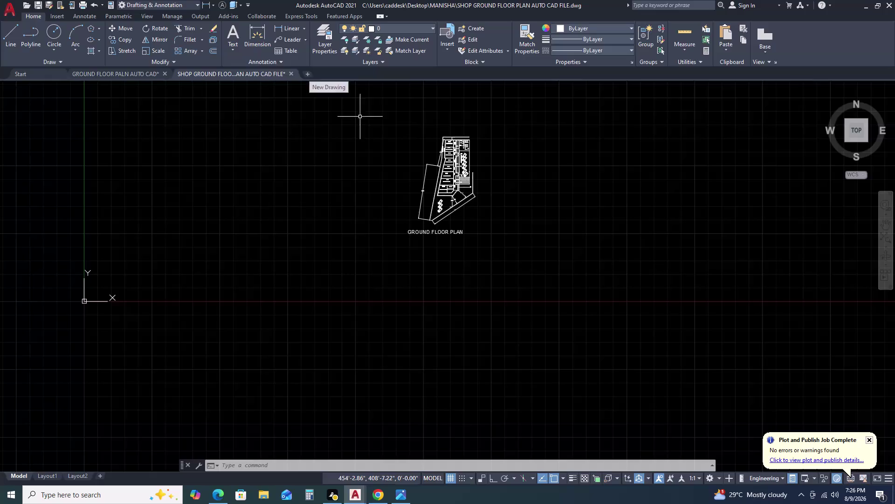
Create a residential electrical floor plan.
Open a new blank drawing, Drawing3, and pan around its empty model space.
click(312, 73)
click(306, 73)
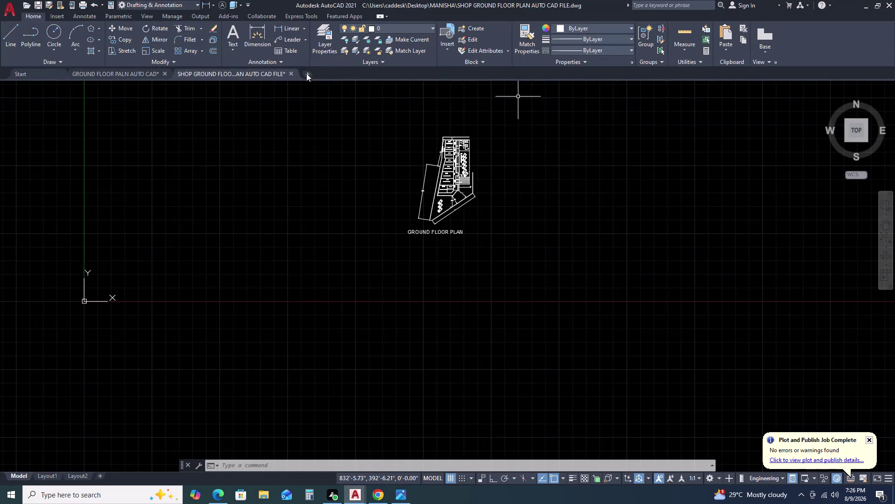
scroll(down, 3)
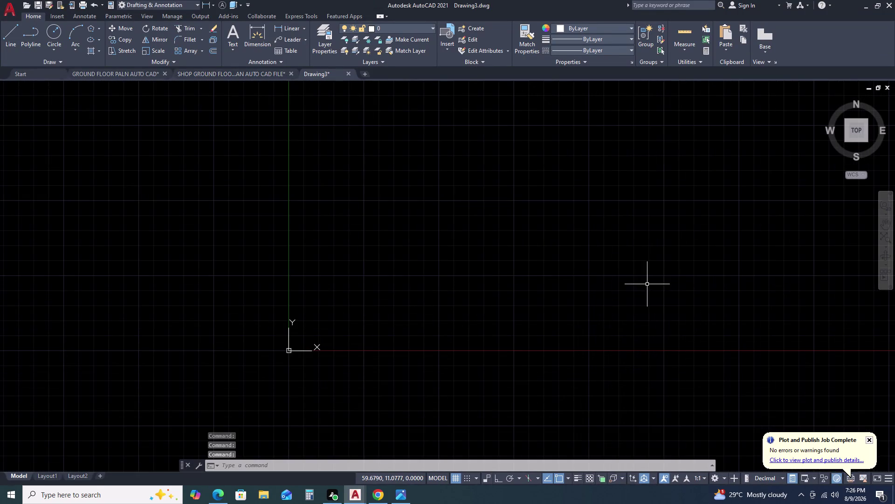
middle_click(647, 284)
middle_drag(639, 286, 515, 297)
middle_drag(455, 297, 444, 297)
middle_drag(624, 258, 418, 273)
scroll(down, 3)
middle_drag(509, 266, 444, 272)
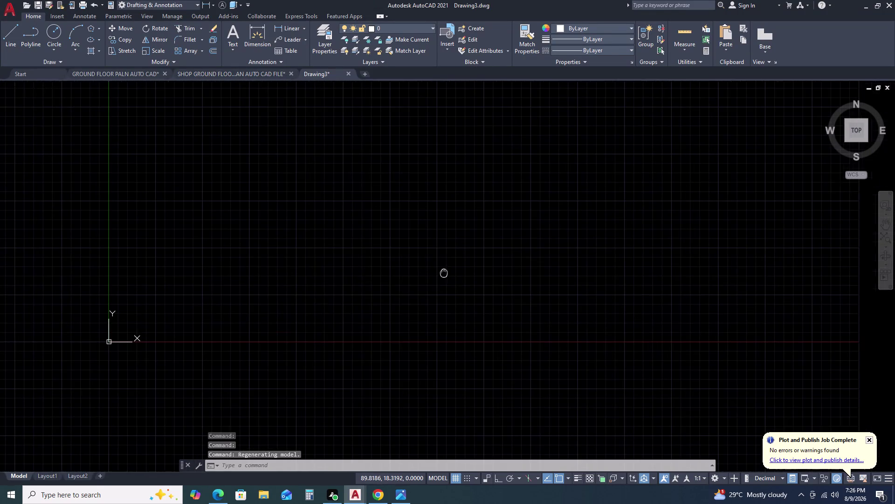
middle_drag(444, 273, 443, 272)
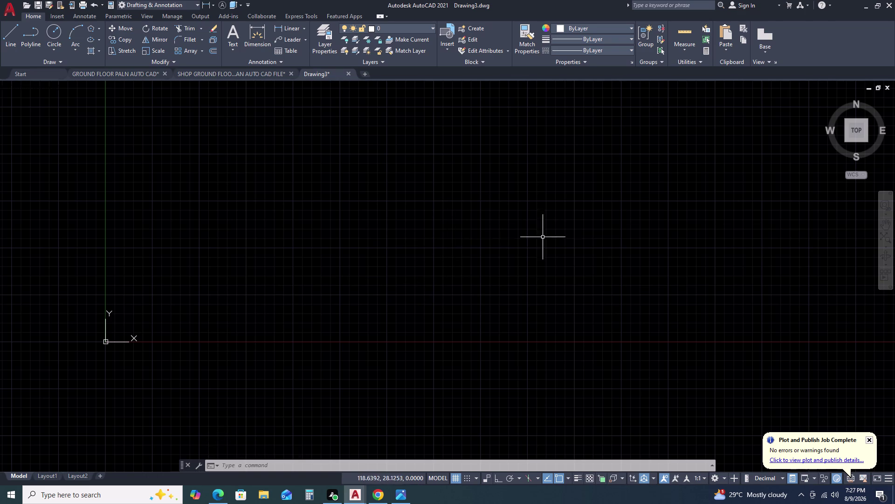
Pan the origin toward the lower left, then start and cancel a Line command.
middle_drag(670, 271, 505, 311)
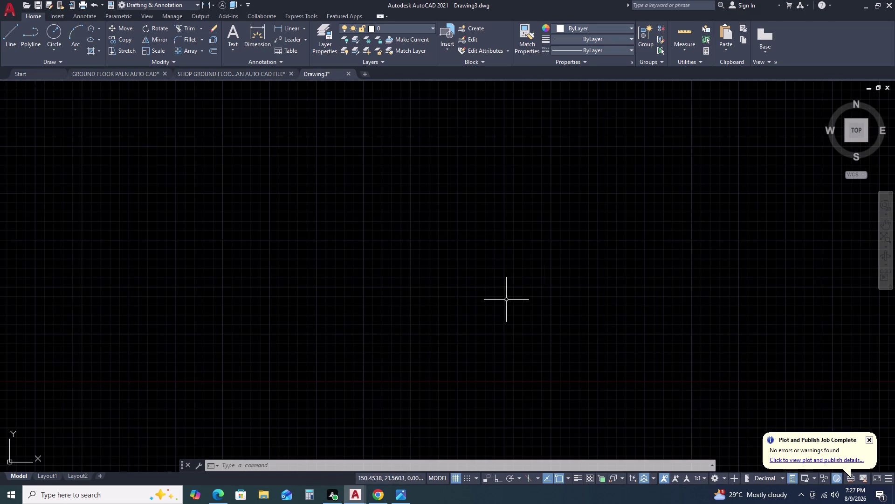
middle_drag(616, 261, 502, 289)
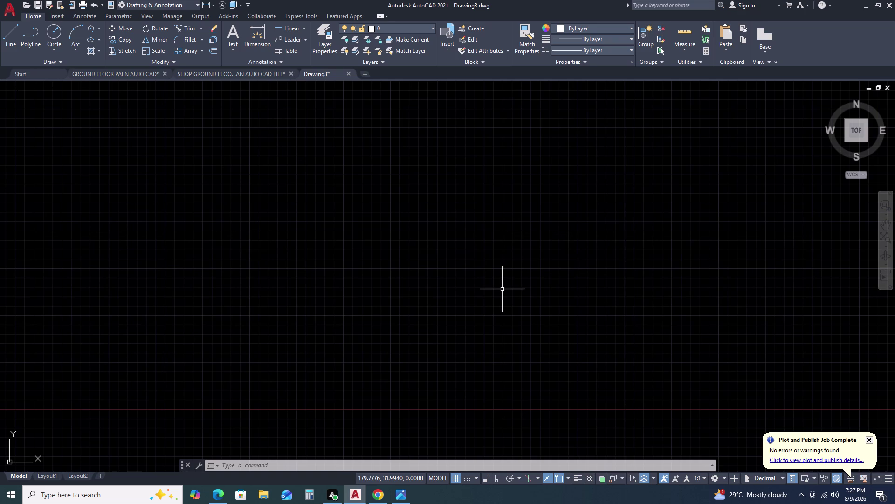
text(L)
key(space)
key(Escape)
key(Escape)
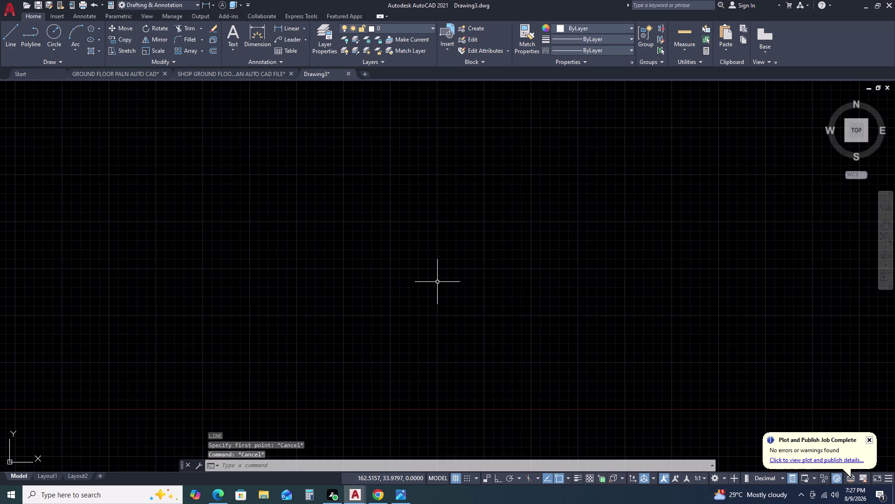
key(Escape)
key(Escape)
key(Escape)
middle_drag(597, 263, 563, 267)
key(r)
text(E)
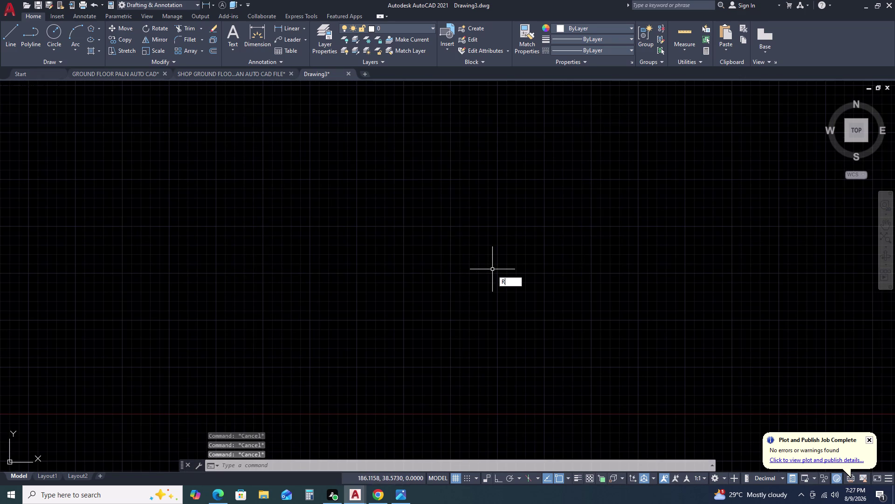
text(C)
key(space)
click(348, 185)
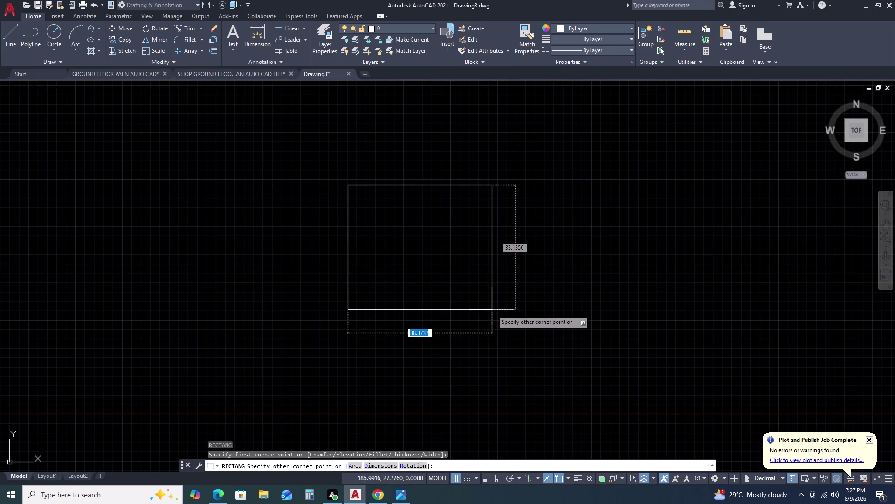
text(D)
key(space)
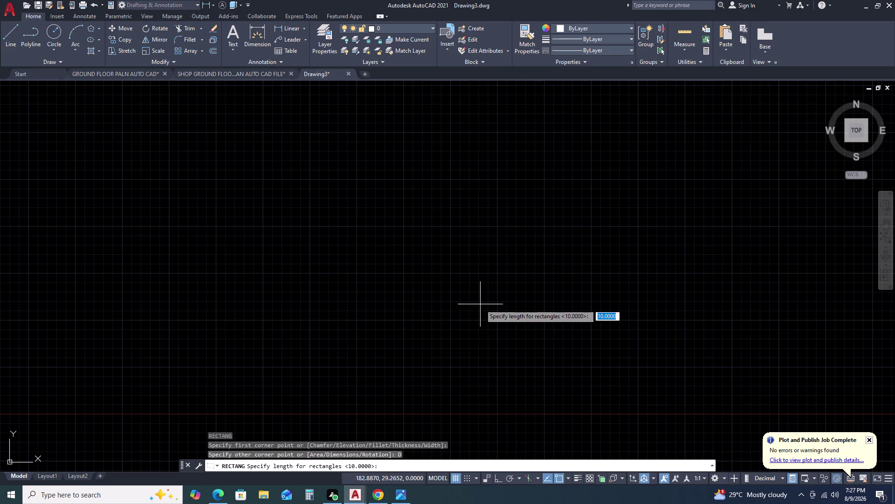
text(D)
key(space)
key(Escape)
key(Escape)
key(Escape)
text(D)
key(space)
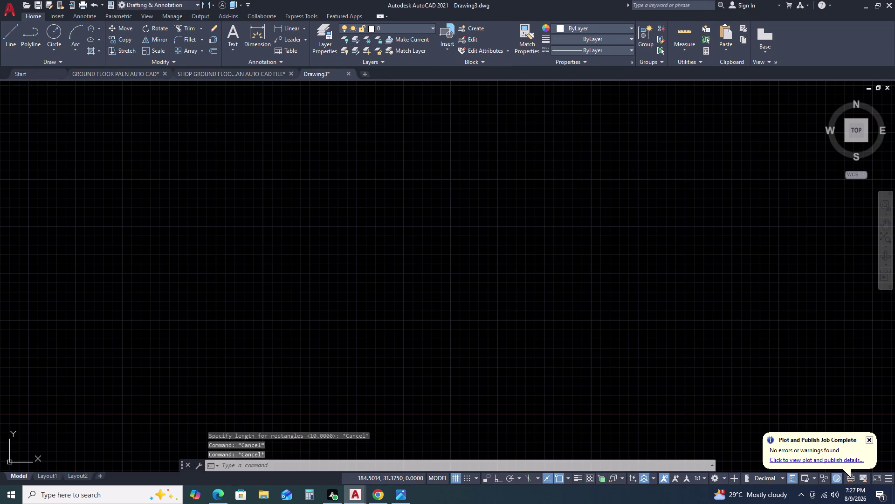
click(555, 225)
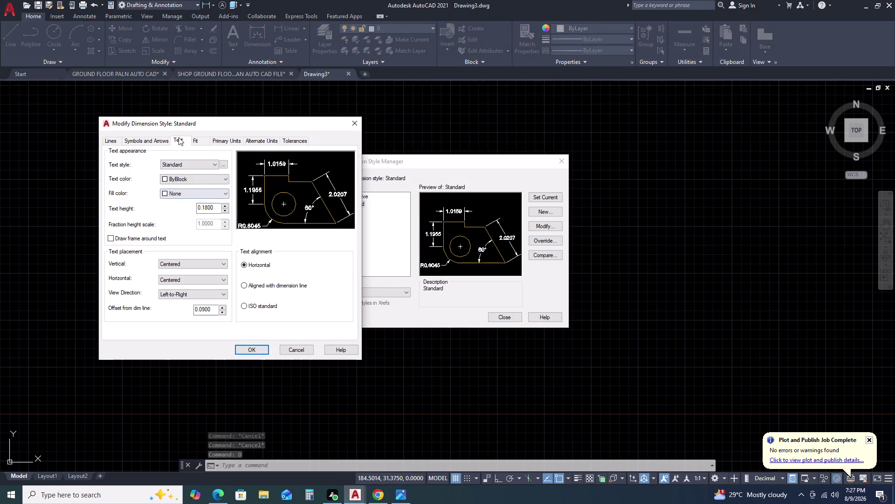
click(178, 143)
click(228, 144)
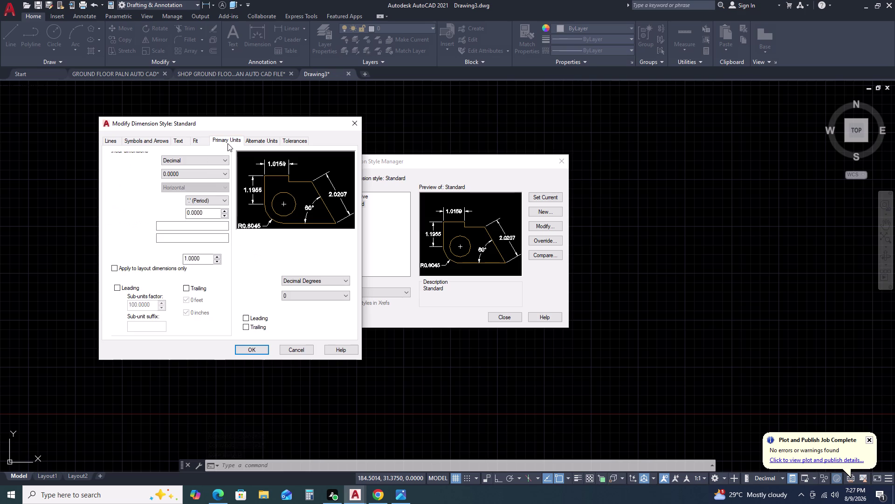
key(Escape)
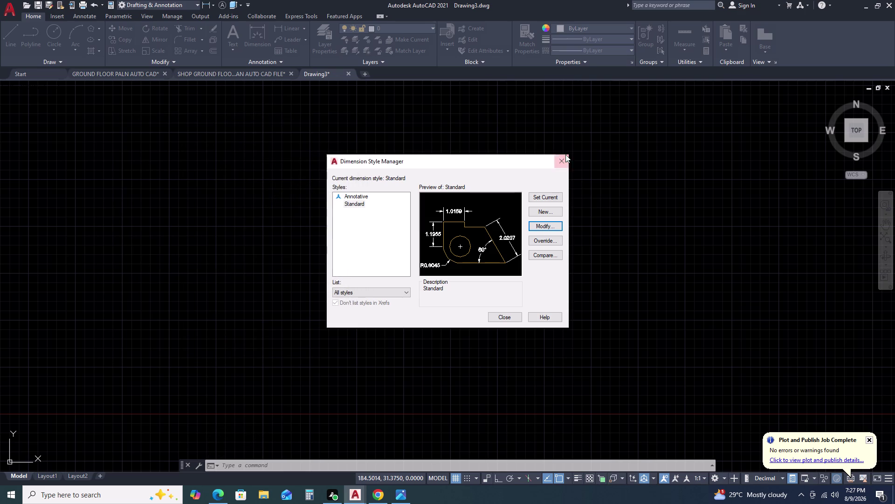
click(563, 157)
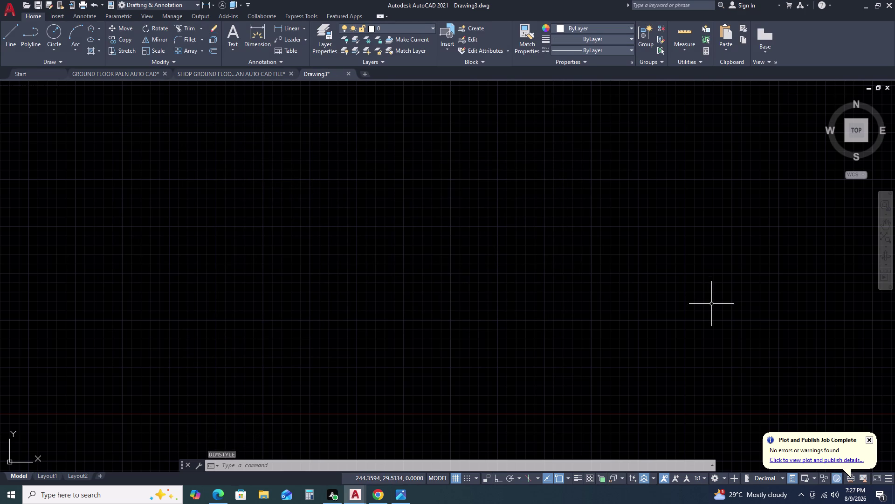
scroll(down, 3)
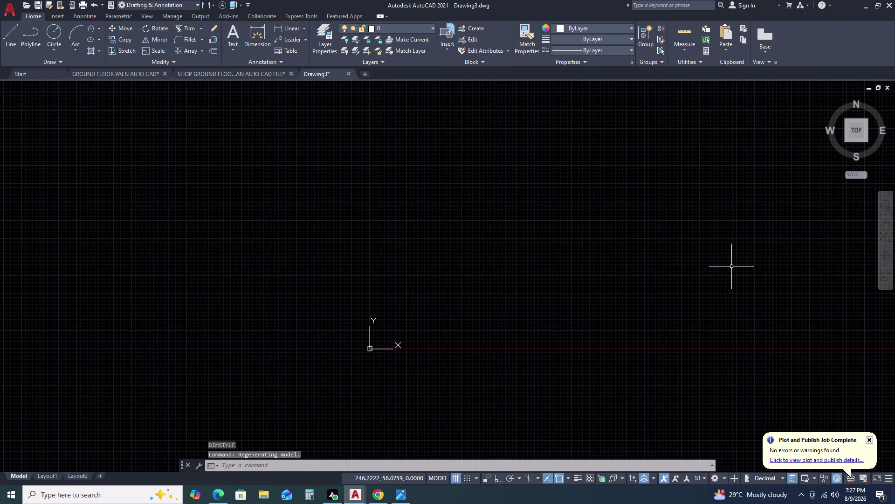
middle_drag(732, 266, 594, 286)
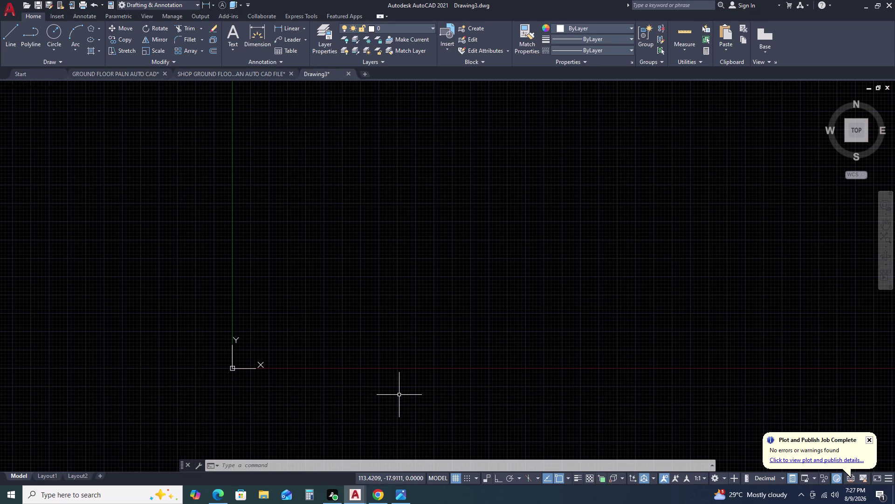
Start a rectangle by dimensions from a first corner, then cancel it.
text(RE)
text(C)
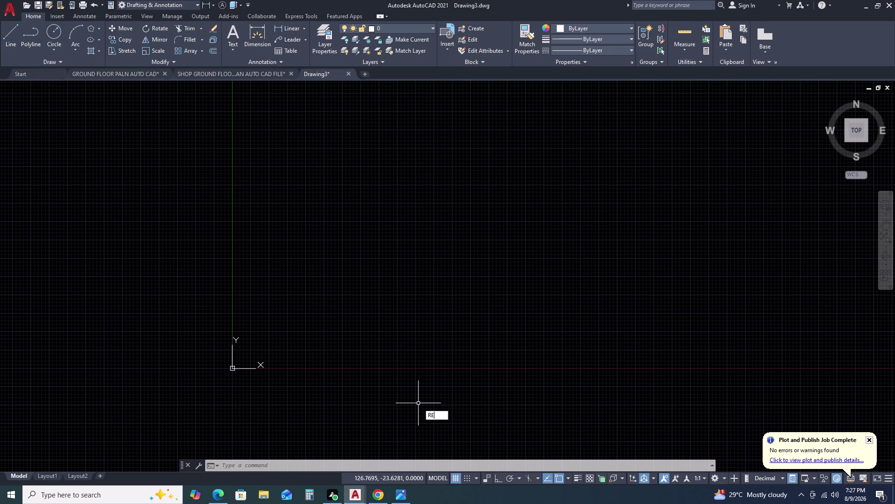
key(space)
click(355, 186)
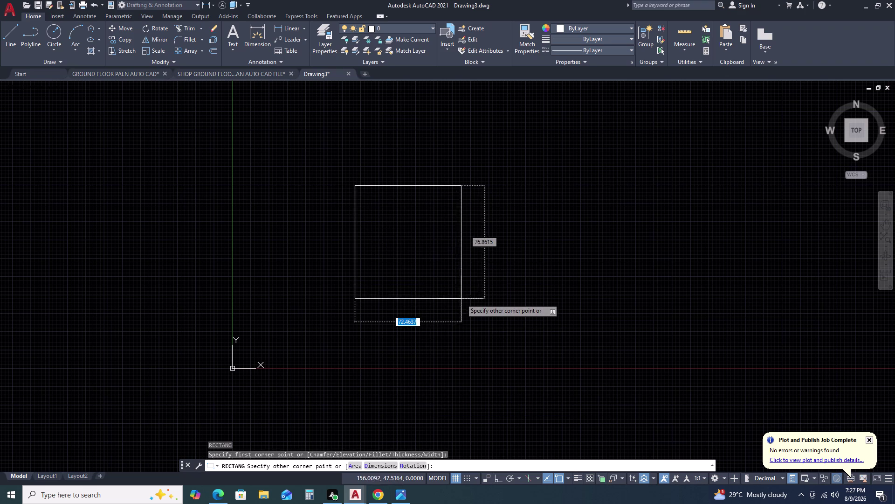
text(D)
key(space)
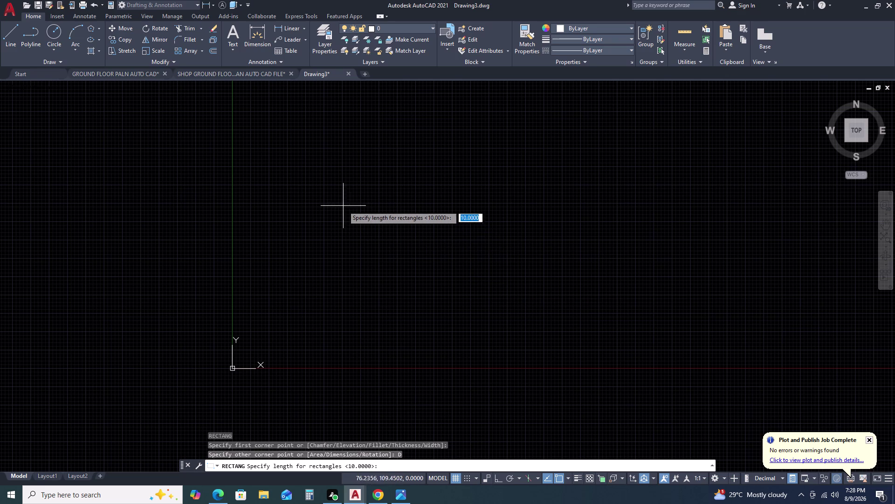
click(326, 170)
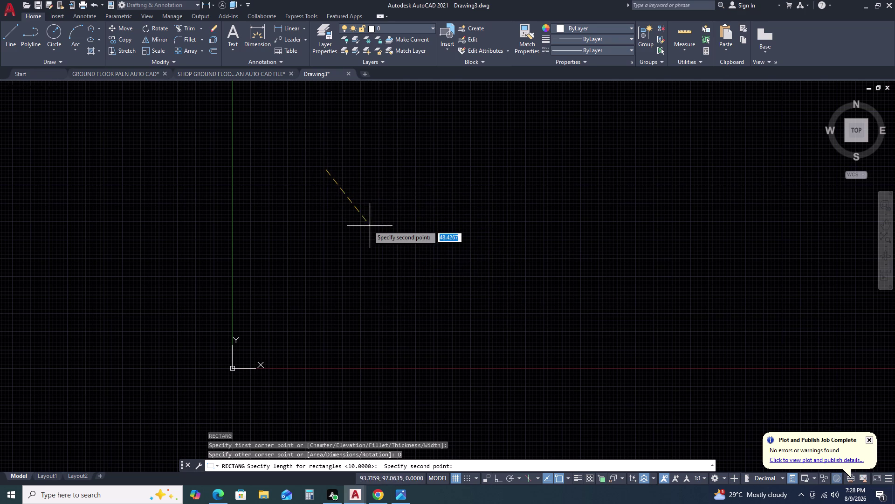
key(Escape)
Restart the rectangle from a new first corner using the Dimensions option.
text(RE)
text(C)
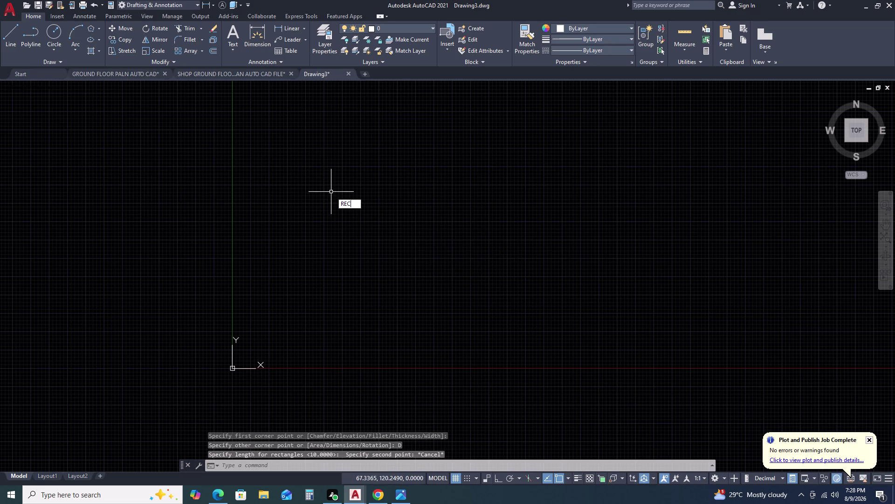
key(space)
click(304, 157)
key(d)
key(space)
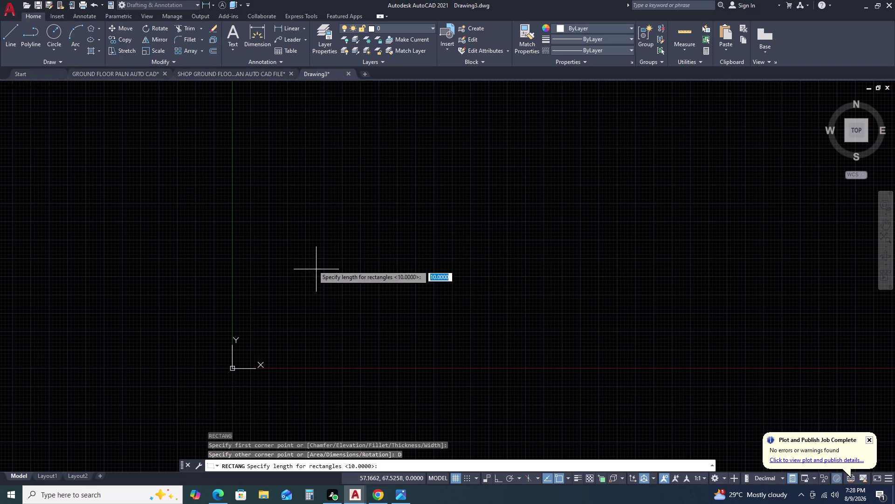
Adjust the view and pick a point to measure the rectangle length on screen.
scroll(up, 3)
scroll(down, 3)
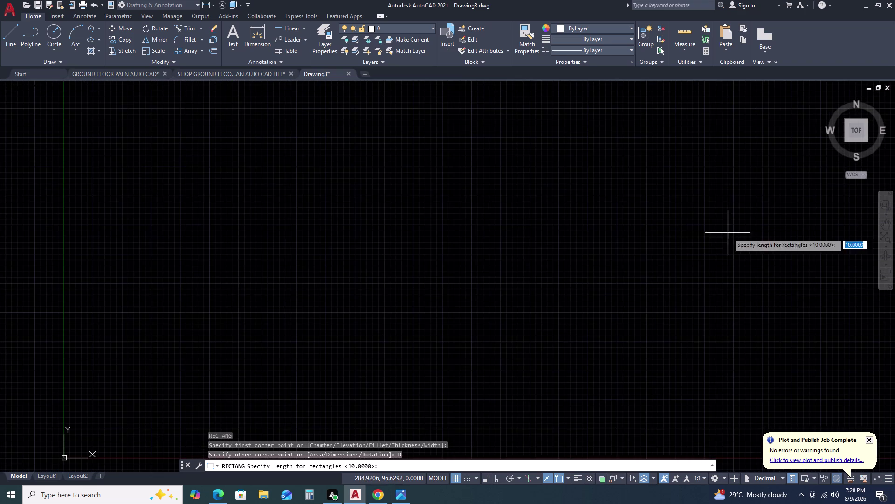
middle_drag(728, 232, 610, 245)
scroll(down, 3)
middle_drag(688, 256, 655, 268)
middle_drag(517, 308, 510, 312)
middle_drag(491, 321, 484, 323)
middle_drag(478, 324, 467, 328)
middle_click(465, 328)
middle_drag(636, 269, 476, 318)
middle_drag(637, 246, 482, 321)
scroll(down, 3)
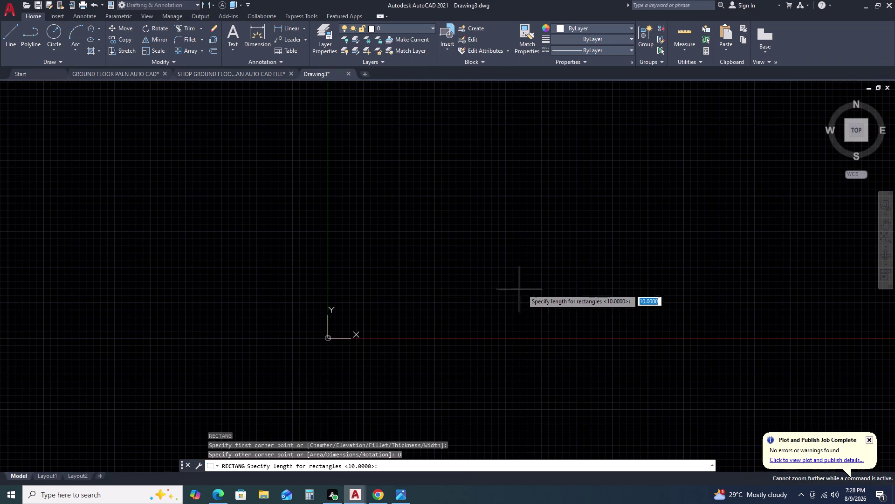
scroll(up, 3)
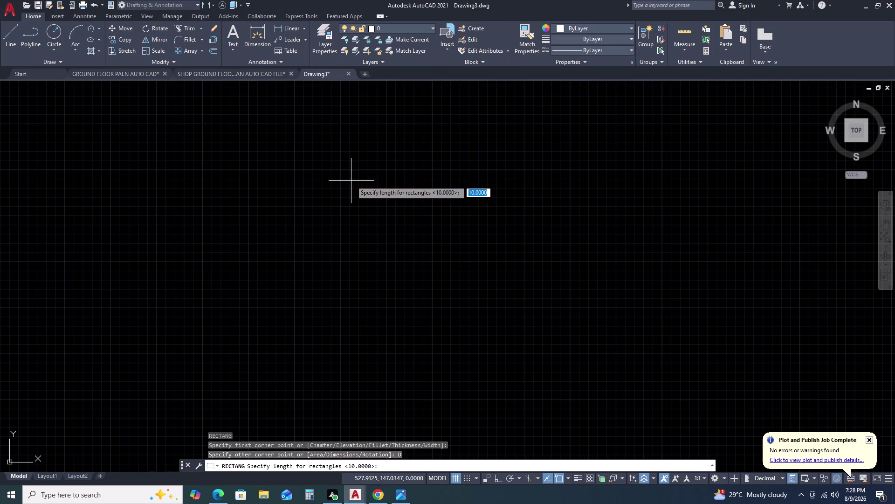
click(186, 146)
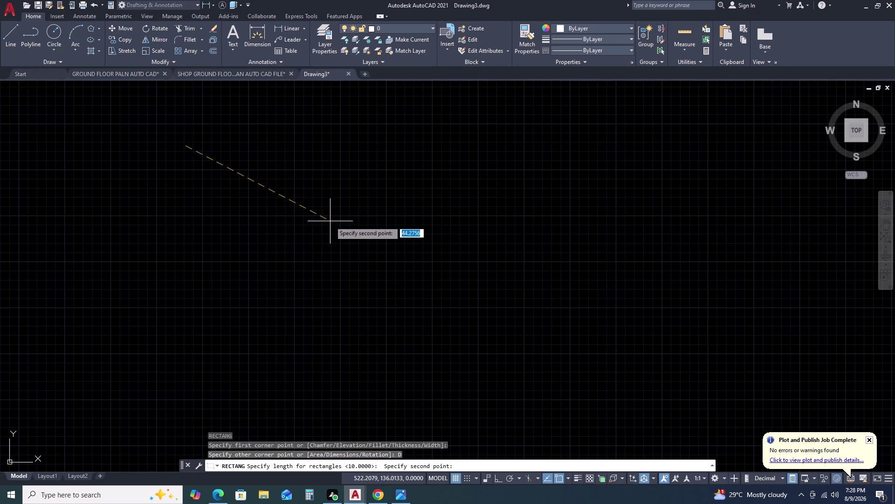
Draw a rectangle by dimensions with length 3500 and width 4500.
key(Escape)
text(REC)
key(space)
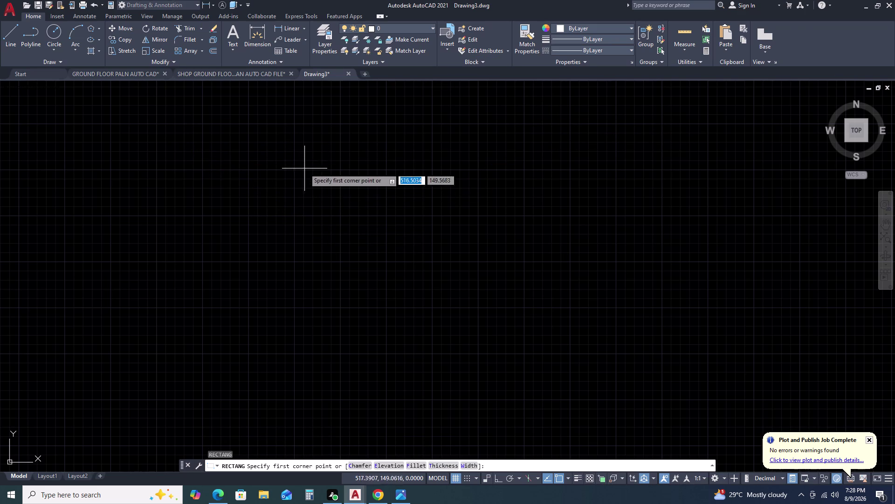
click(301, 163)
text(D)
key(space)
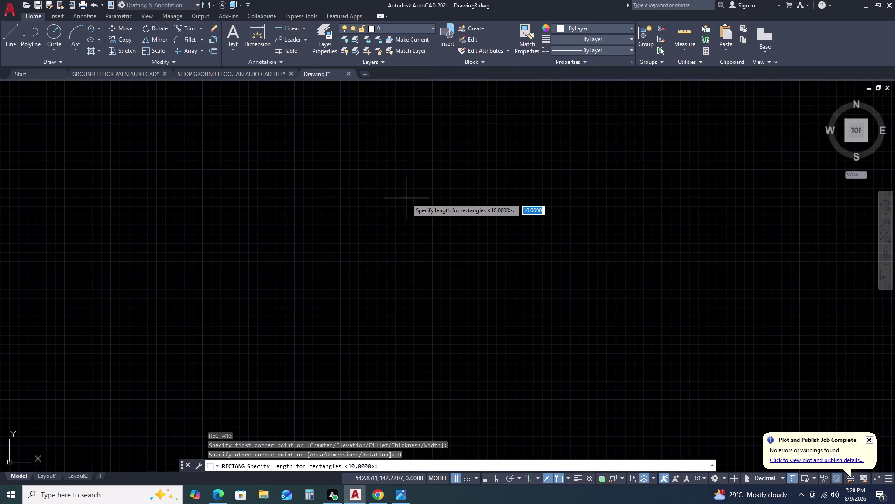
text(3)
text(55)
key(BackSpace)
text(00)
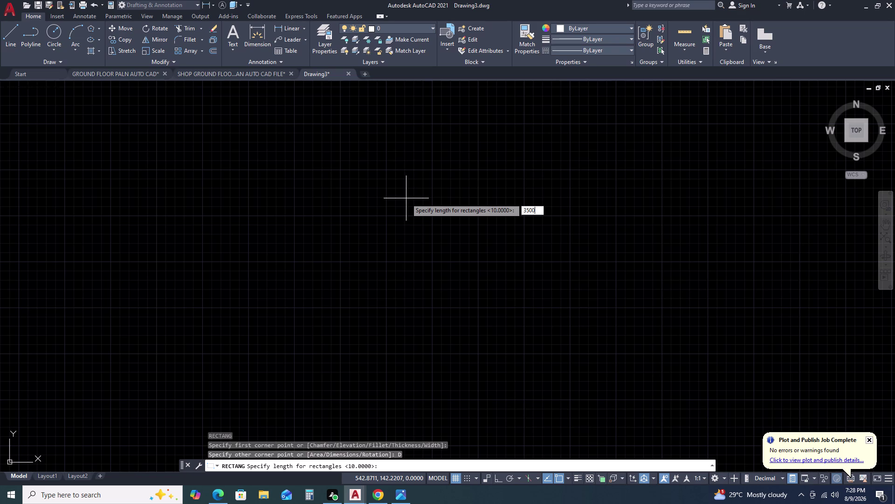
key(space)
text(45)
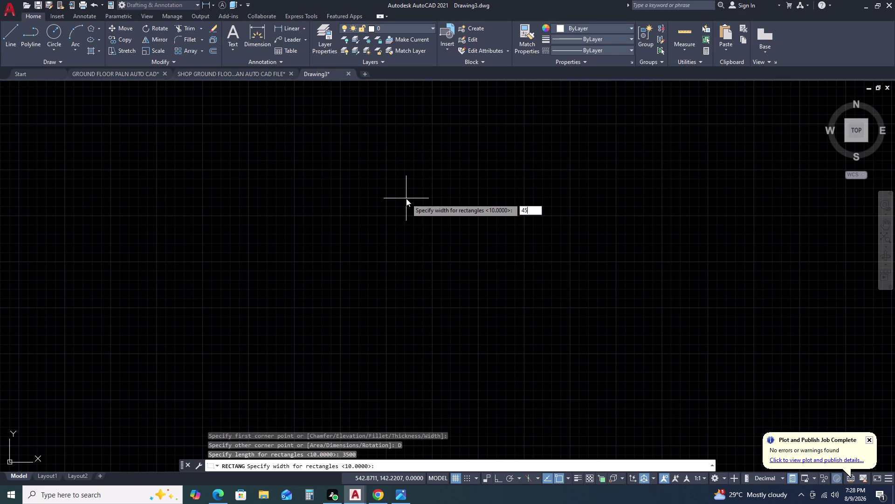
text(00)
key(space)
click(404, 203)
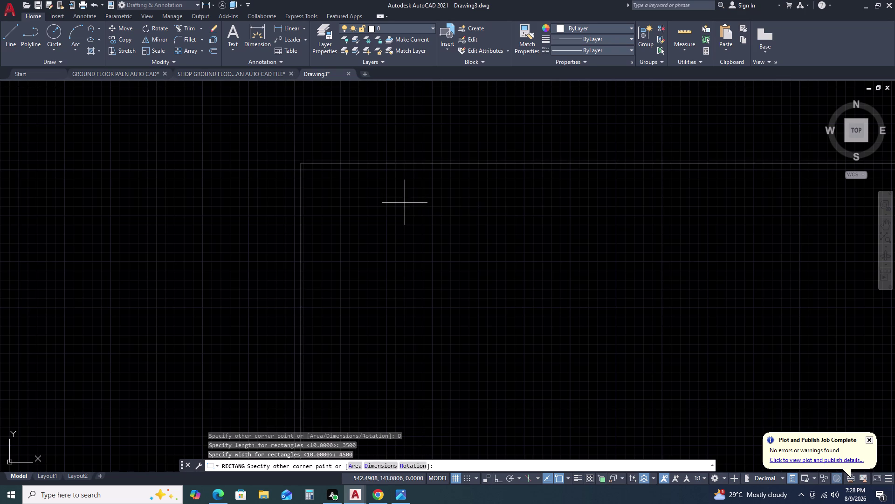
Select the new 3500 by 4500 rectangle.
scroll(down, 3)
drag(550, 223, 542, 224)
click(487, 237)
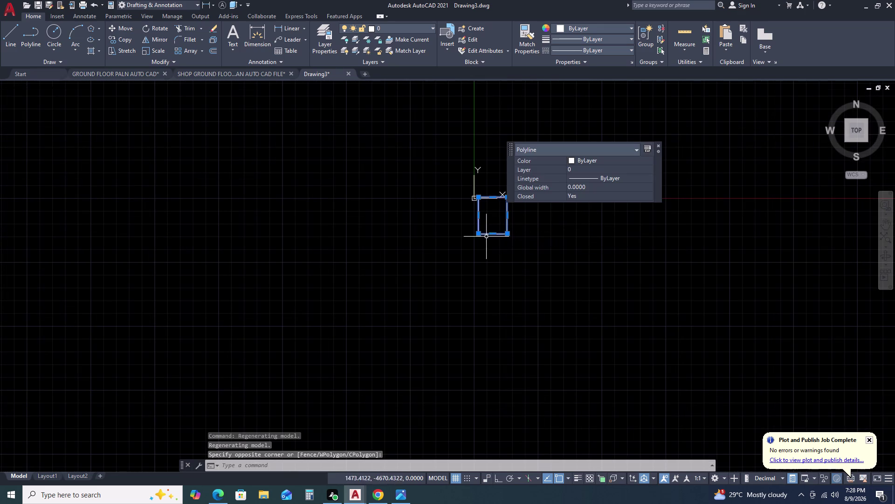
Move the rectangle to a new position and reselect it.
text(M)
key(space)
drag(491, 243, 494, 234)
scroll(down, 3)
middle_drag(597, 156, 331, 295)
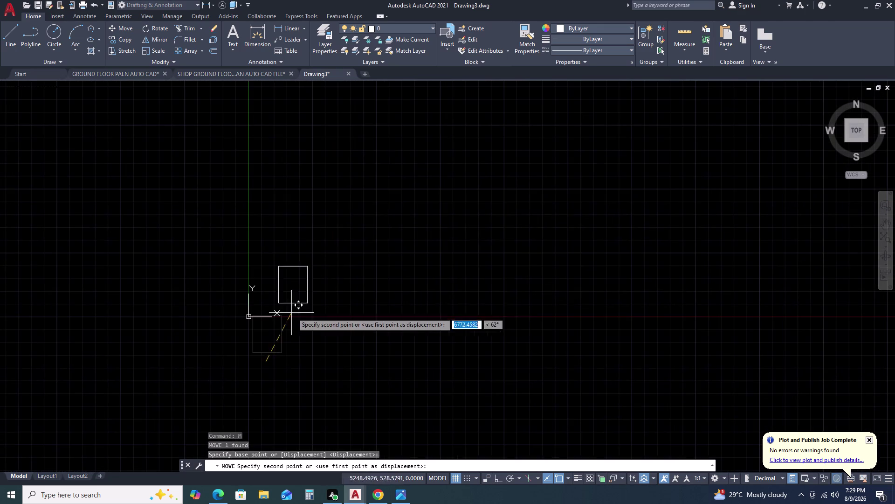
click(408, 182)
key(Escape)
scroll(up, 3)
click(475, 172)
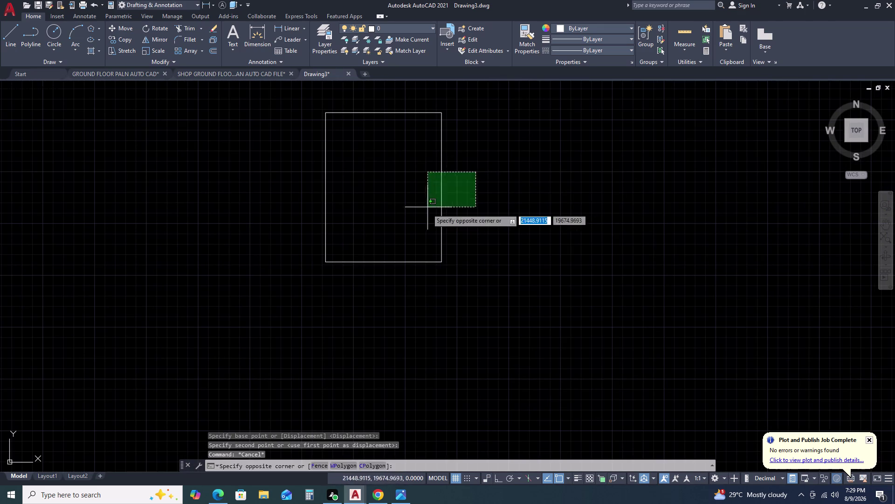
click(427, 208)
Cancel a mistaken offset of 9 and reselect the rectangle.
text(O 9)
key(space)
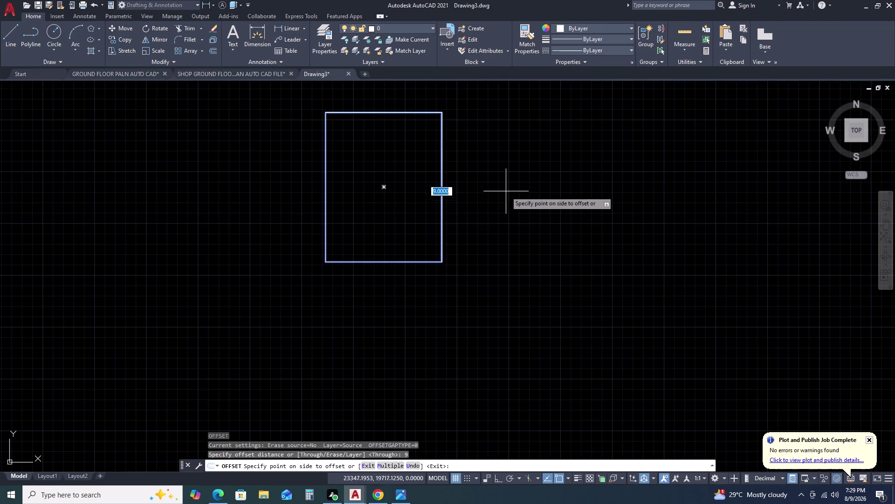
key(Escape)
click(477, 183)
click(417, 229)
Offset the rectangle 230 units outward to form double wall lines.
text(O)
key(space)
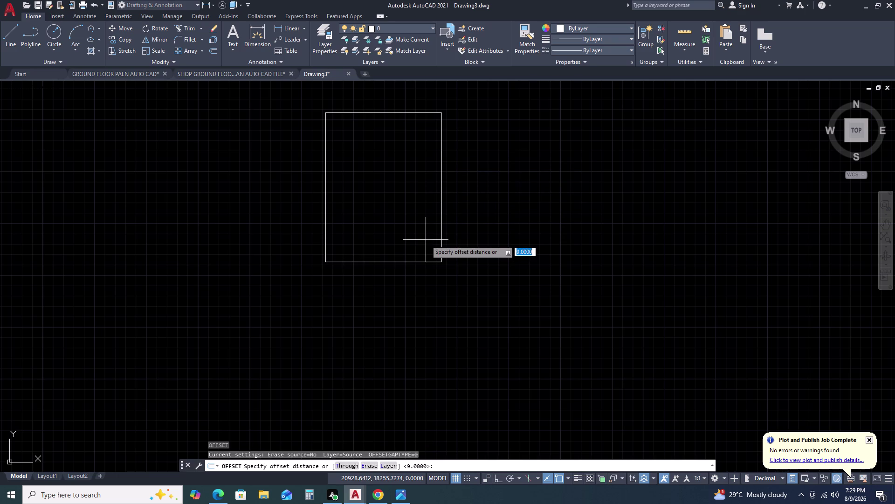
text(2)
key(3)
key(0)
key(space)
click(480, 281)
key(Escape)
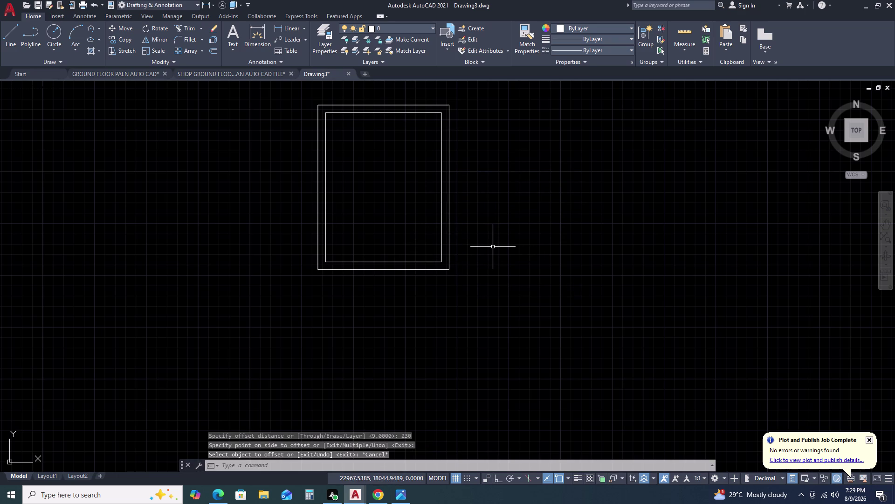
Start a new rectangle with REC.
key(r)
text(EC)
key(space)
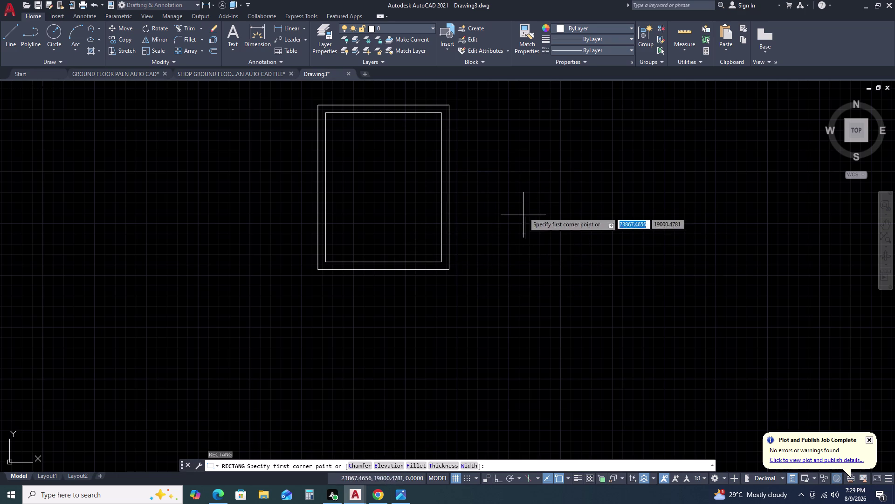
Draw a new 1800 by 2785 rectangle using the Dimensions option.
click(527, 204)
text(D)
key(space)
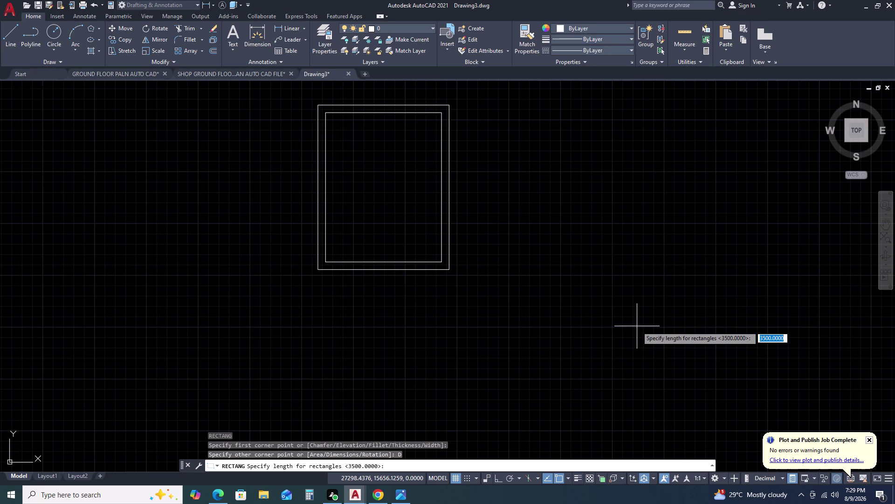
key(1)
key(8)
text(00)
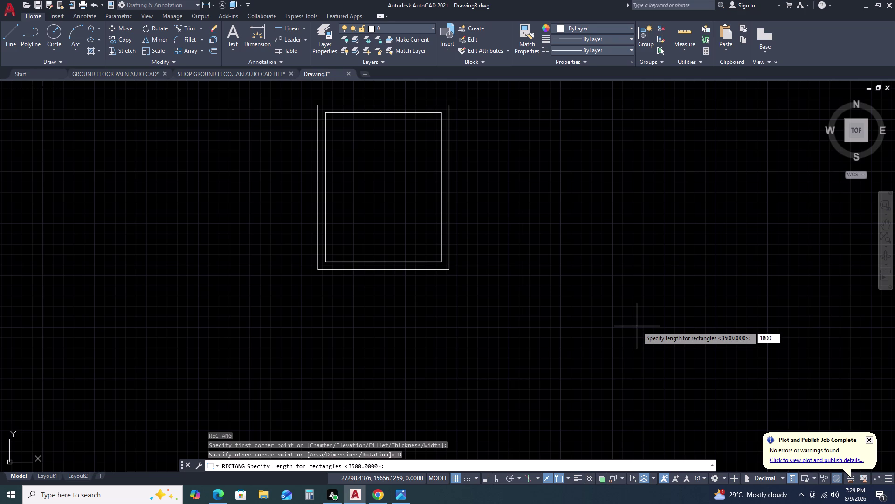
key(space)
key(2)
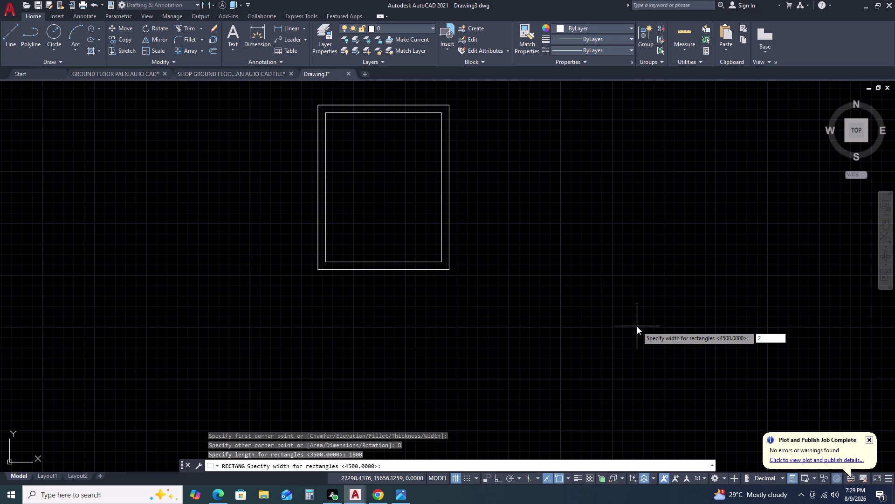
key(7)
key(8)
text(5)
key(space)
click(637, 309)
Offset the new rectangle 230 outward to form its outer wall line.
click(603, 291)
click(575, 254)
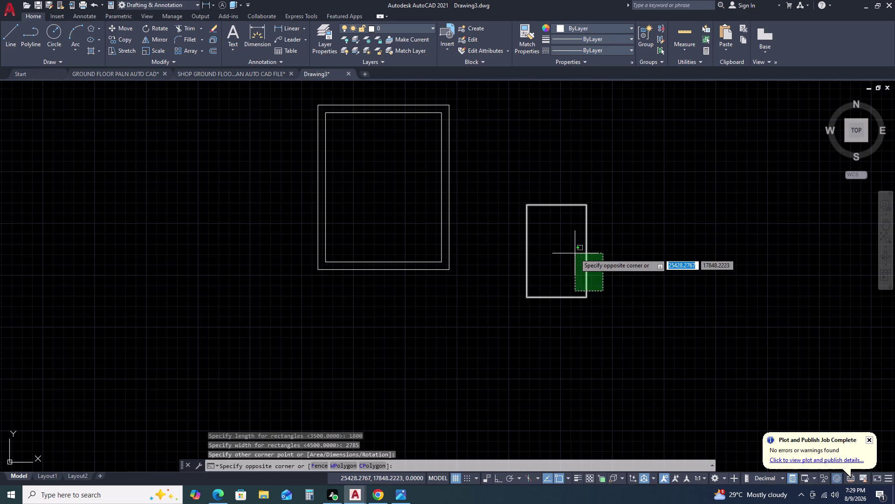
text(O)
key(space)
key(space)
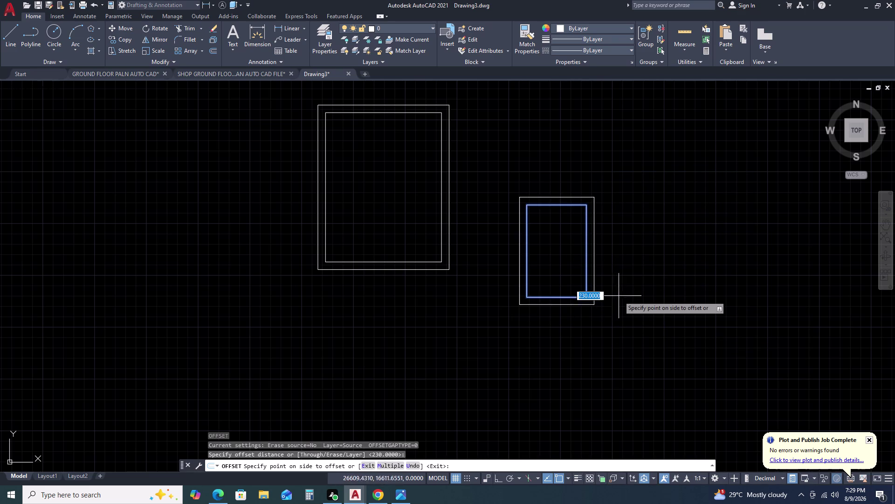
click(645, 324)
key(Escape)
Move both outlines of the small room beside the larger room.
click(618, 258)
click(567, 297)
text(M)
key(space)
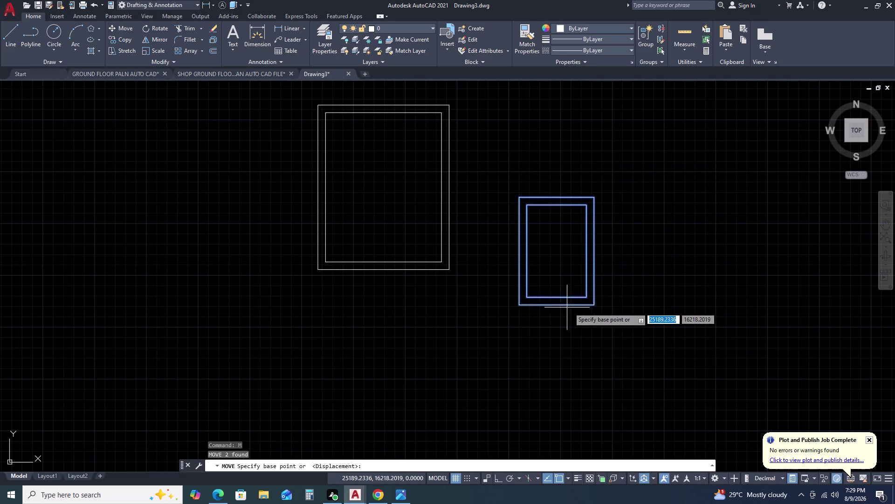
click(587, 297)
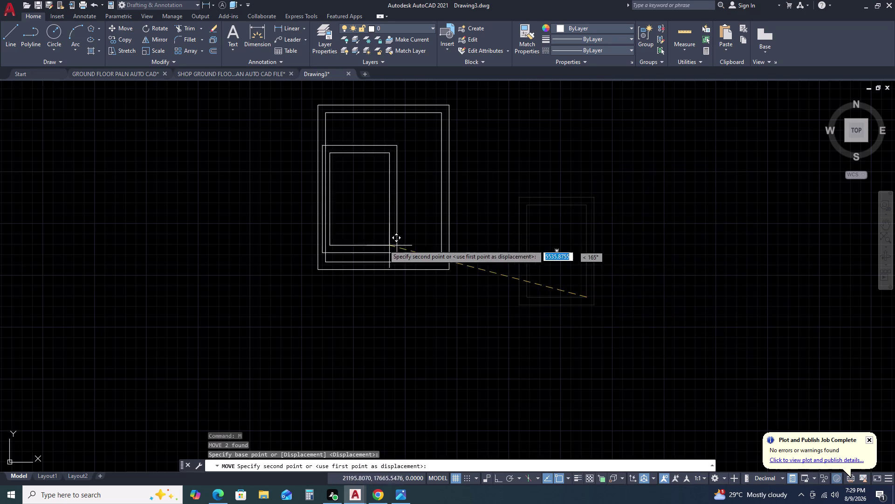
scroll(up, 3)
click(295, 213)
Move the small room so its top-right corner sits against the larger room.
click(317, 232)
click(272, 181)
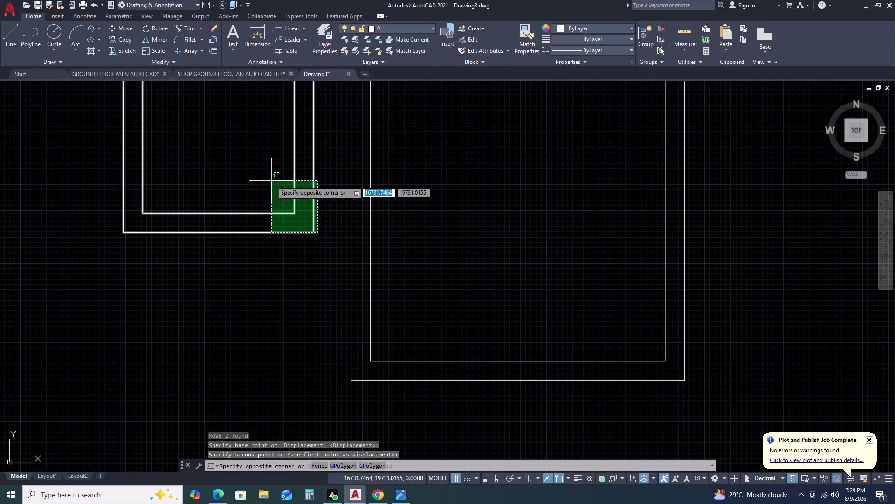
key(m)
key(space)
scroll(down, 3)
middle_drag(378, 273, 383, 290)
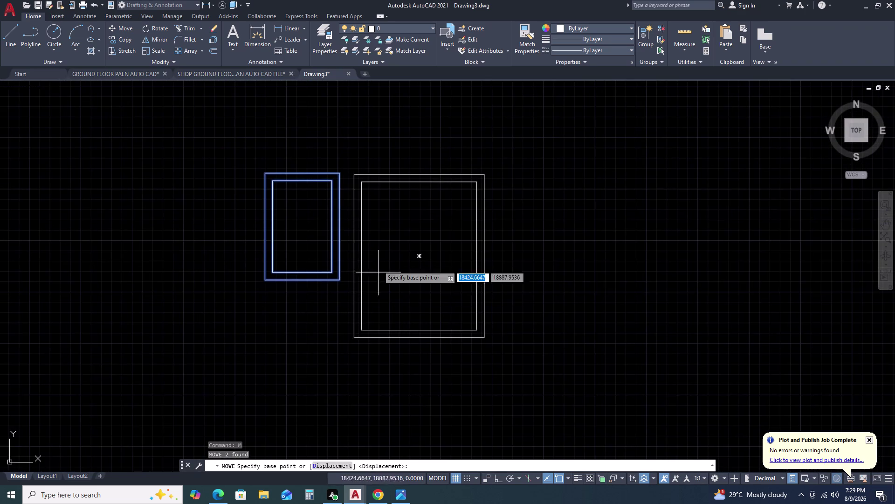
scroll(up, 3)
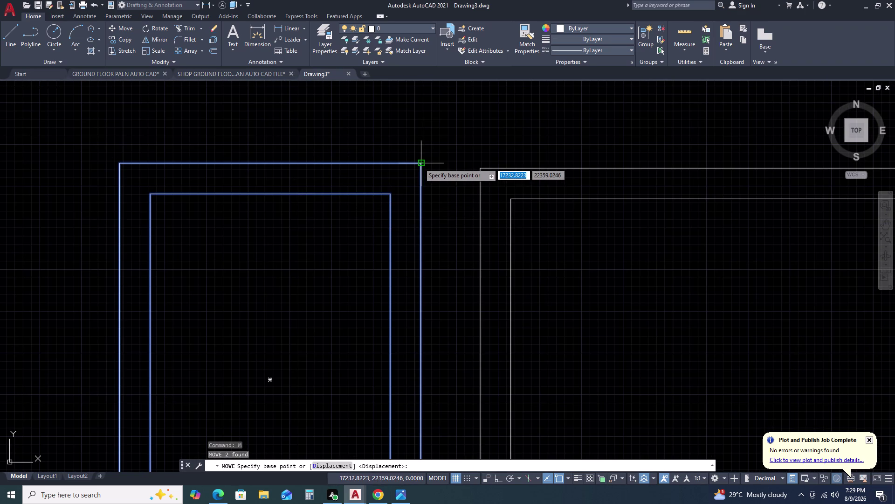
click(419, 163)
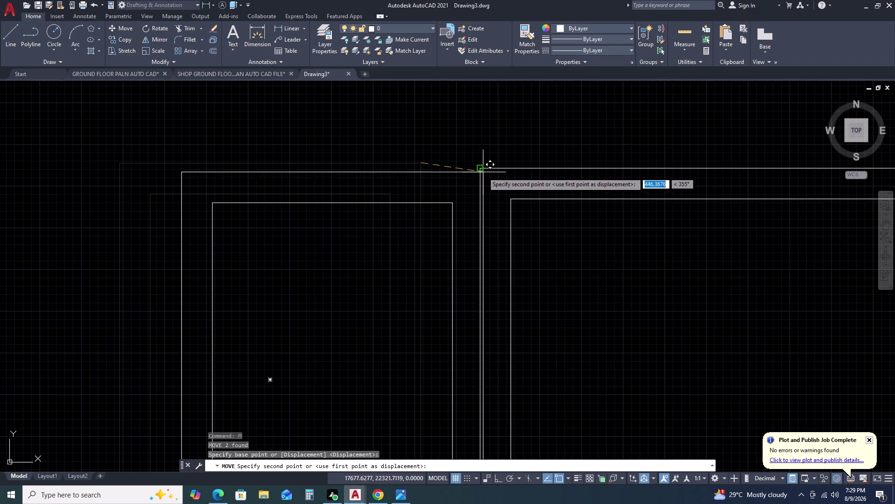
click(481, 170)
Reposition the small room's outlines with another move.
click(435, 144)
click(388, 206)
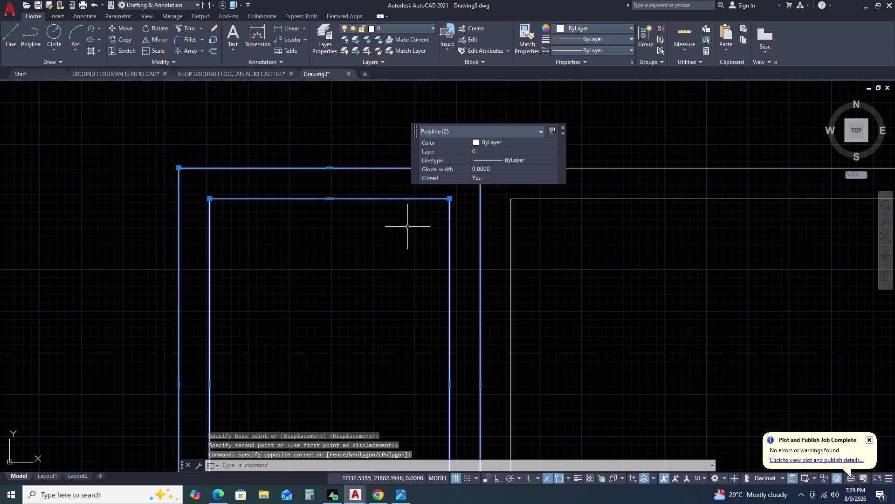
text(M)
key(space)
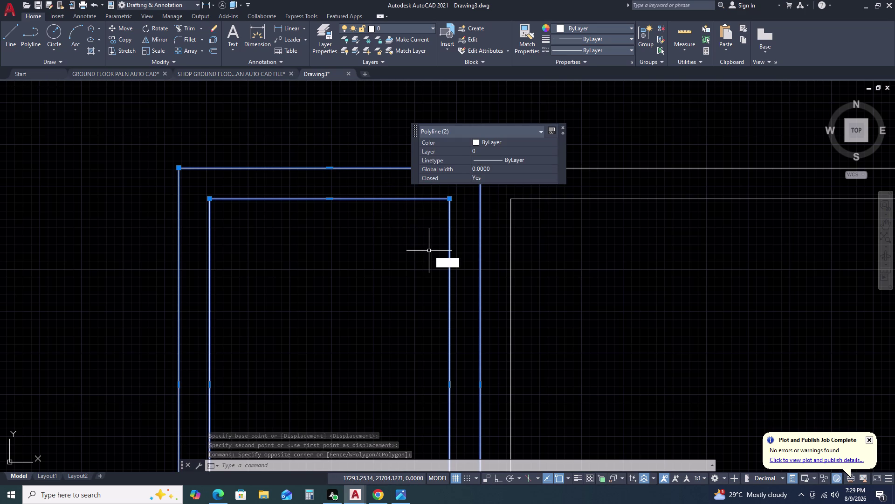
click(450, 200)
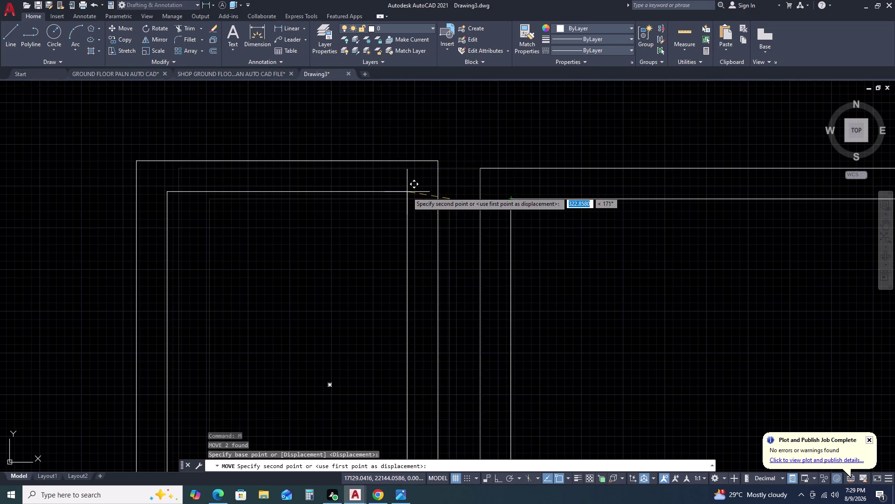
click(407, 192)
Pan and zoom to center both rooms, then clear the selection.
click(453, 249)
click(399, 269)
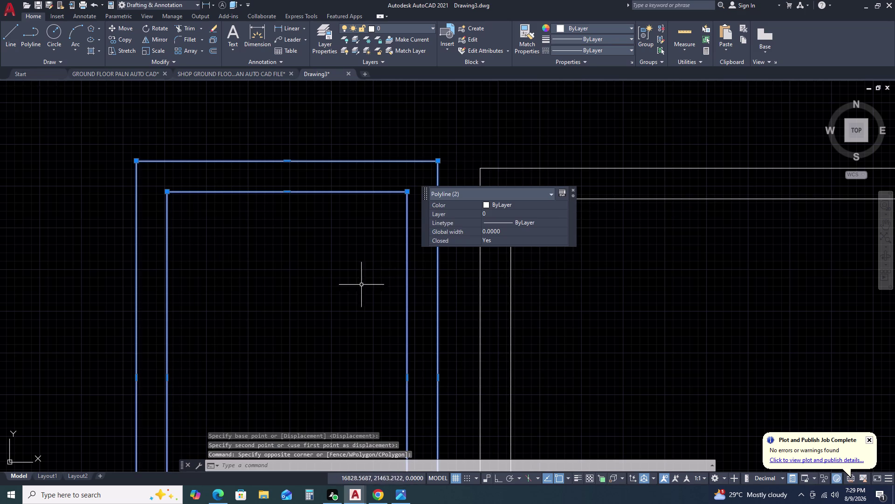
scroll(down, 3)
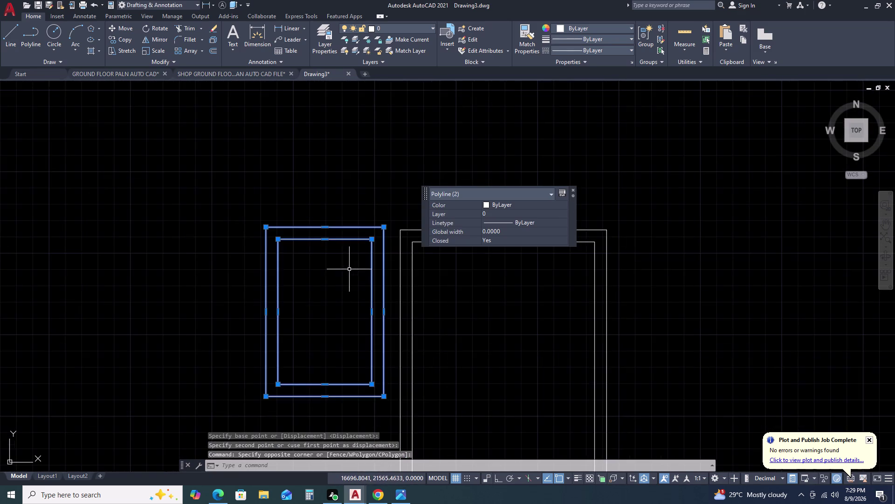
middle_drag(342, 287, 394, 211)
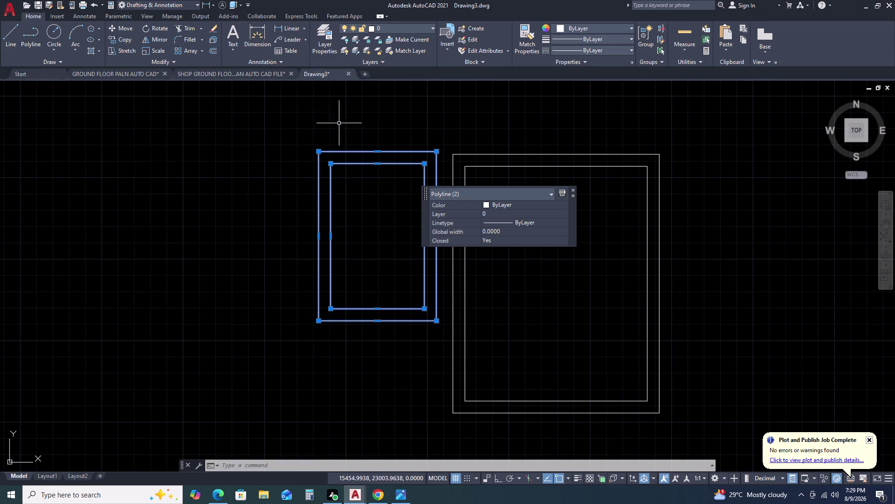
scroll(up, 3)
scroll(down, 3)
scroll(down, 3)
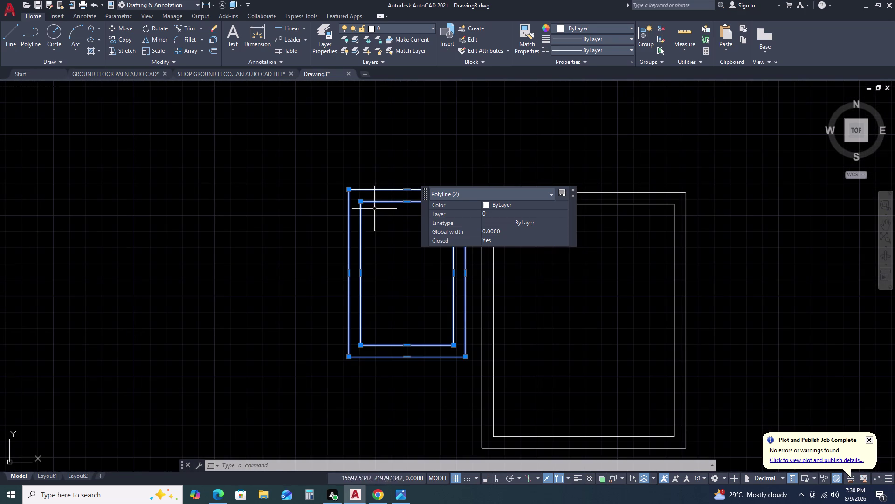
scroll(up, 3)
scroll(down, 3)
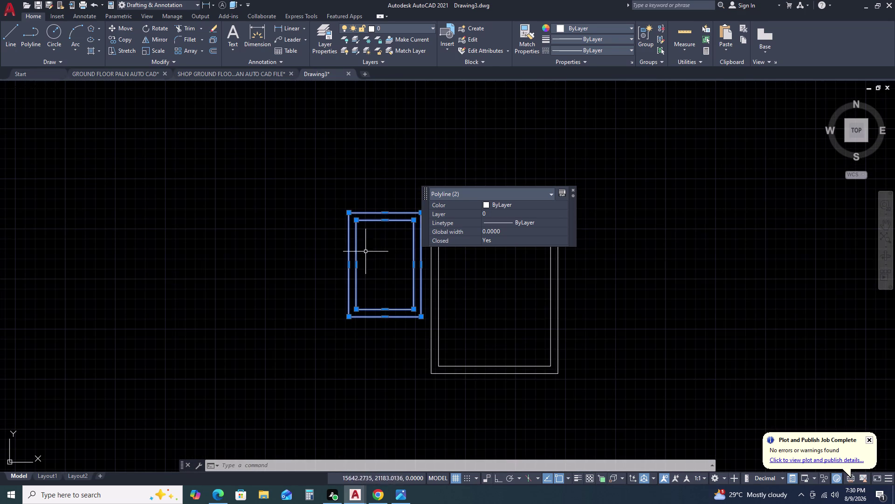
scroll(up, 3)
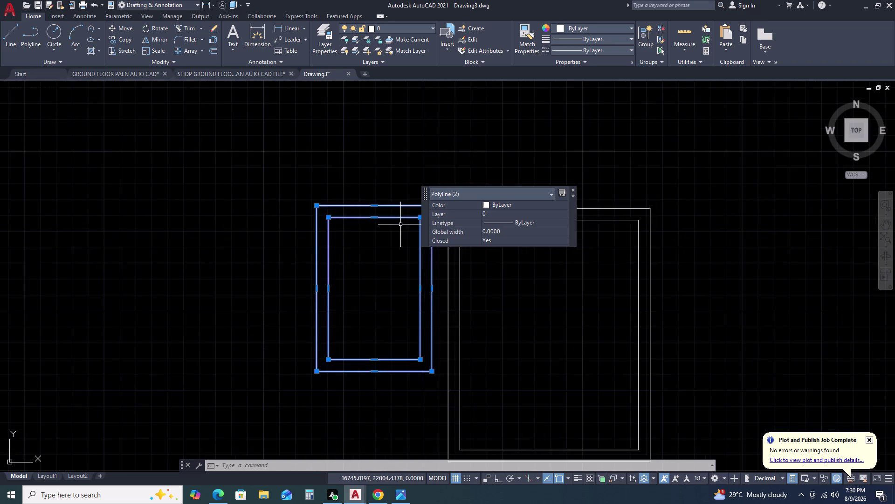
scroll(down, 3)
middle_drag(558, 312, 460, 302)
key(Escape)
key(Escape)
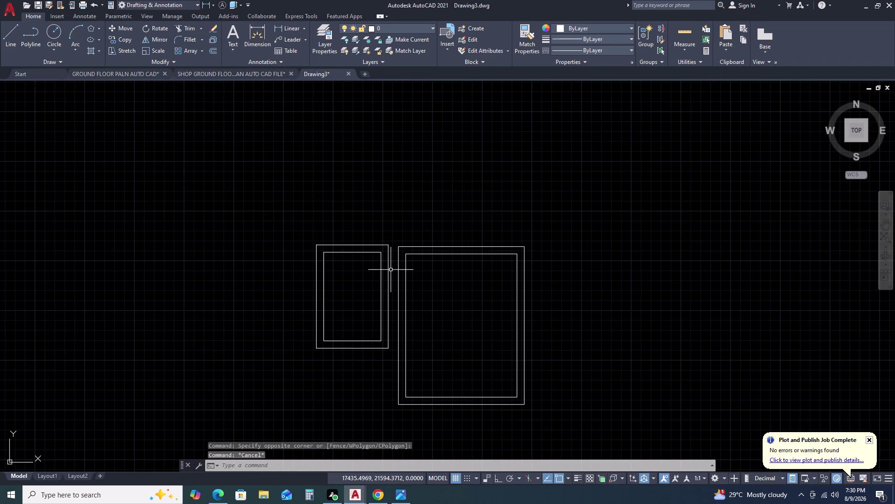
Draw a short line leftward from the large room's inner top corner.
scroll(up, 3)
scroll(up, 3)
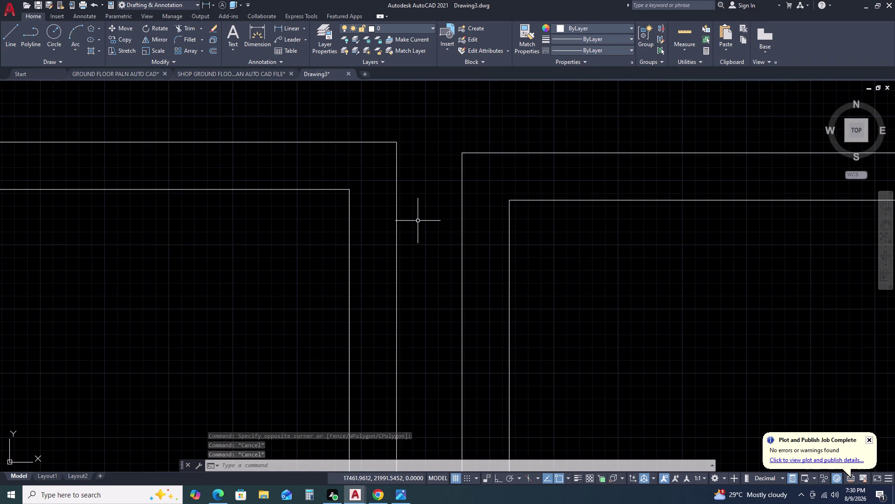
scroll(down, 3)
scroll(up, 3)
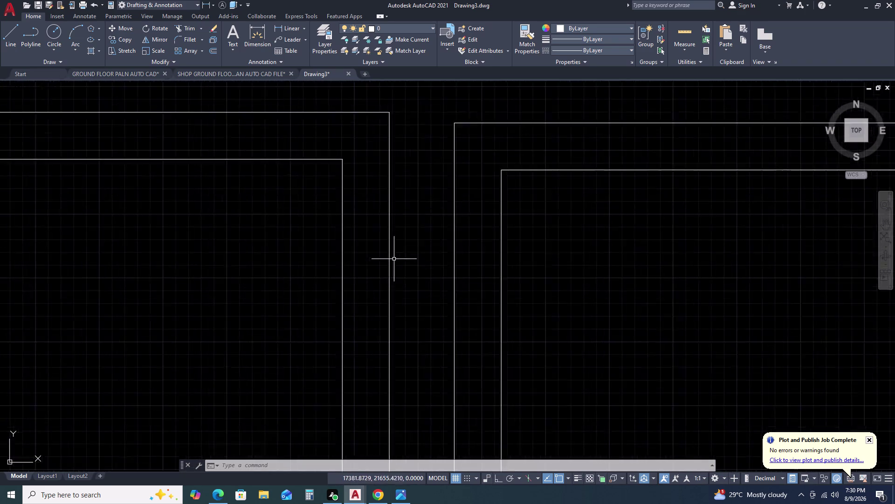
scroll(down, 3)
scroll(down, 3)
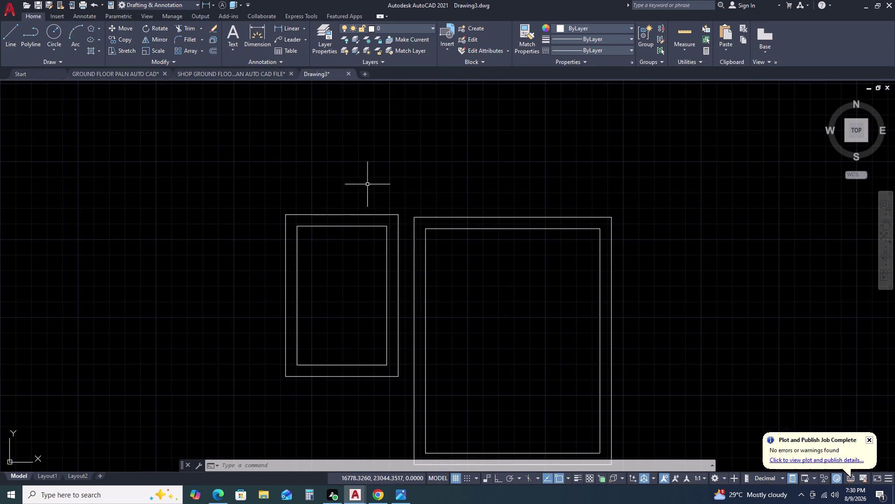
scroll(down, 3)
scroll(up, 3)
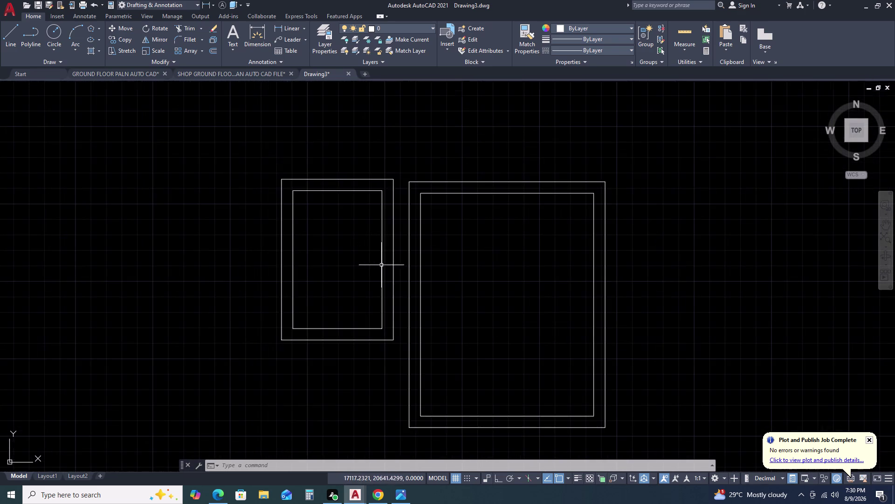
scroll(up, 3)
scroll(down, 3)
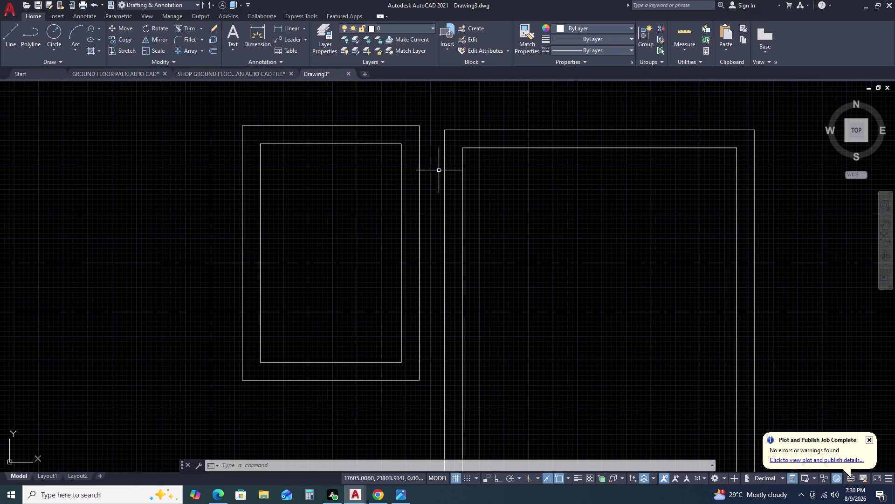
text(L)
key(space)
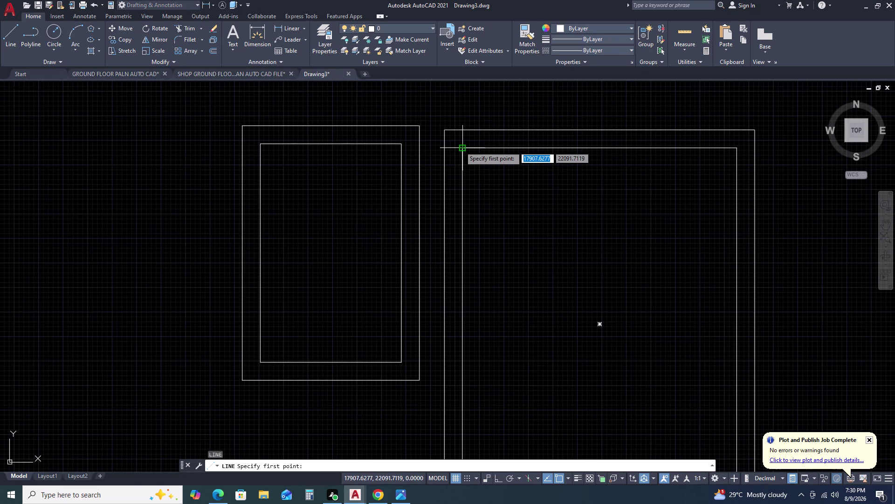
click(460, 147)
click(389, 151)
key(Escape)
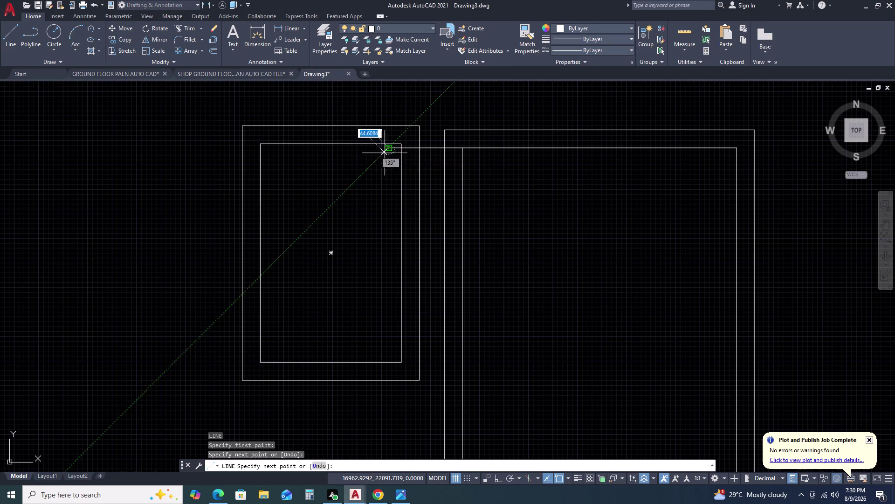
click(385, 113)
Move the small double-walled room so its top is level with the inner wall.
click(323, 150)
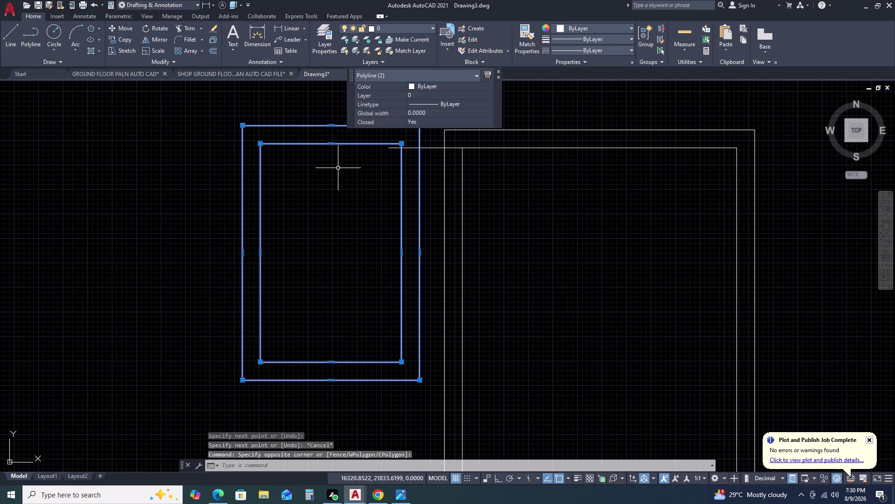
text(M)
key(space)
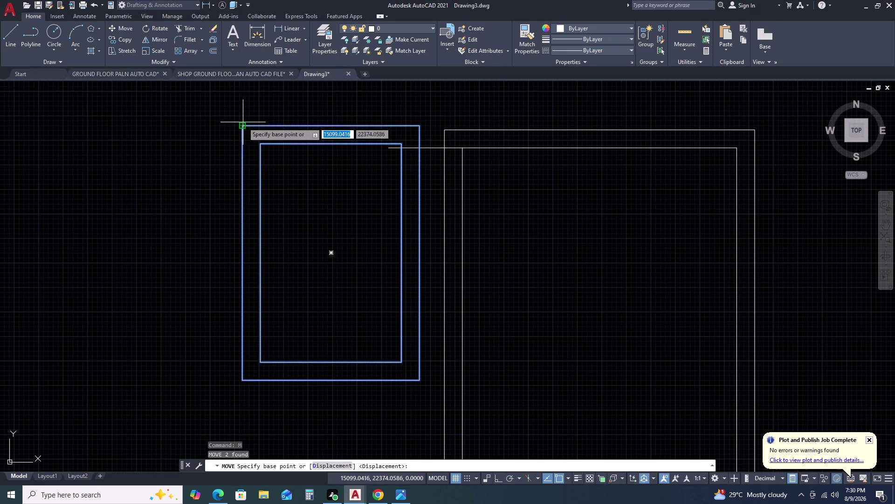
click(241, 126)
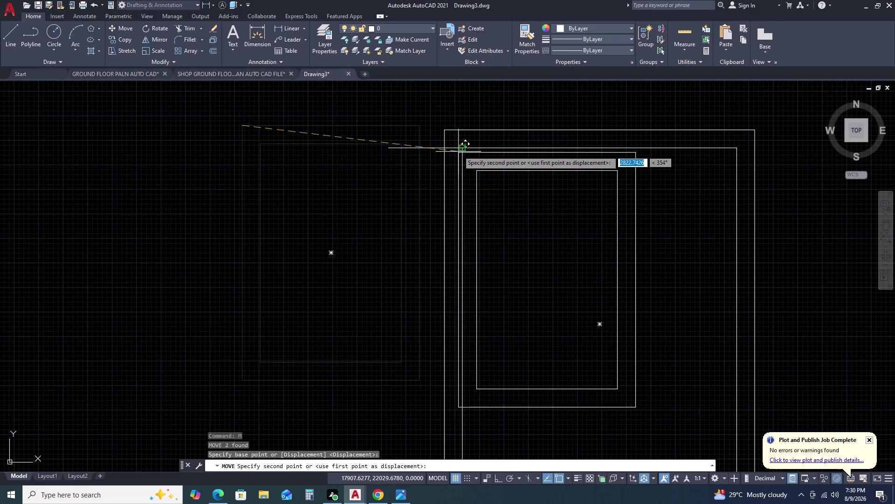
click(217, 146)
key(Escape)
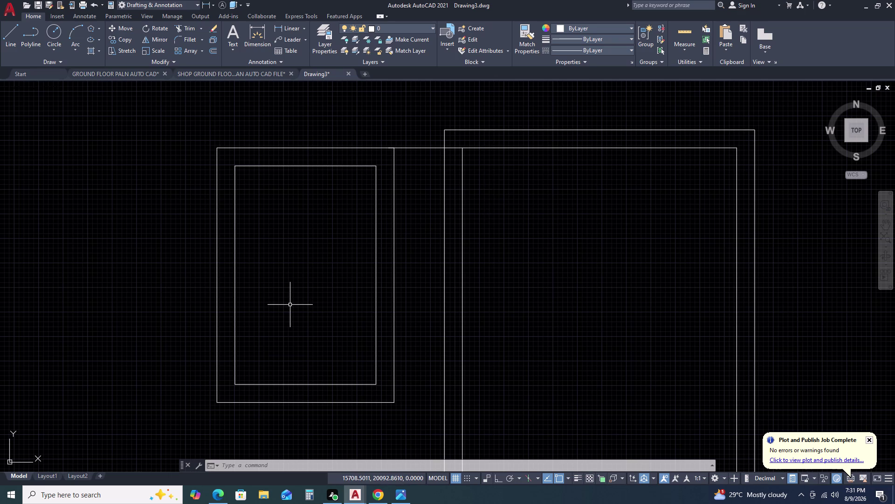
Move the small room left and down from its inner top-left corner.
click(407, 179)
click(360, 211)
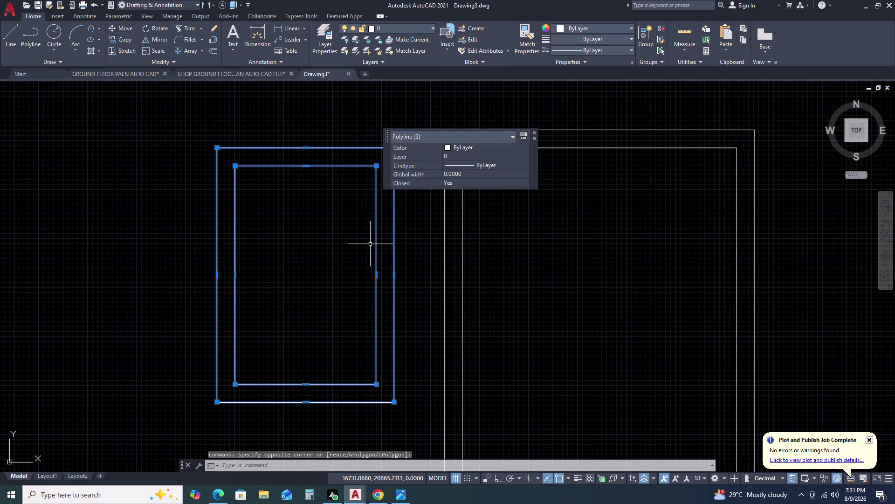
text(M)
key(space)
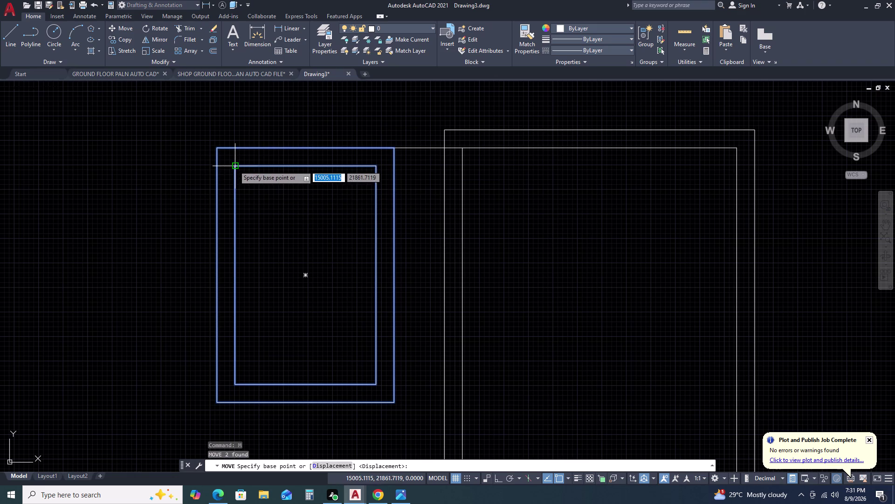
click(234, 165)
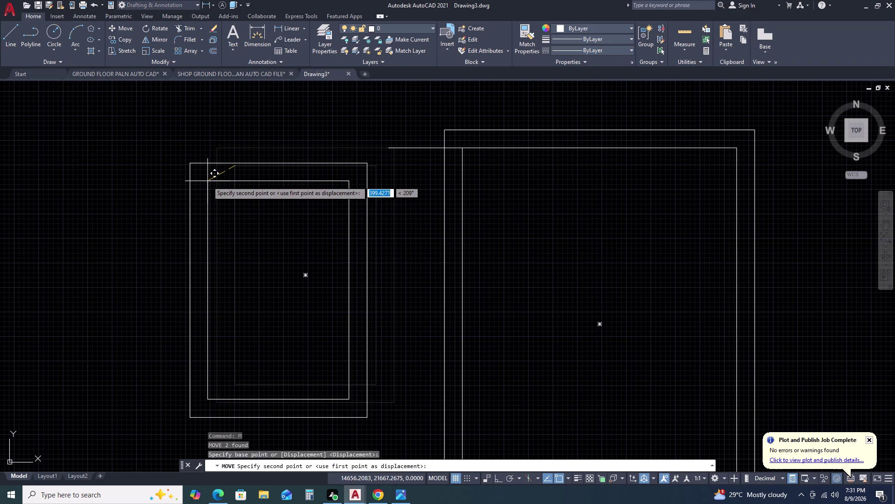
click(207, 181)
key(Escape)
Trim away the stray short line beside the large room.
scroll(down, 3)
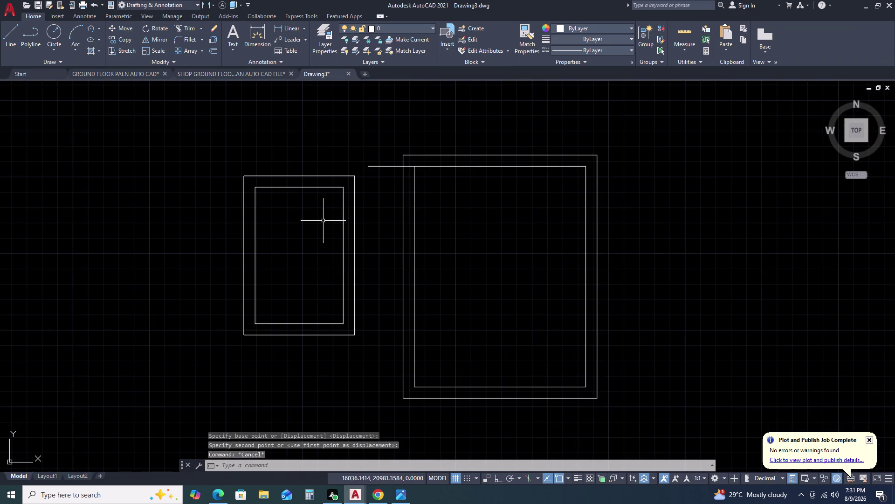
text(T)
key(space)
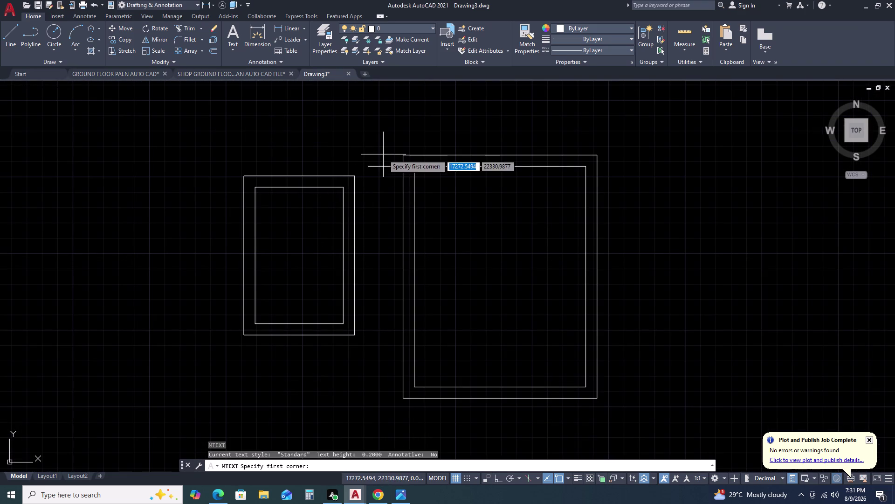
click(383, 155)
key(Escape)
key(Escape)
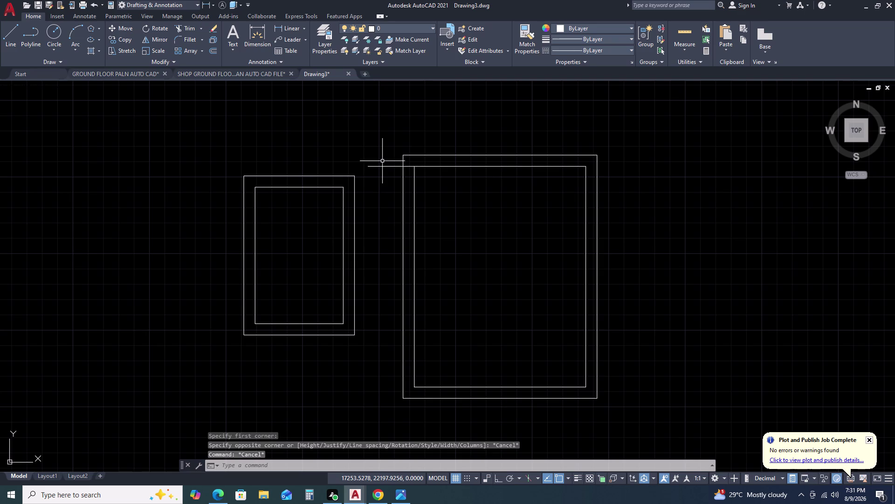
text(TR)
key(space)
click(387, 151)
click(378, 186)
key(Escape)
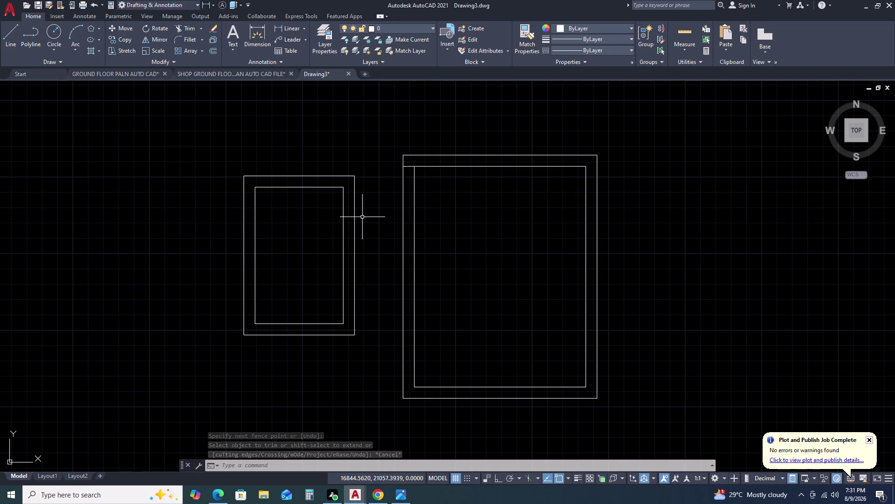
key(Escape)
key(Escape)
key(Escape)
key(Escape)
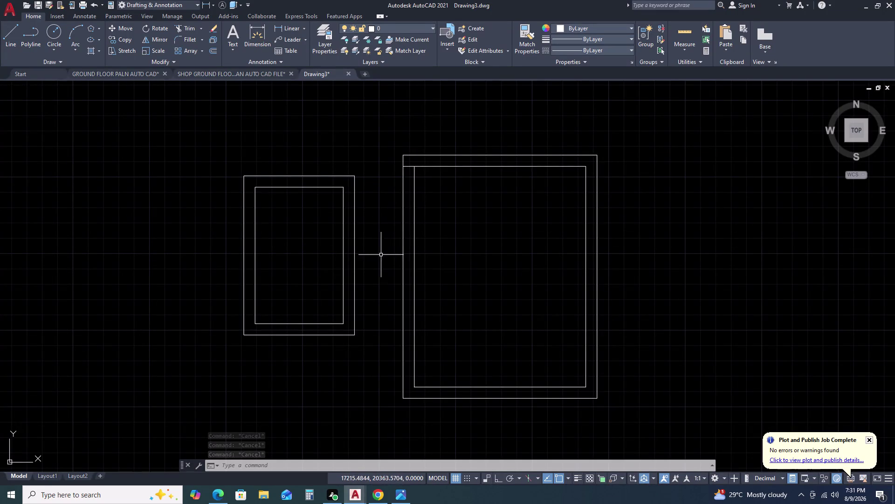
scroll(down, 3)
scroll(up, 3)
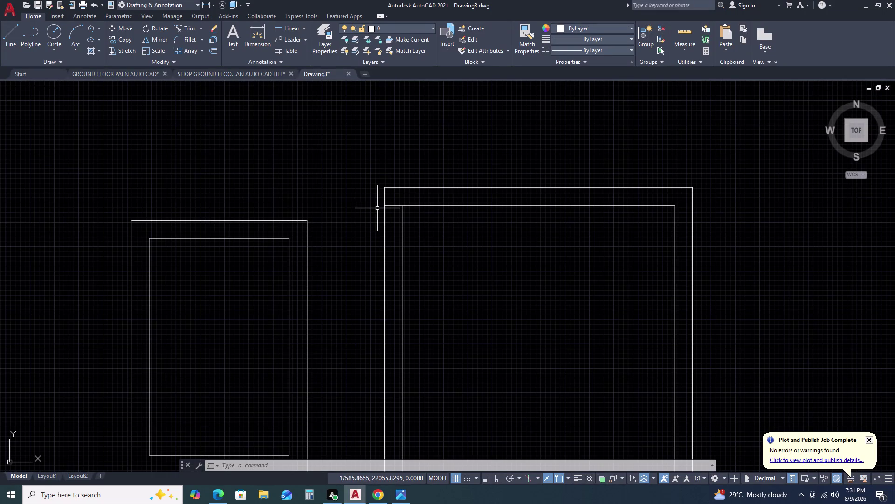
text(TR)
key(space)
scroll(up, 3)
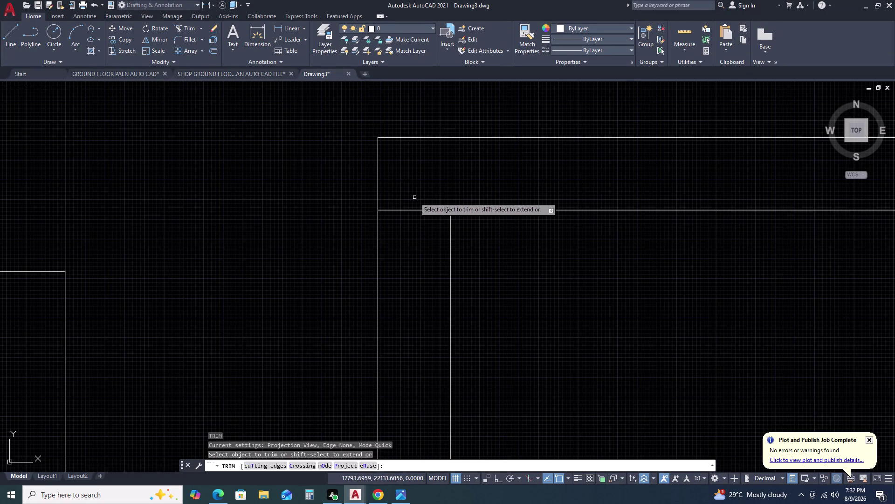
click(415, 198)
click(400, 243)
key(Escape)
scroll(down, 3)
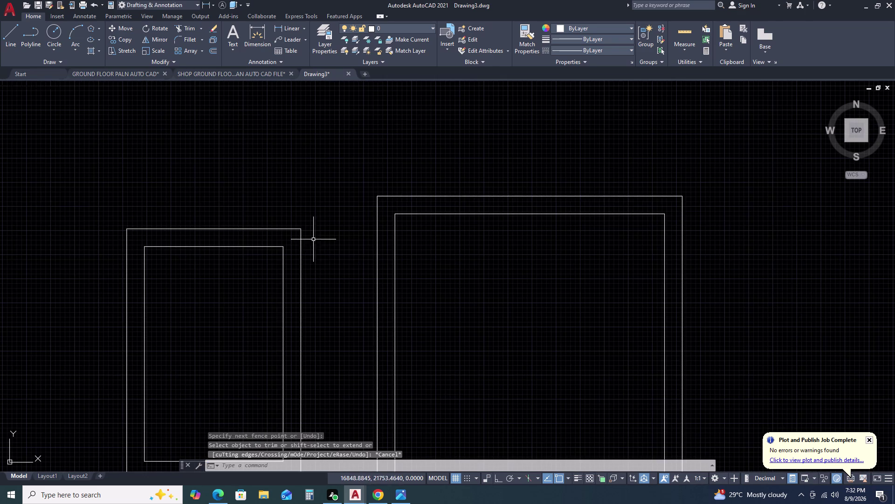
scroll(down, 3)
middle_drag(314, 250, 333, 186)
middle_drag(333, 185, 334, 179)
click(333, 216)
click(304, 240)
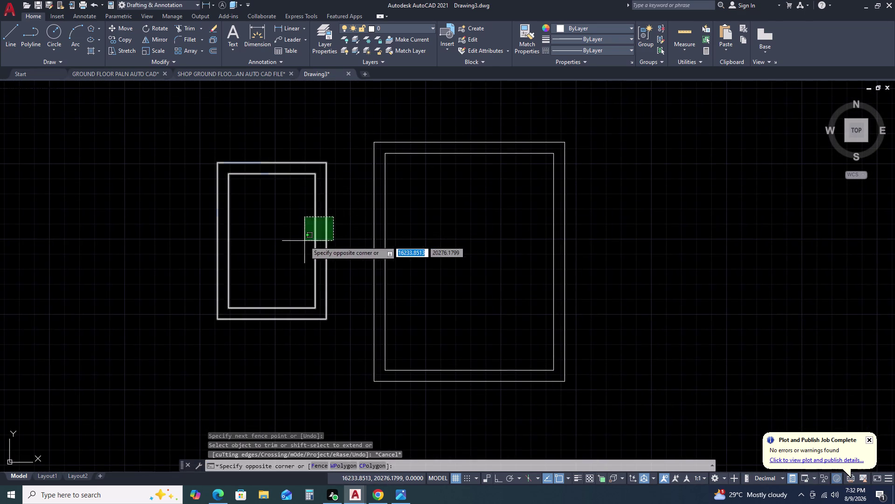
key(Escape)
key(Escape)
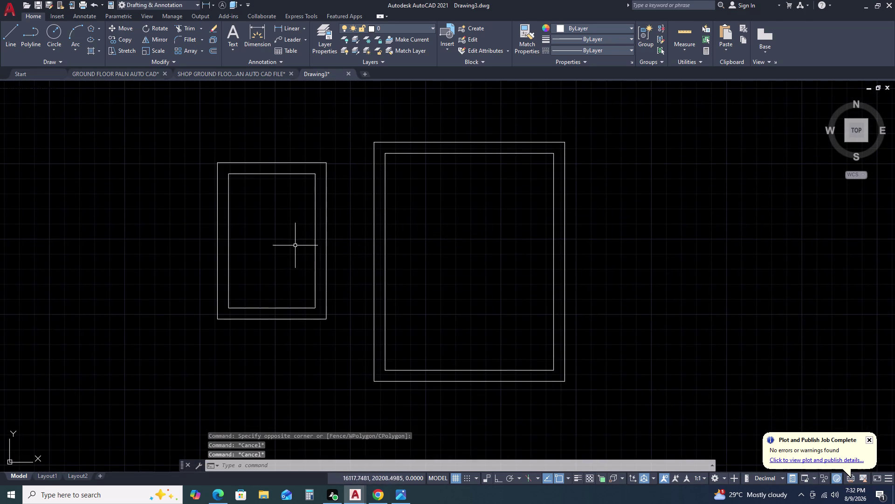
scroll(down, 3)
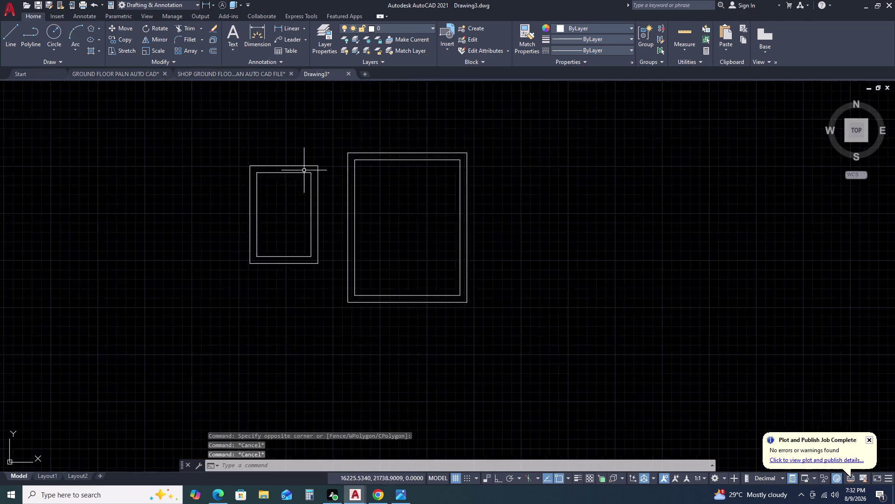
scroll(down, 3)
scroll(up, 3)
scroll(down, 3)
scroll(up, 3)
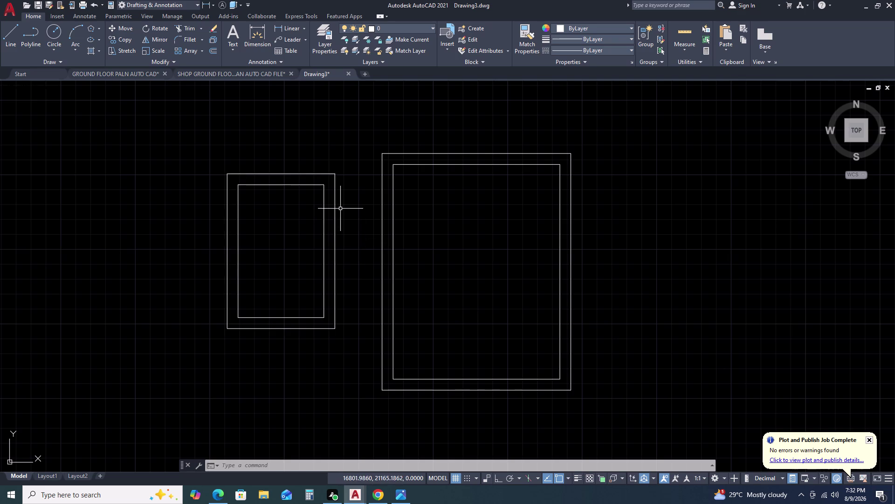
Move the small room by its top corner onto the large room's corner, aligning tops.
click(344, 206)
click(308, 224)
text(M)
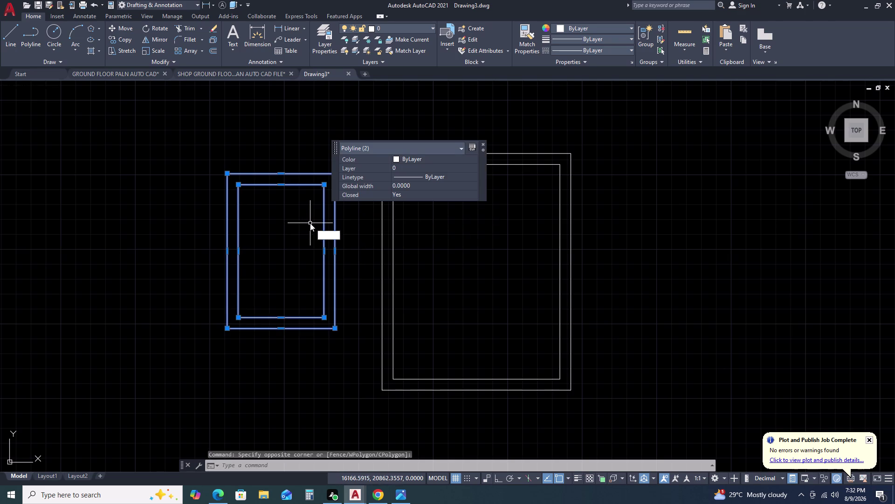
key(space)
click(323, 186)
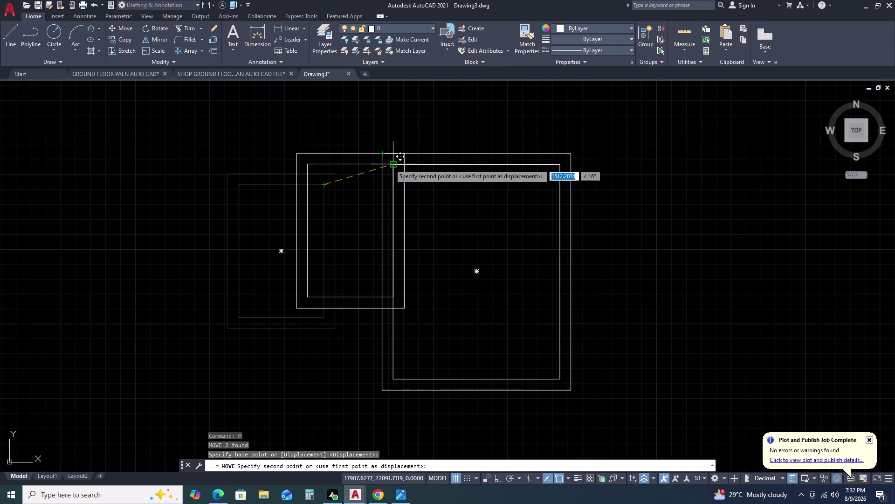
scroll(up, 3)
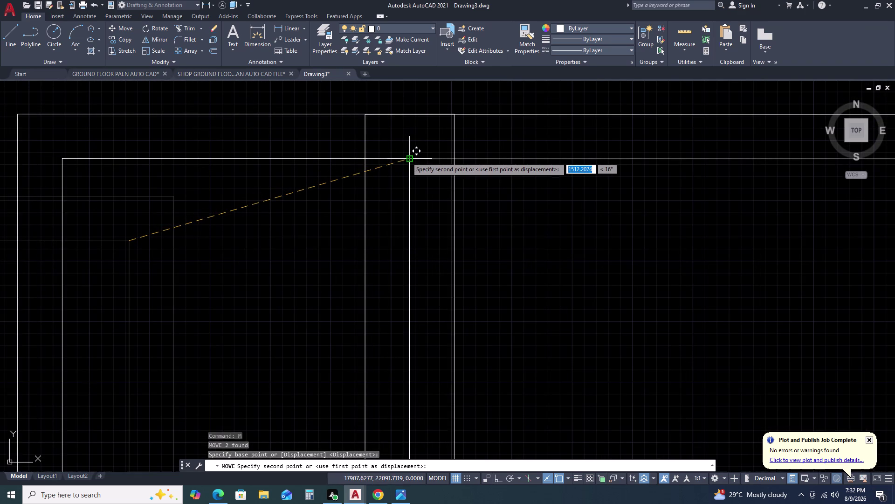
click(361, 158)
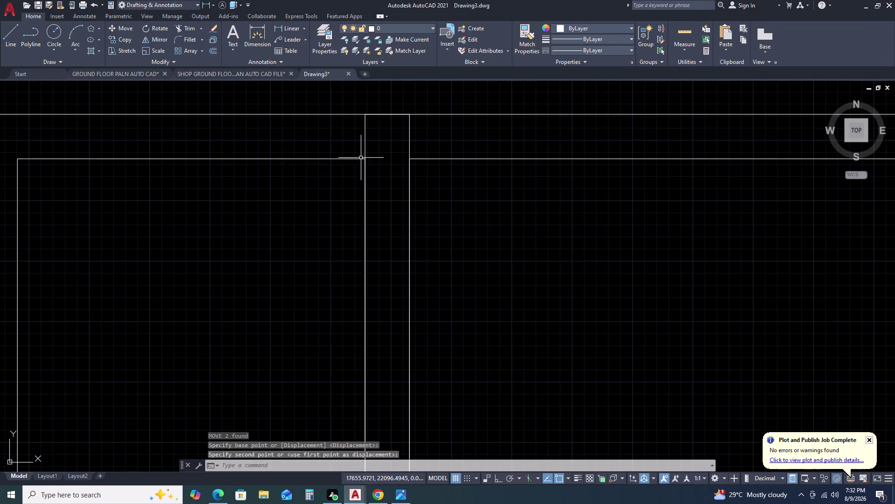
key(Escape)
scroll(down, 3)
text(T)
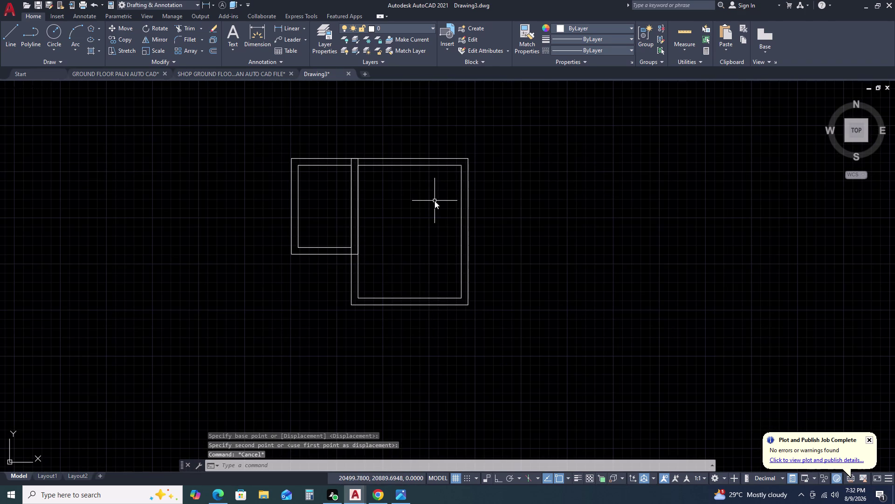
text(R)
key(space)
Fence-trim the overlapping wall lines where the two rooms meet.
scroll(up, 3)
click(402, 136)
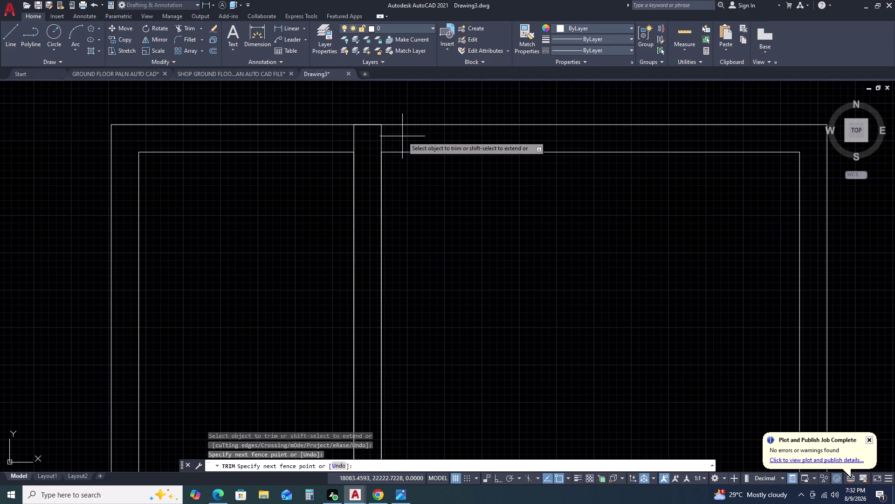
click(328, 134)
click(367, 125)
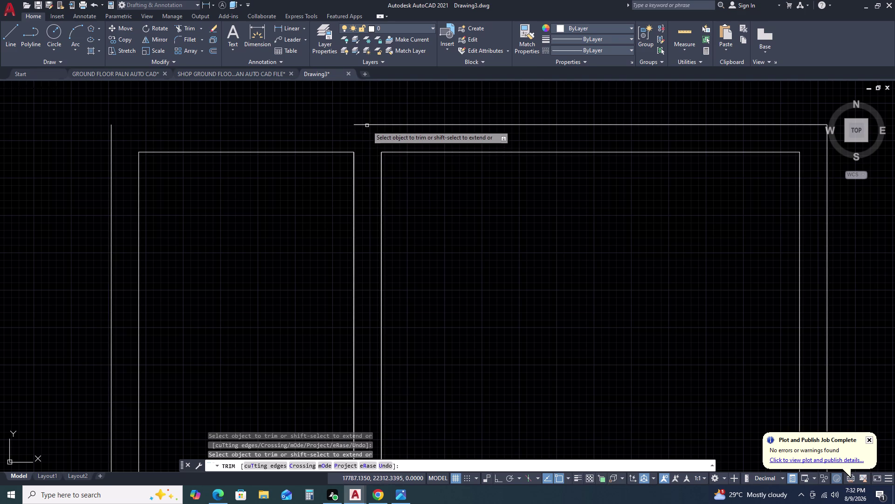
key(Escape)
Extend the top wall line to the junction.
scroll(down, 3)
text(E)
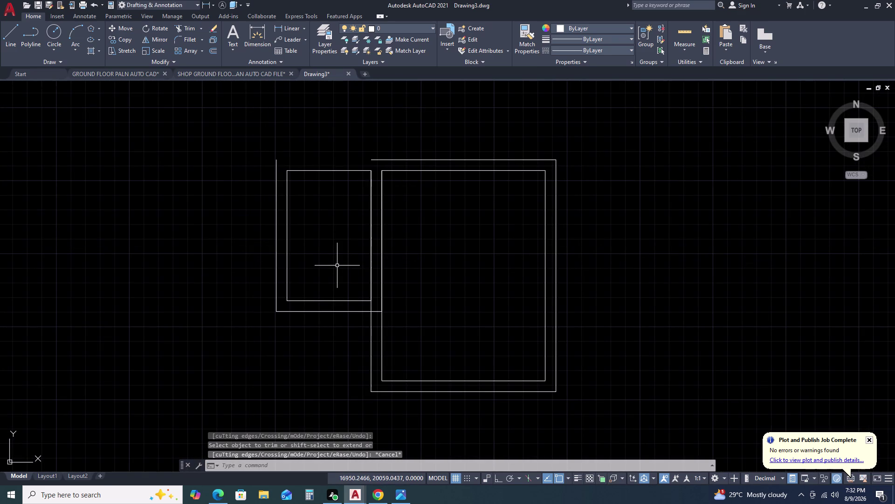
text(X)
key(space)
click(384, 159)
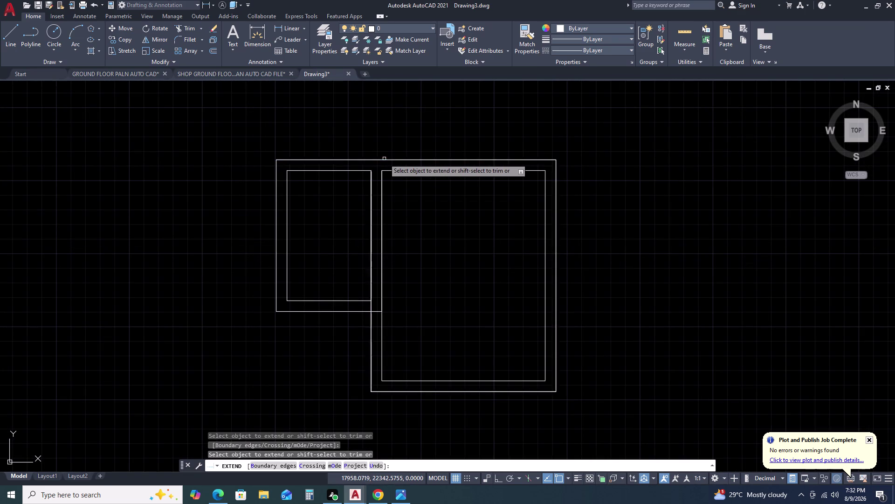
key(Escape)
Trim the remaining overlapping and leftover wall segments between the rooms.
text(TR)
key(space)
scroll(up, 3)
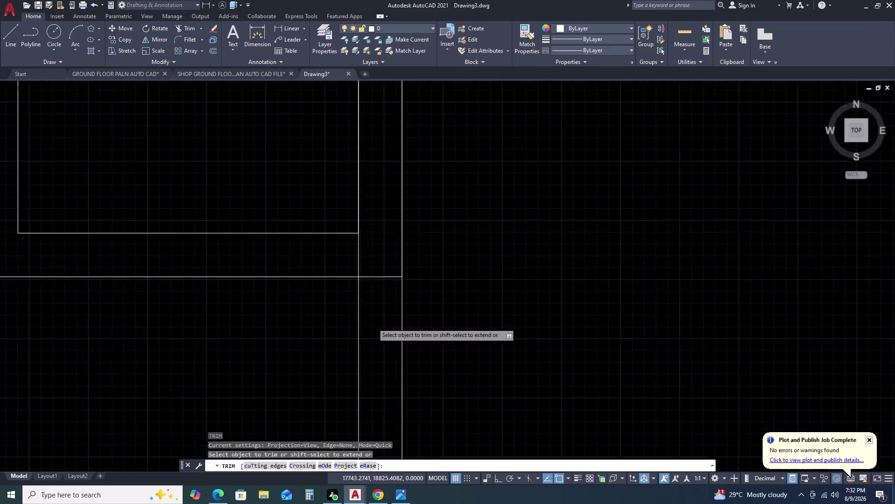
click(381, 239)
click(381, 300)
click(371, 256)
click(327, 249)
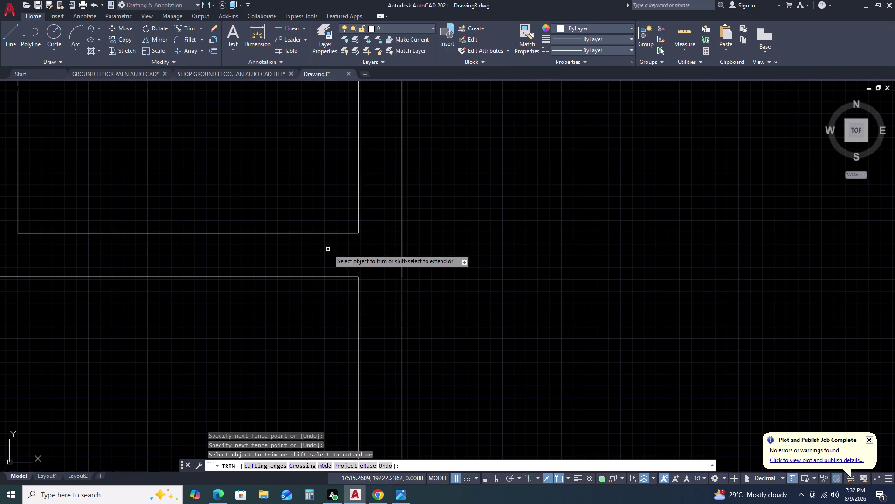
scroll(down, 3)
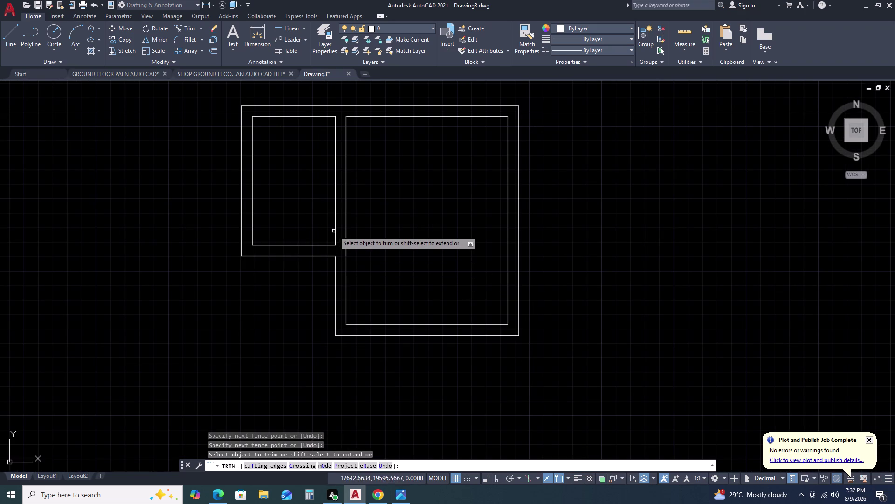
click(337, 227)
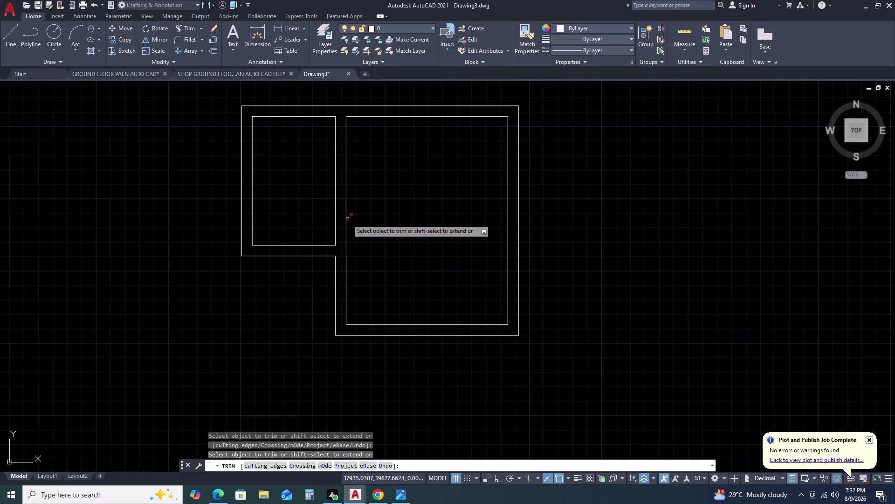
click(347, 219)
key(Escape)
scroll(down, 3)
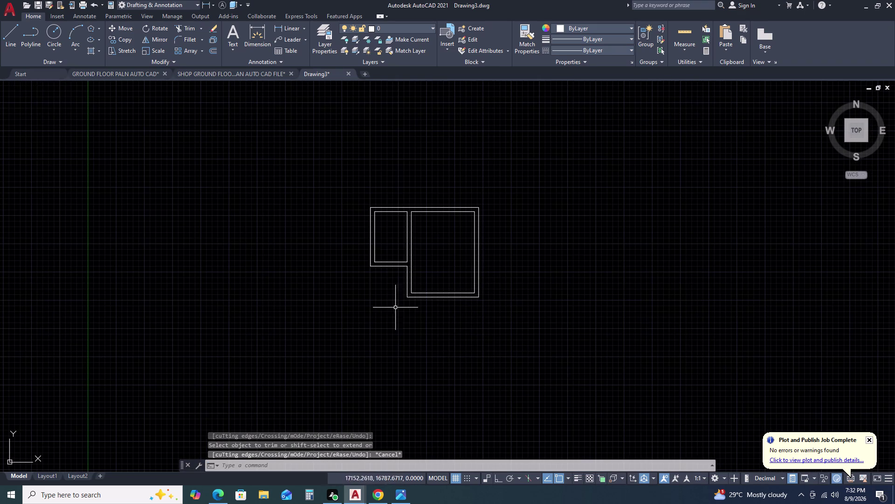
Cancel stray commands and clear the mistyped command entries.
key(Escape)
text(TR)
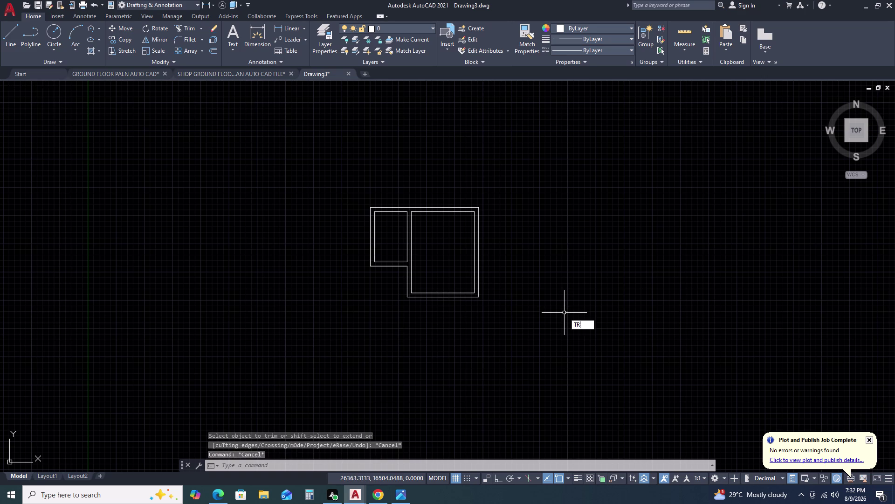
key(BackSpace)
key(Return)
key(BackSpace)
key(Return)
key(BackSpace)
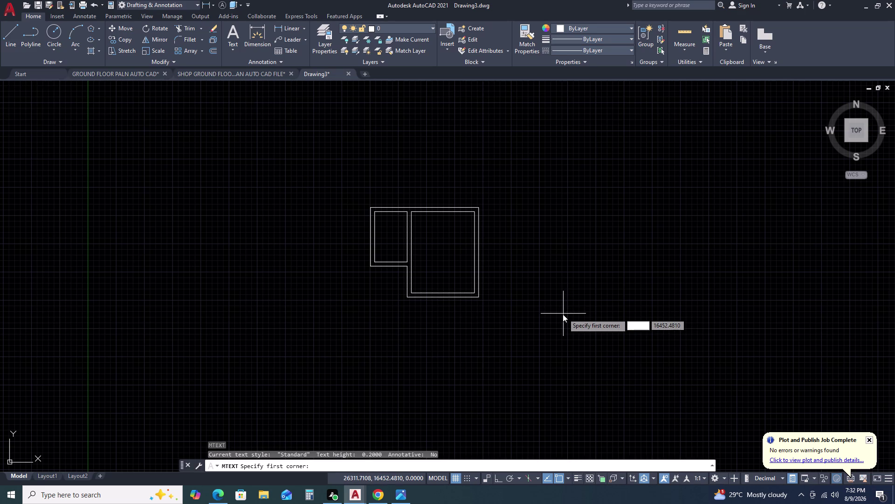
text(REC)
key(space)
key(Escape)
key(Escape)
key(Escape)
key(Escape)
Draw a 2950 by 4500 rectangle to the right of the plan using RECTANG Dimensions.
text(RE)
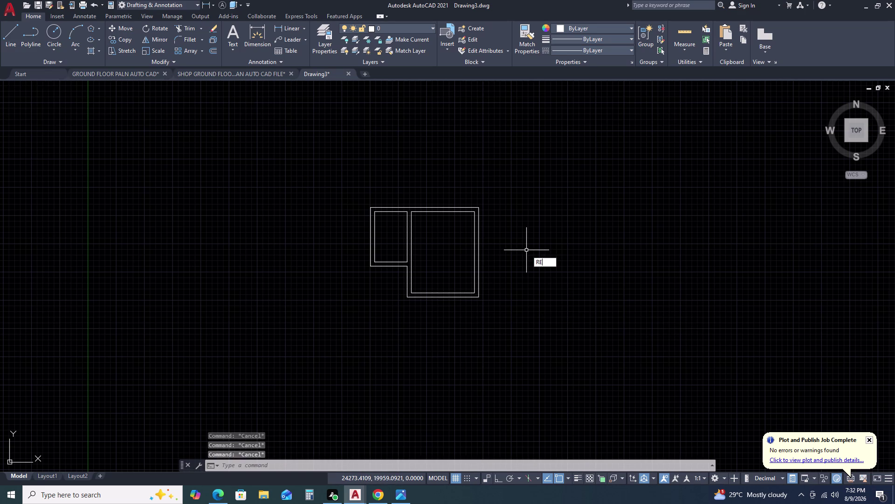
text(C)
key(space)
click(506, 225)
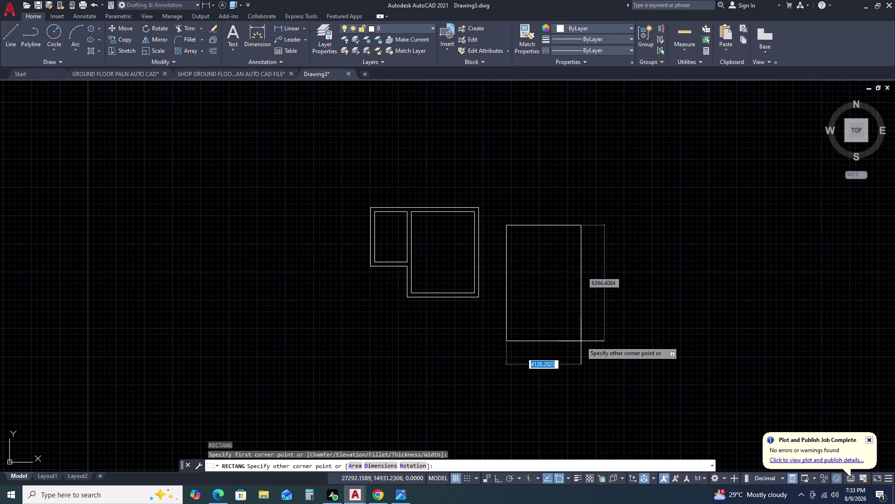
key(d)
key(space)
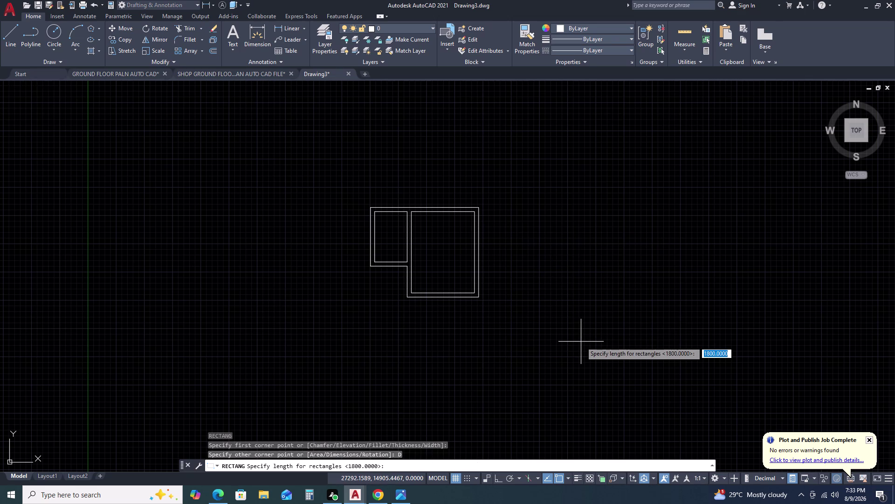
key(2)
key(9)
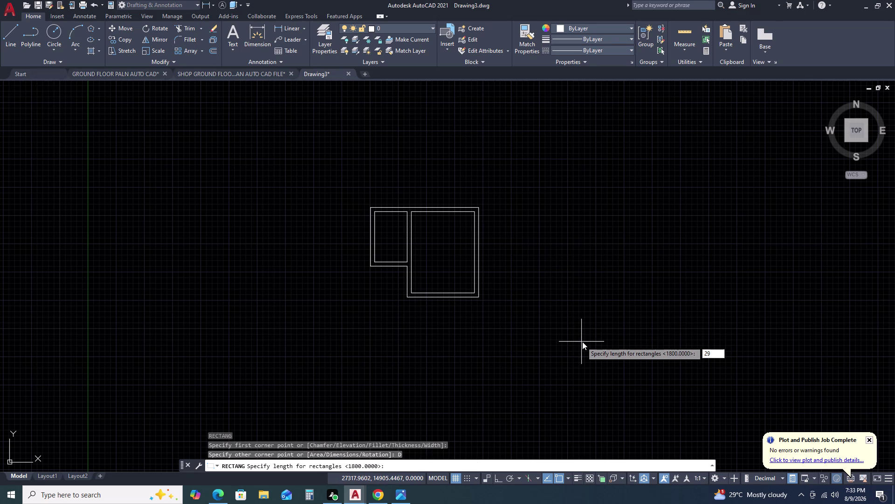
key(5)
key(0)
key(space)
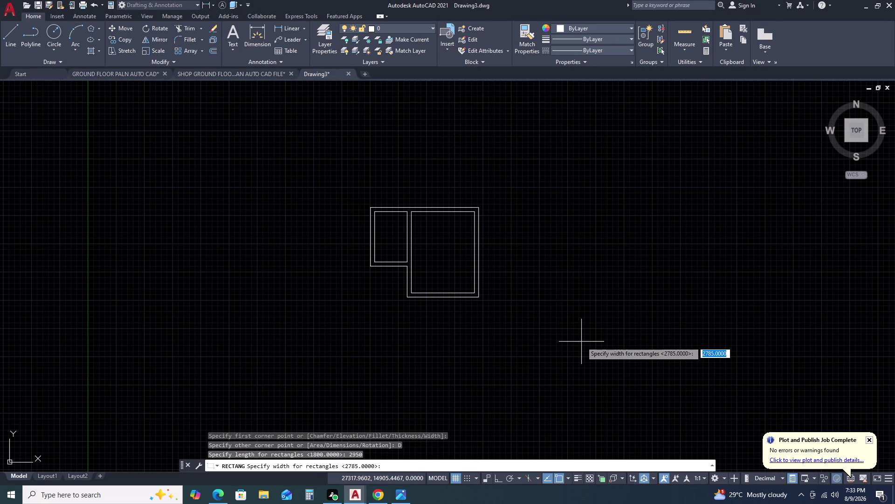
text(45)
text(0)
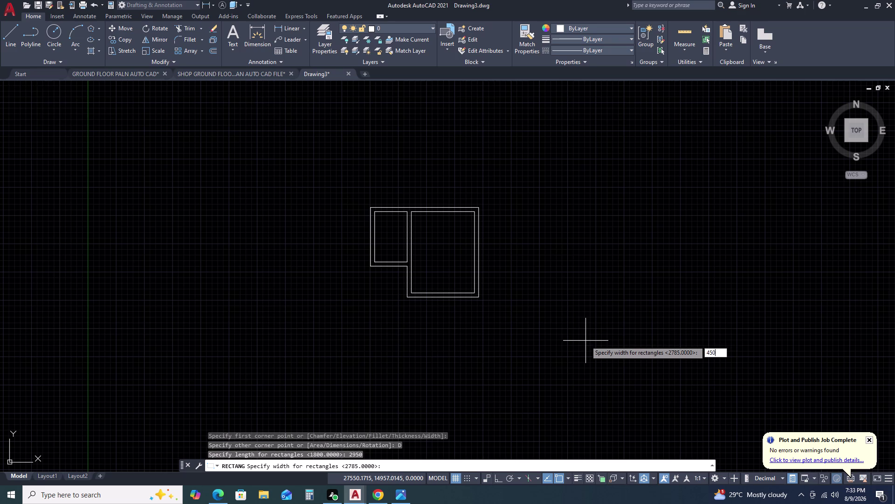
text(0)
key(space)
click(595, 335)
click(580, 309)
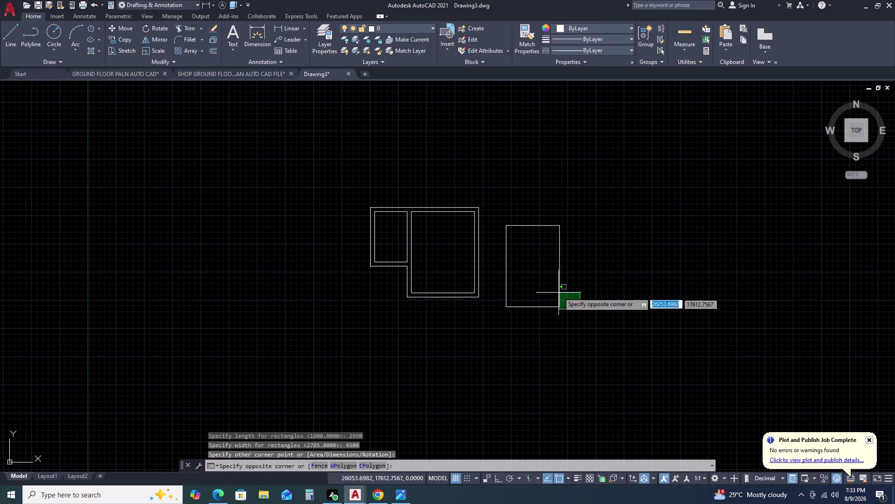
click(552, 279)
Offset the rectangle 230 outward and select both wall outlines.
text(O)
key(space)
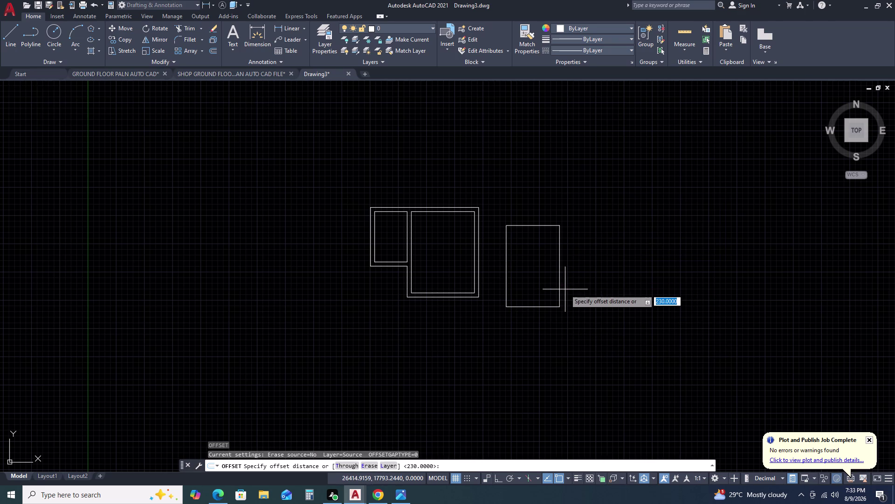
key(space)
click(592, 293)
key(Escape)
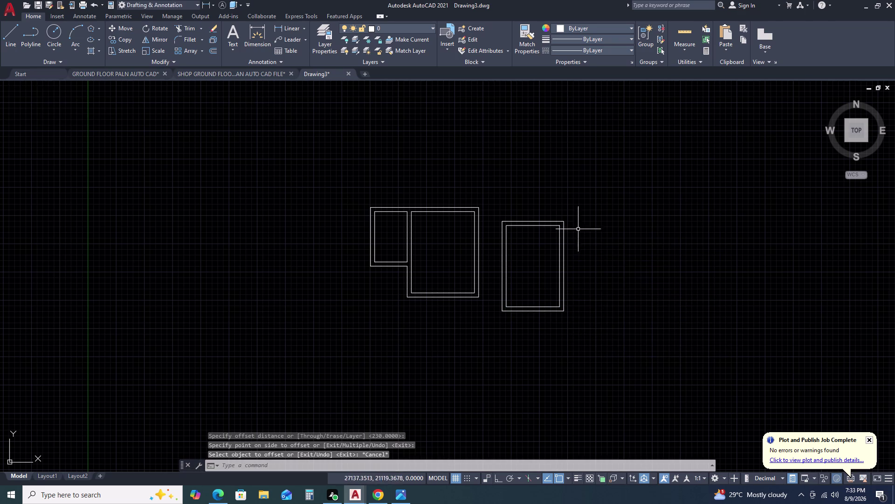
click(573, 205)
click(559, 257)
Move both rectangles, snapping the new room's top-left corner to the large room's top-right corner.
text(M)
key(space)
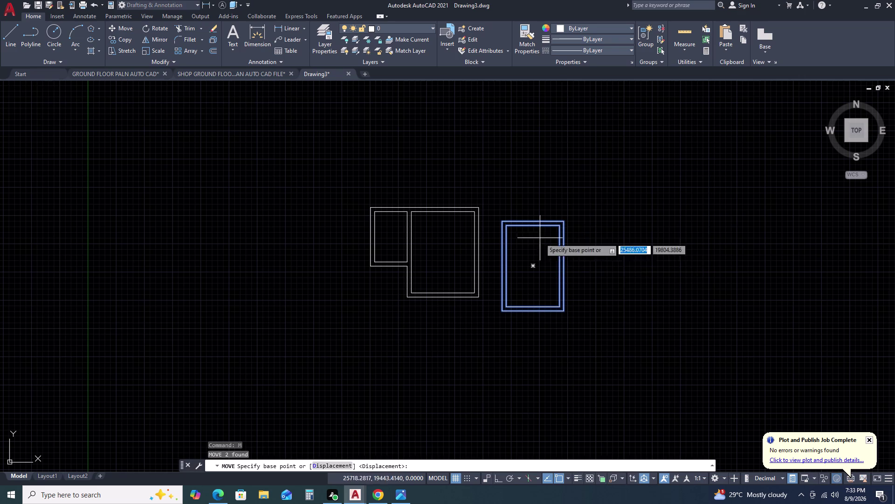
scroll(up, 3)
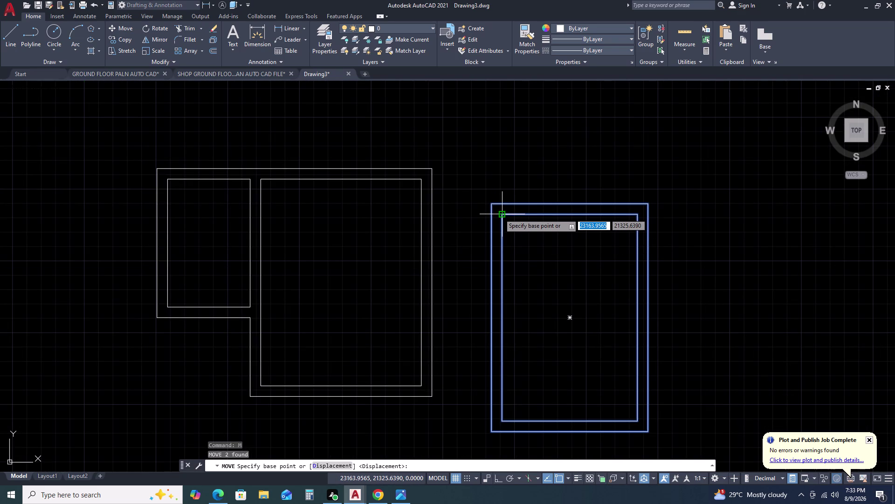
click(500, 213)
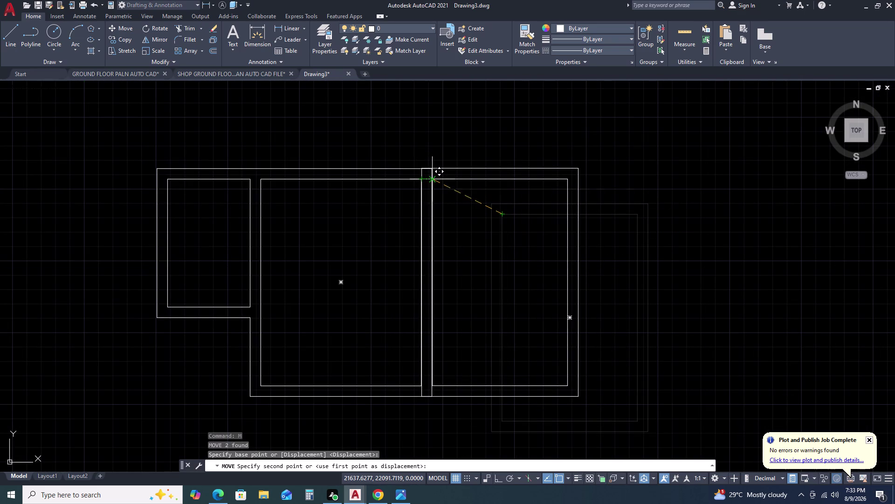
click(431, 178)
scroll(down, 3)
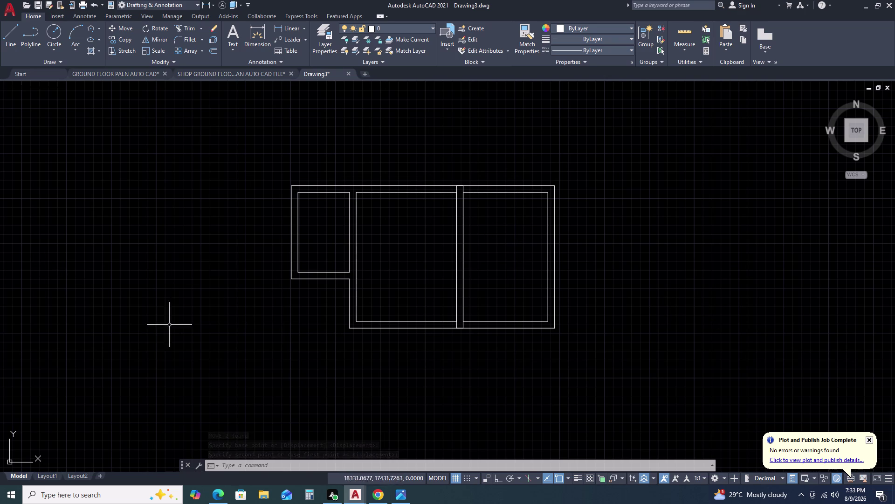
click(310, 498)
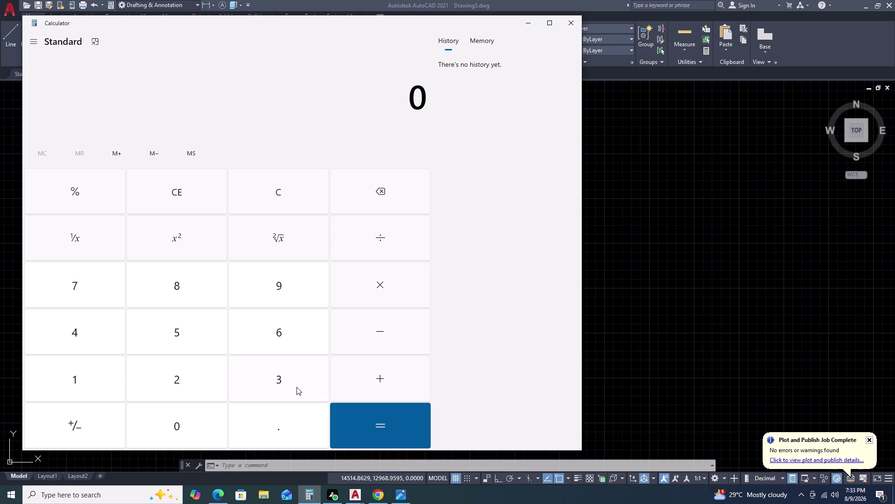
click(177, 327)
click(379, 376)
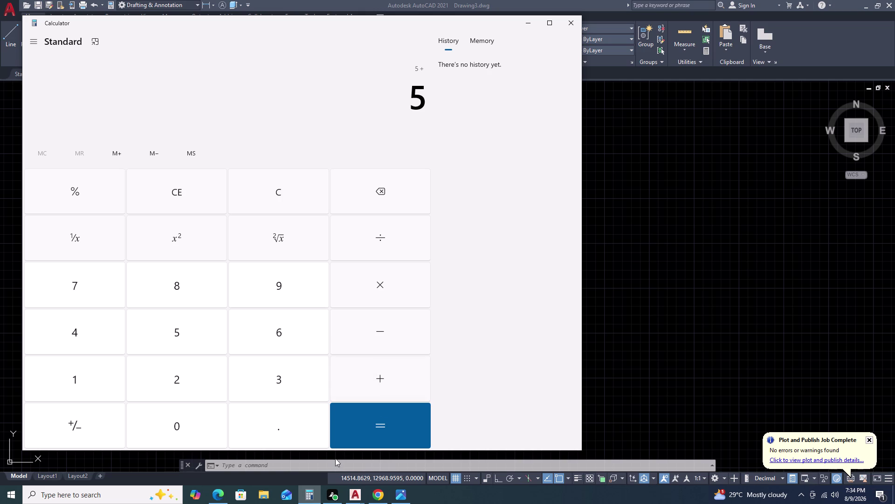
click(74, 378)
click(388, 372)
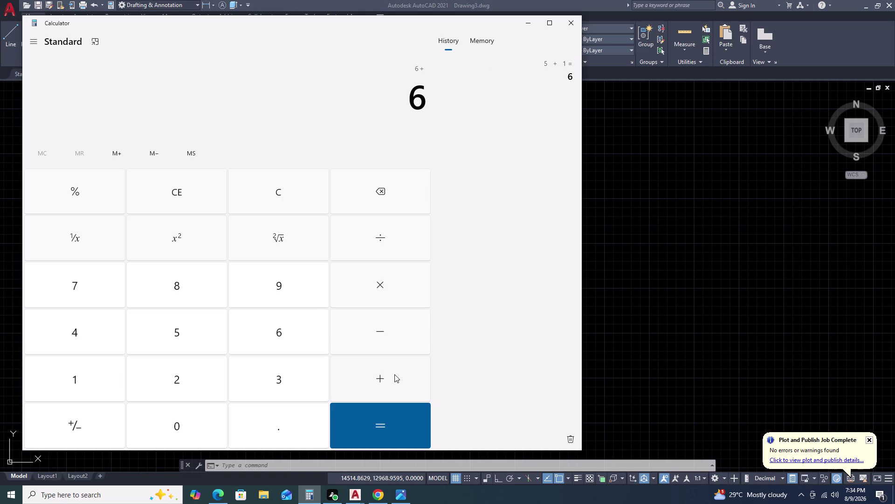
click(374, 371)
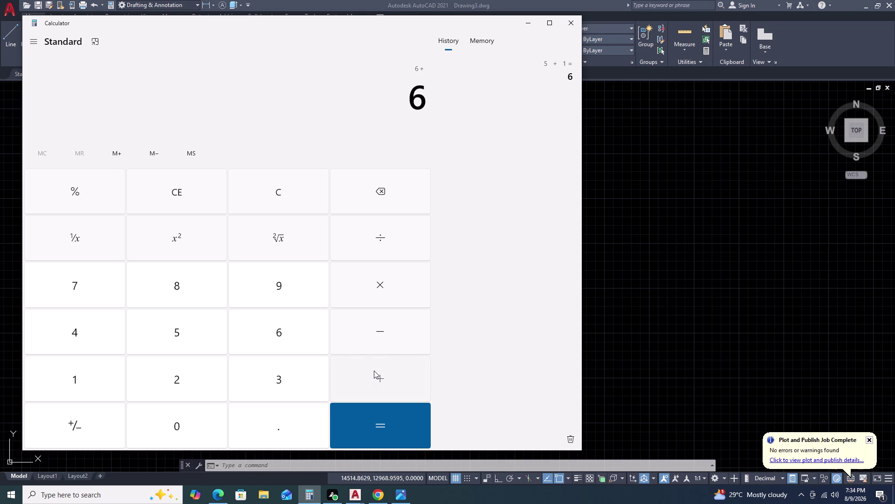
click(378, 381)
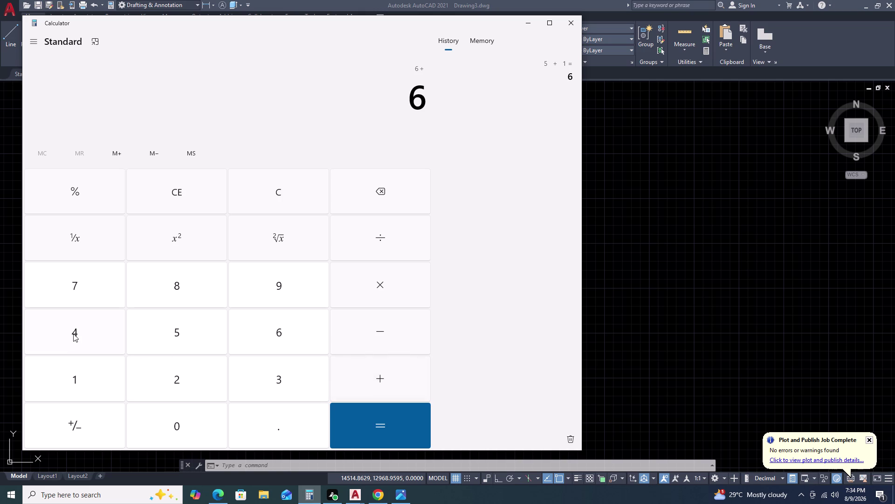
click(73, 333)
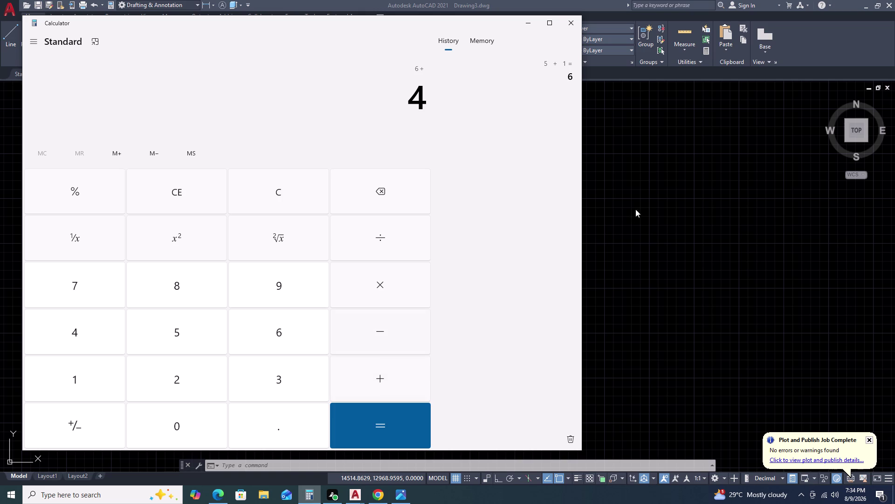
click(577, 23)
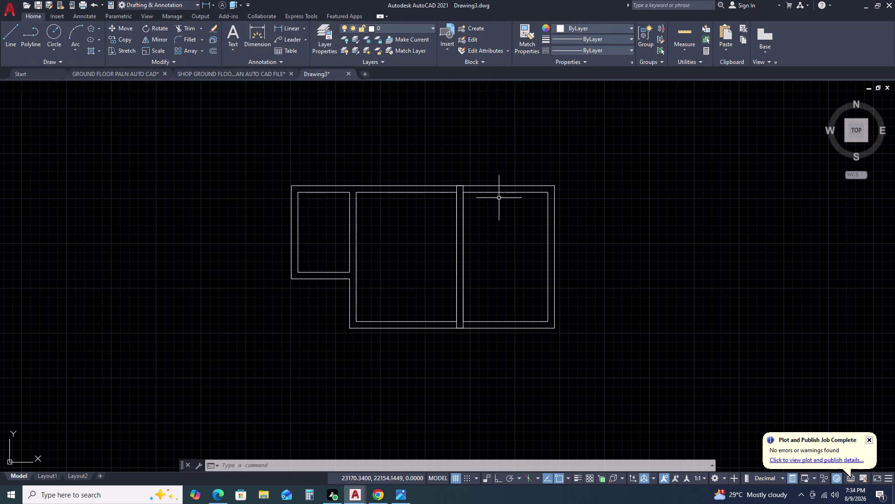
Trim the overlapping top wall lines where the rooms meet.
scroll(up, 3)
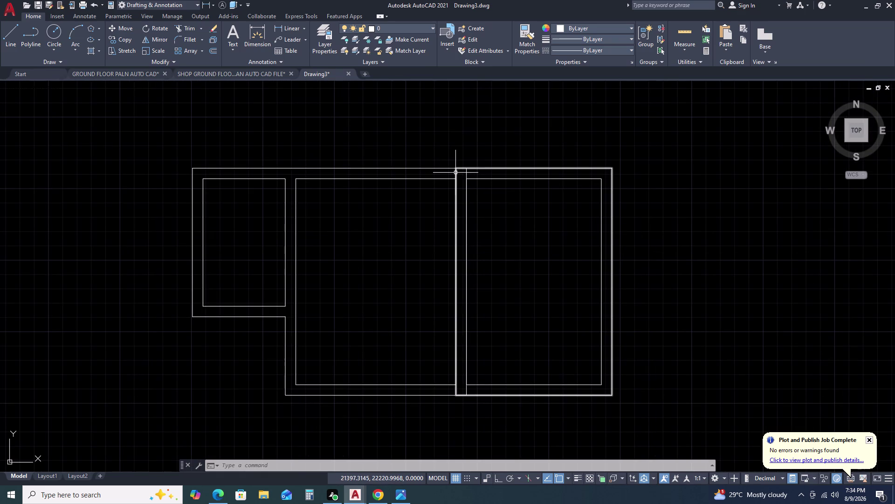
text(TR)
key(space)
scroll(up, 3)
click(510, 177)
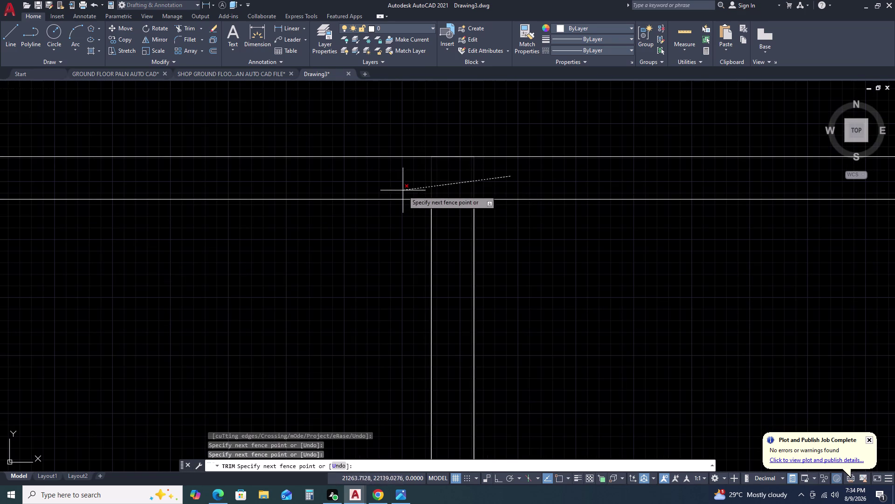
click(405, 185)
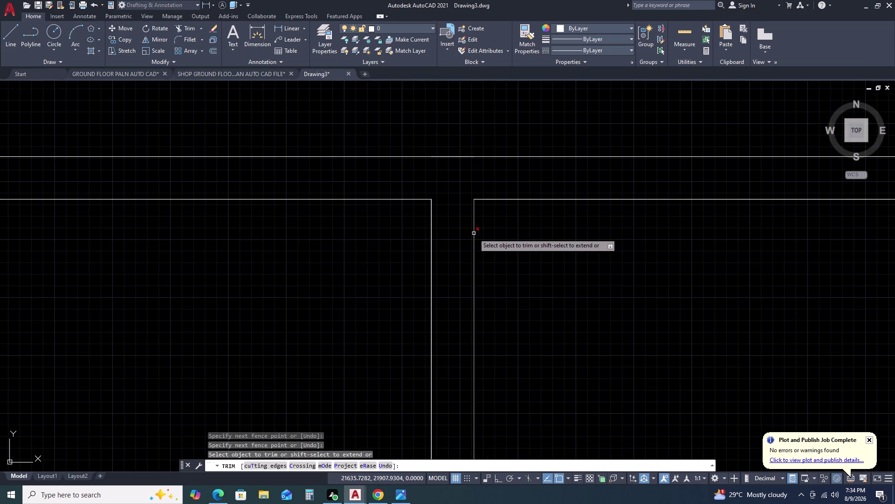
click(474, 233)
scroll(down, 3)
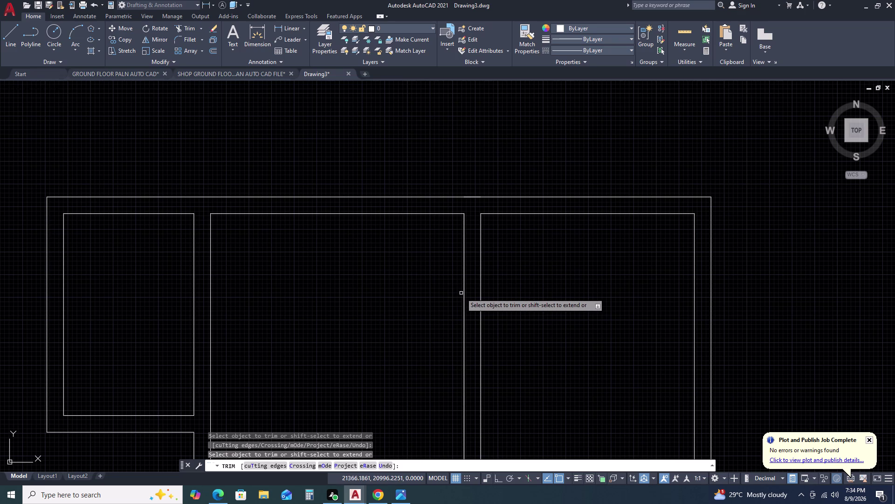
click(464, 288)
scroll(down, 3)
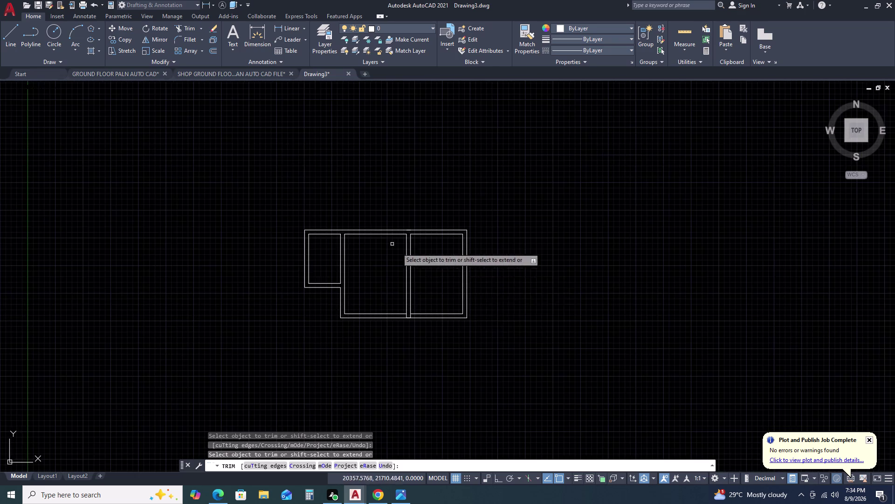
scroll(up, 3)
scroll(up, 3)
click(451, 302)
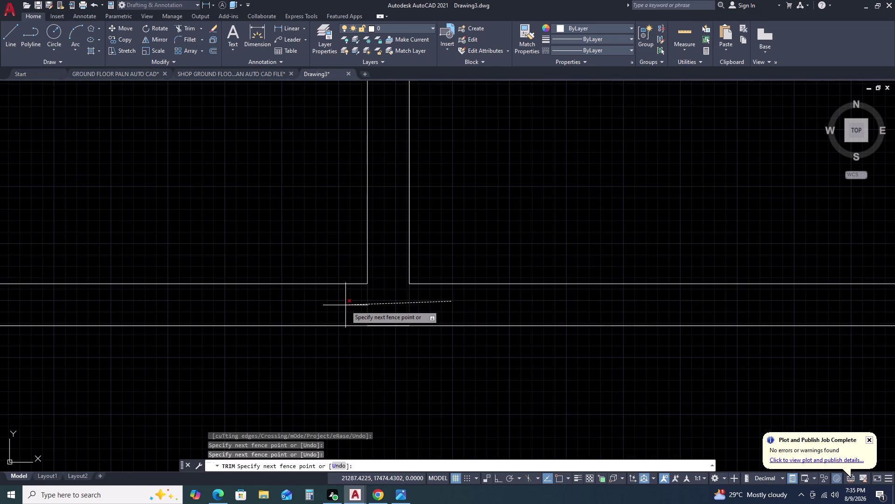
click(345, 305)
key(Escape)
Pan to the top of the plan and try window-selecting near the top line.
scroll(down, 3)
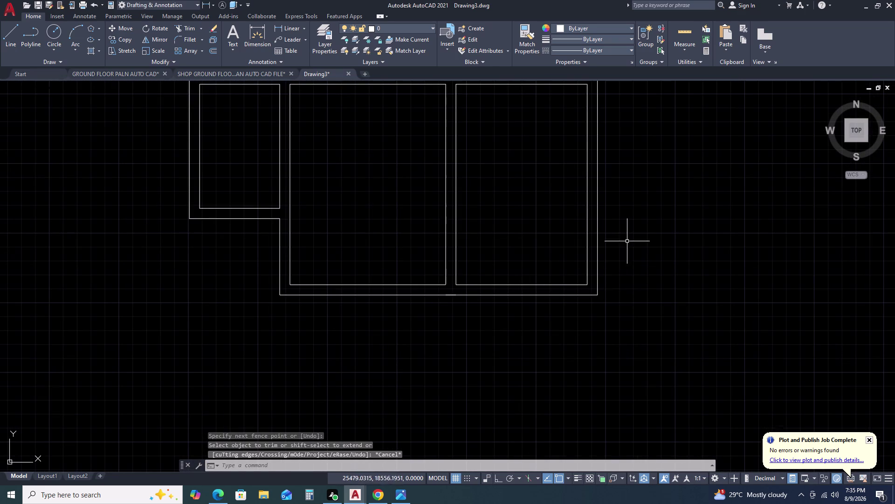
scroll(down, 3)
middle_drag(643, 232, 565, 216)
scroll(up, 3)
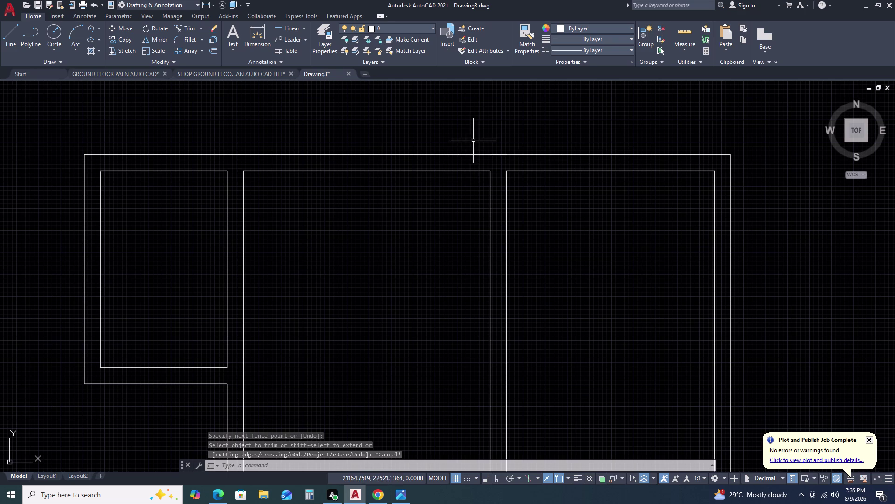
click(473, 141)
click(528, 171)
click(478, 146)
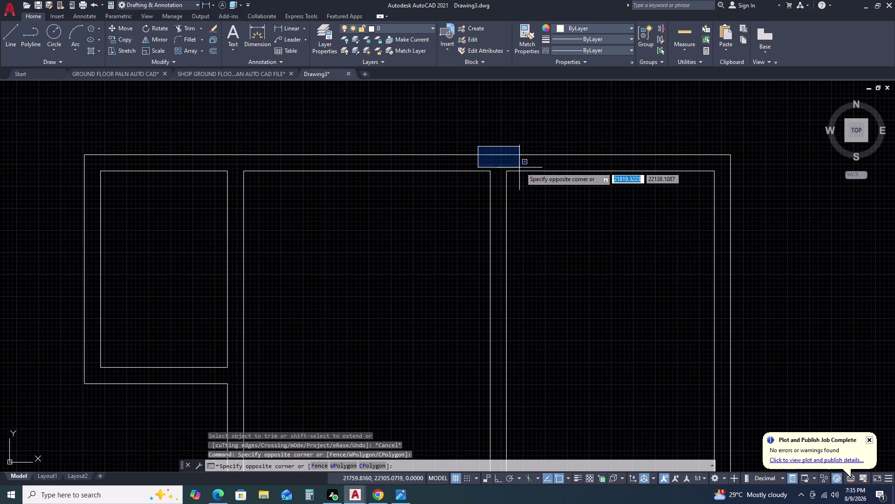
click(524, 165)
key(Escape)
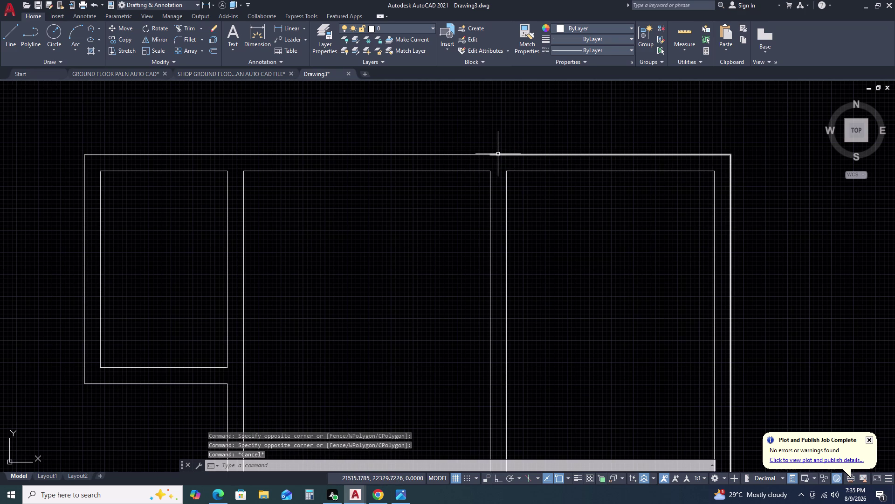
click(498, 154)
key(Escape)
key(Escape)
key(Escape)
Window-select the stray short line above the top wall and delete it.
scroll(down, 3)
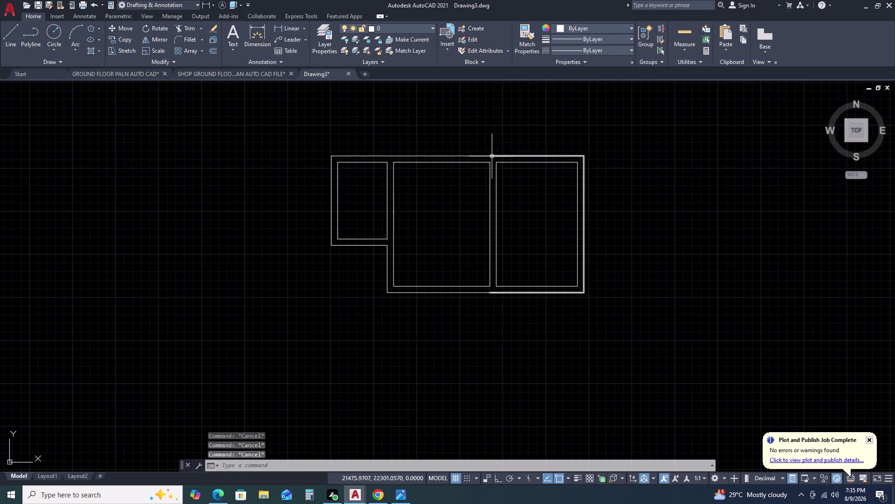
scroll(down, 3)
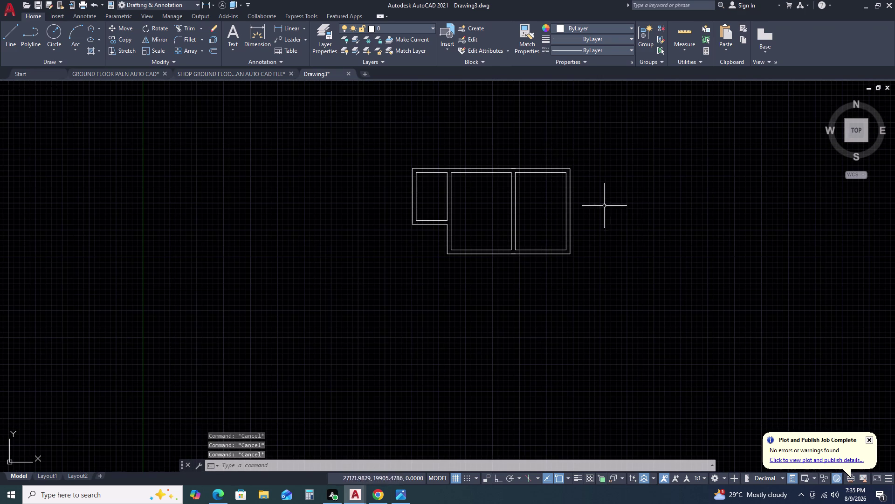
scroll(up, 3)
scroll(up, 3)
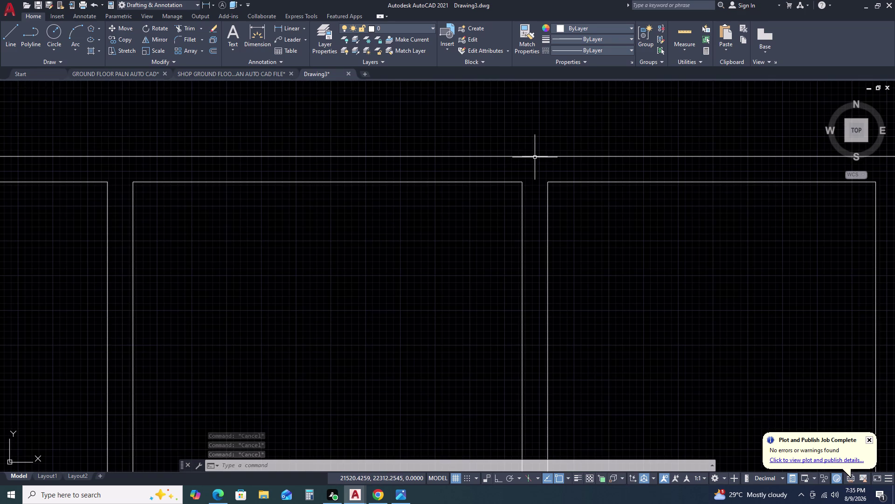
click(535, 157)
key(Escape)
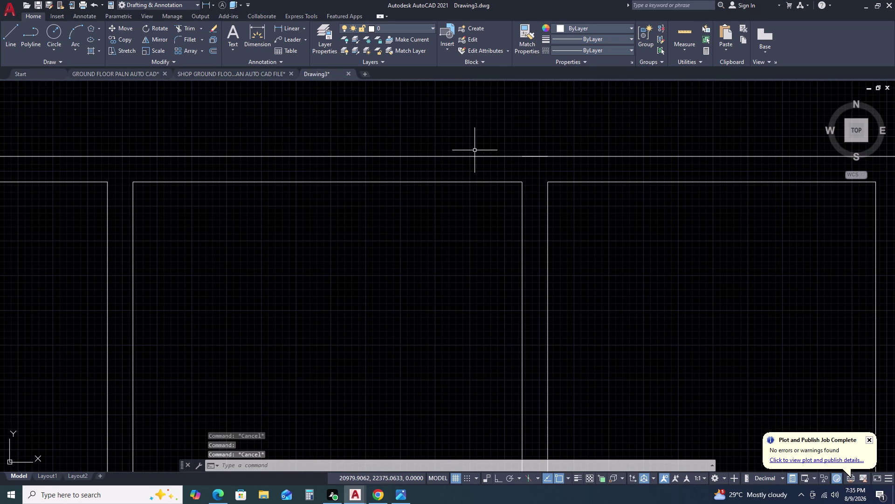
click(475, 150)
click(461, 159)
key(Delete)
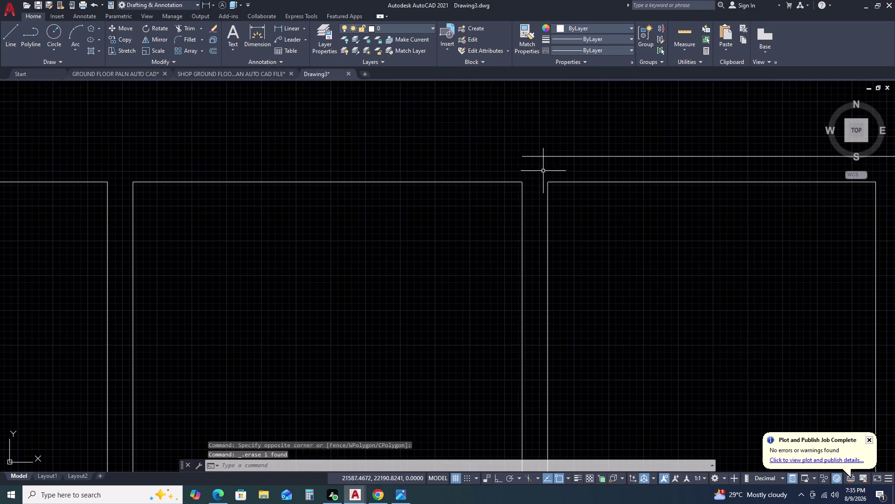
Extend the top outer wall line to the right wall with a fence.
text(EX)
key(space)
click(554, 155)
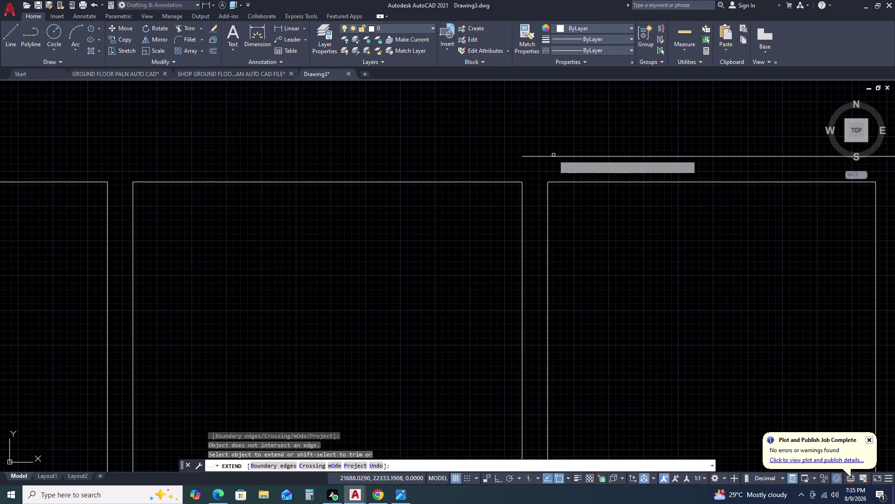
scroll(down, 3)
click(561, 146)
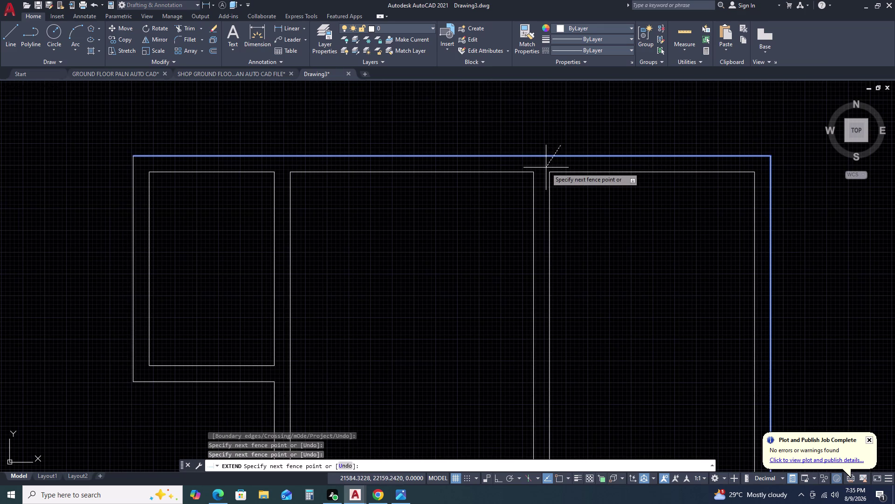
click(547, 168)
key(Escape)
scroll(down, 3)
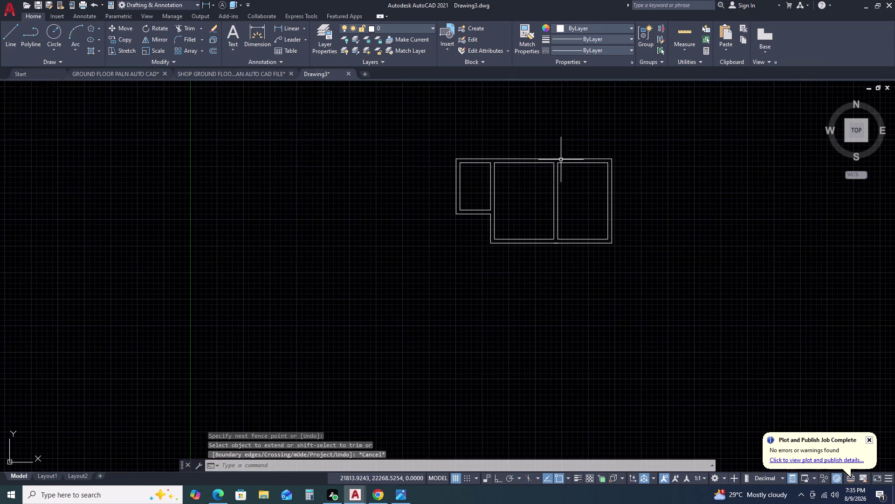
Draw a 5000 by 4500 rectangle below the three-room plan with RECTANG Dimensions.
text(REC)
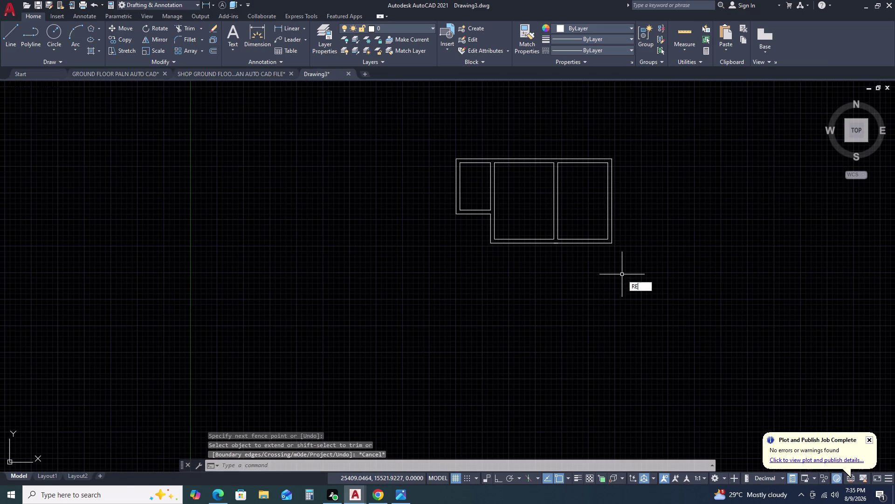
key(space)
click(409, 255)
text(D)
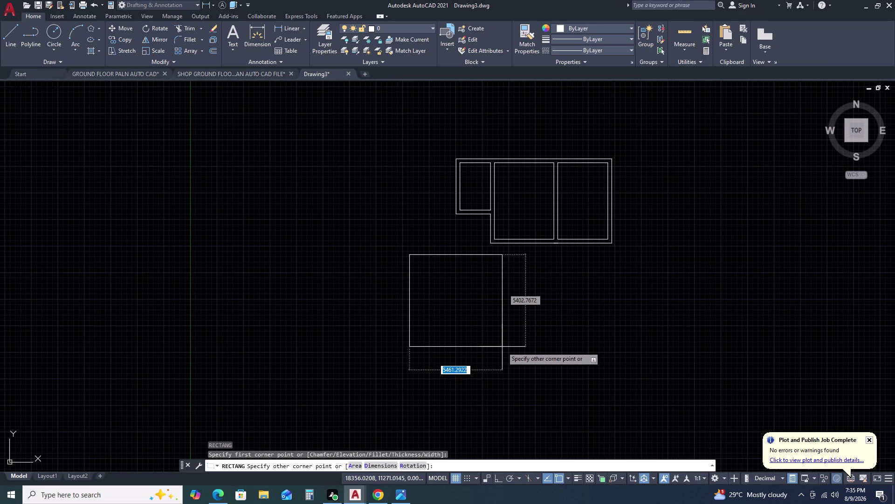
key(space)
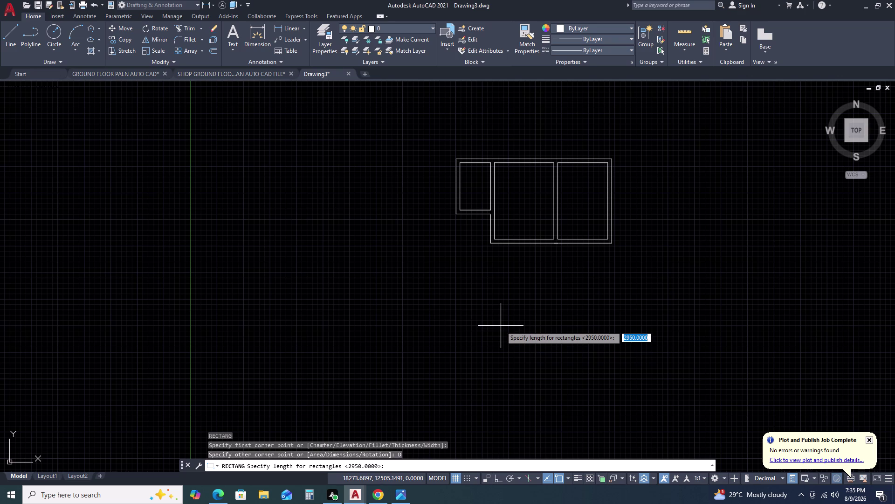
text(5000)
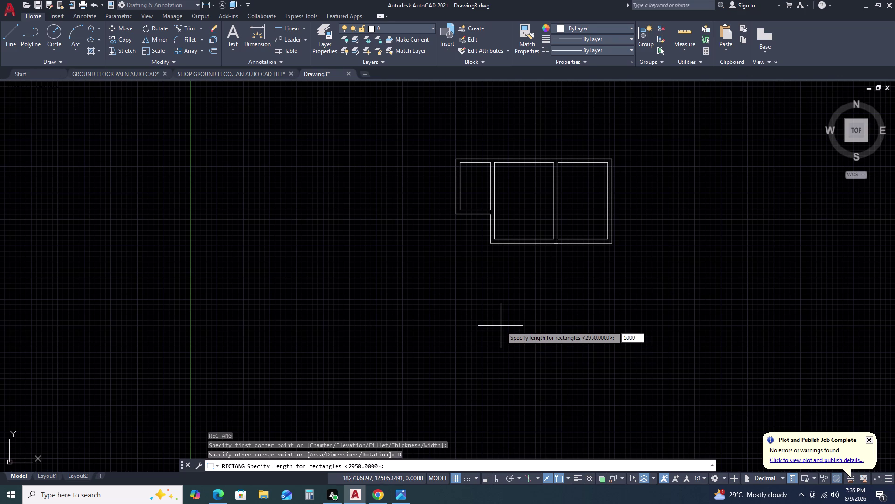
key(space)
text(45)
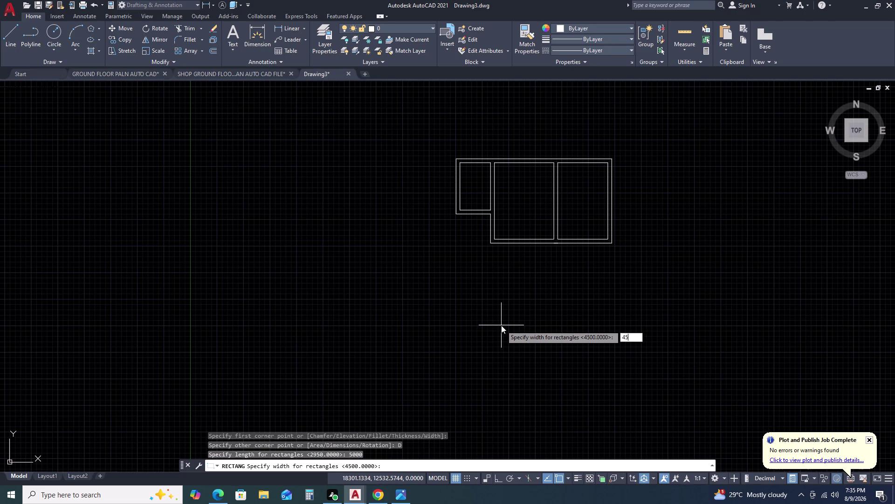
text(00)
key(space)
click(502, 325)
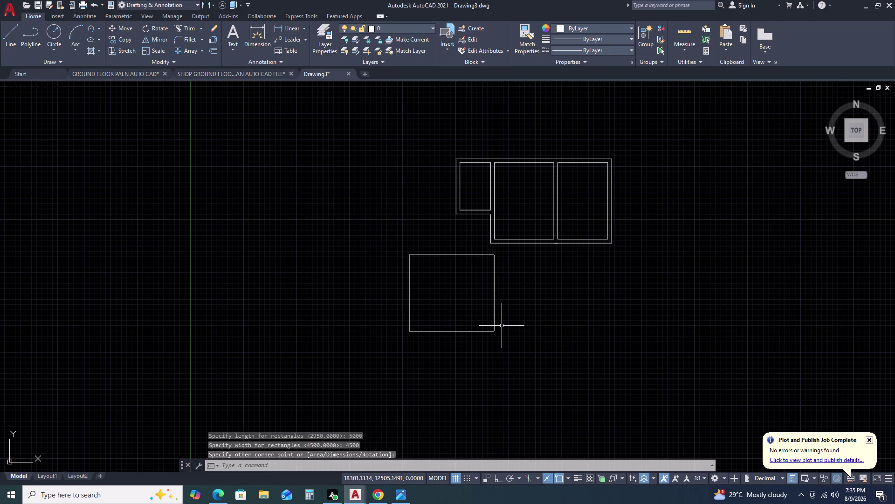
click(511, 317)
click(474, 352)
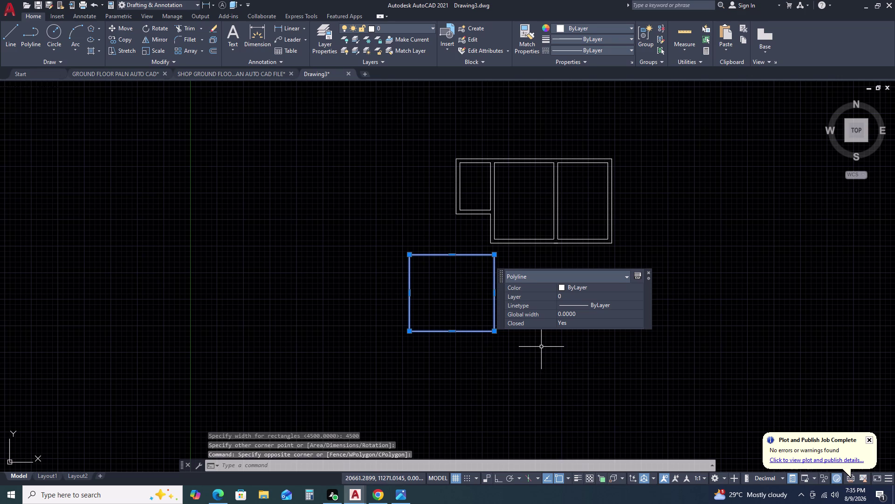
text(O)
key(space)
Offset the rectangle 230 outward and select both outlines.
key(space)
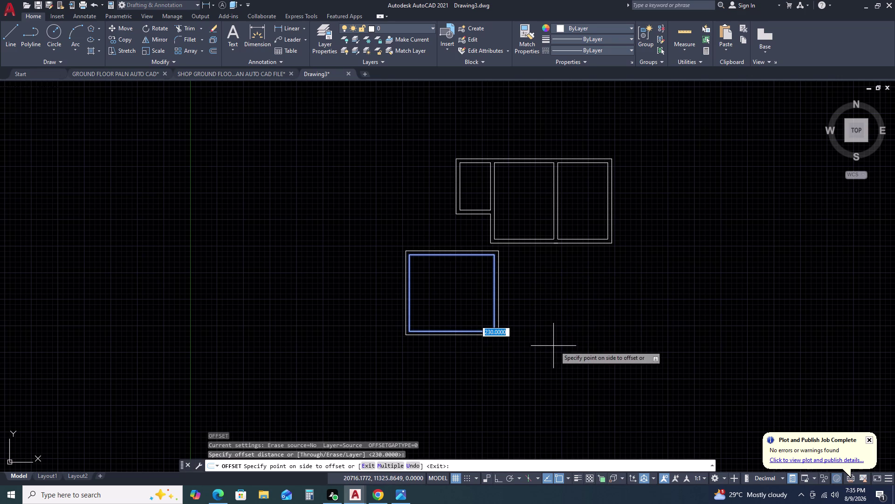
click(560, 347)
key(Escape)
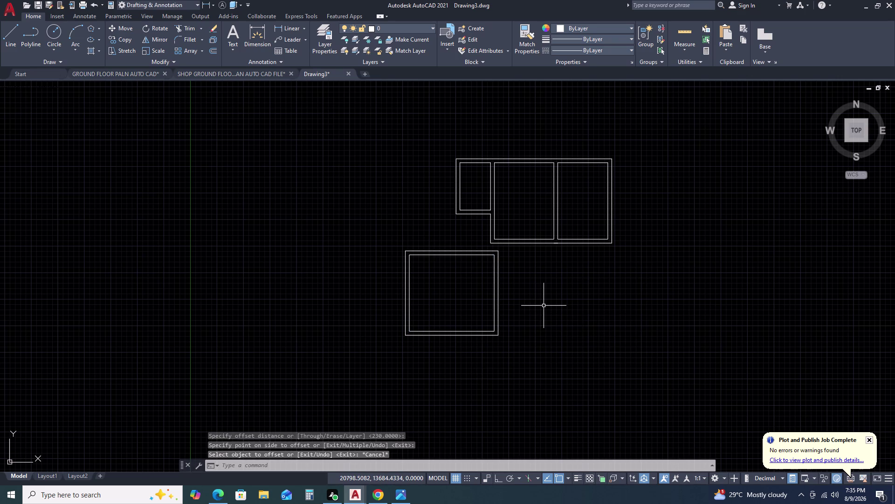
click(508, 321)
click(464, 310)
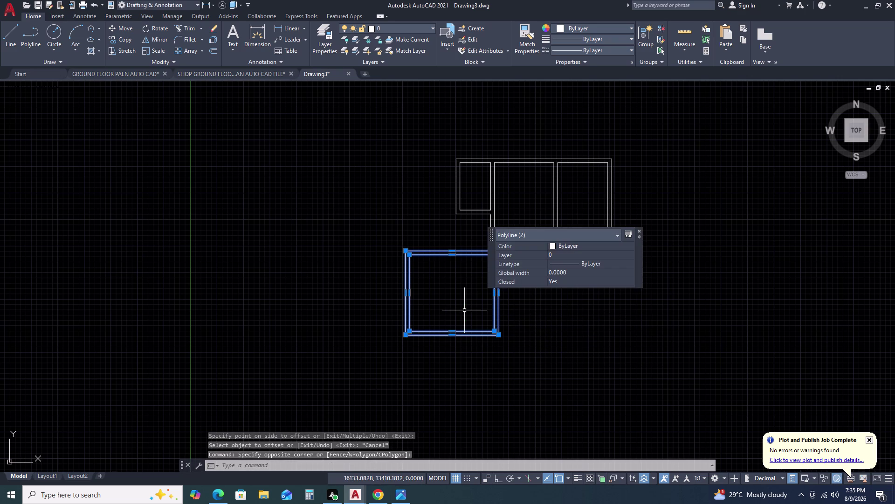
Move the room by its outer top-left corner to the plan's top-right corner.
text(M)
key(space)
click(408, 254)
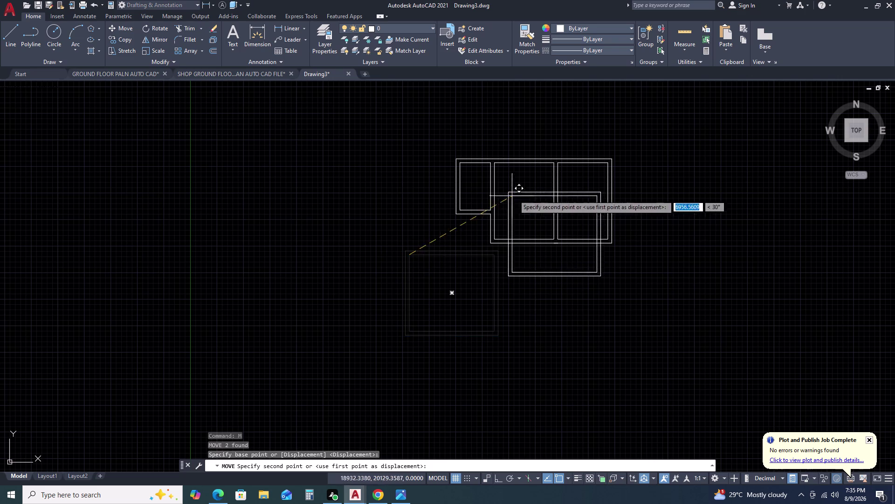
scroll(up, 3)
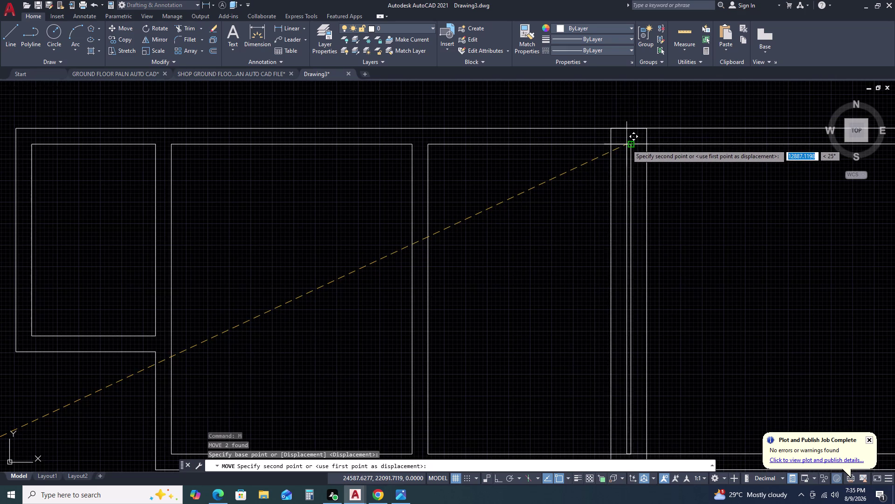
click(632, 144)
scroll(down, 3)
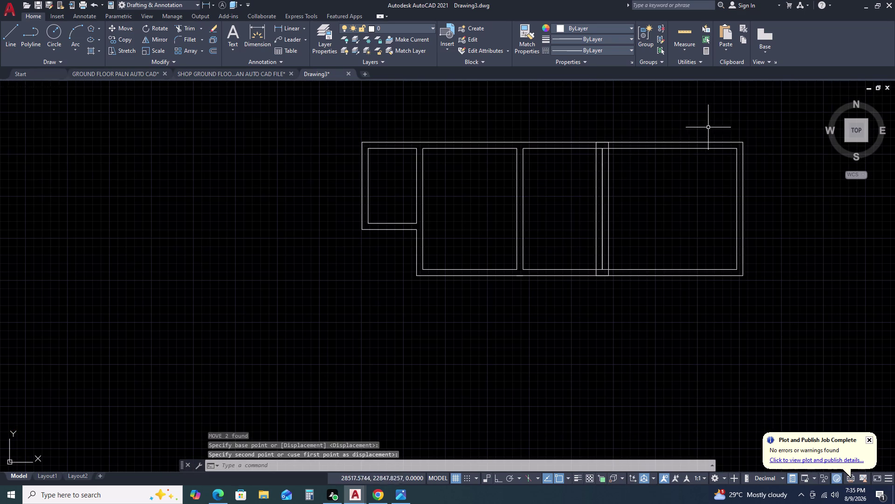
Move the room again so its walls line up with the plan's right end.
click(710, 126)
click(666, 194)
text(M)
key(space)
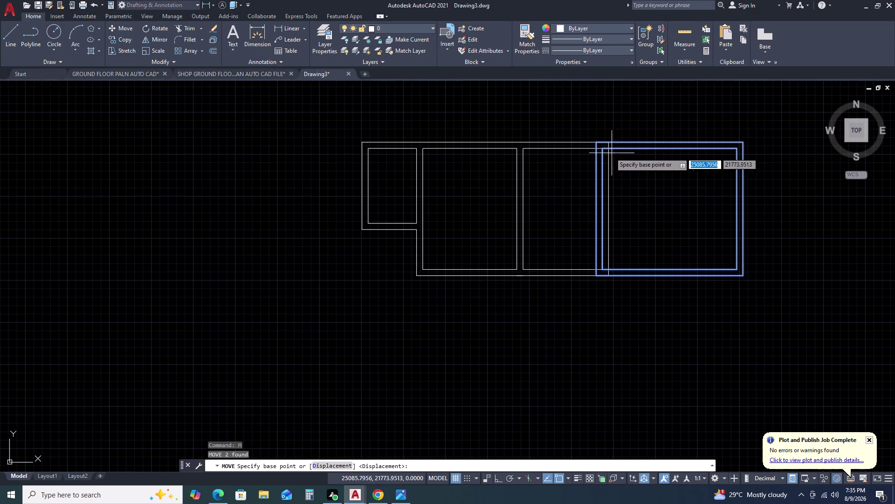
scroll(up, 3)
click(601, 170)
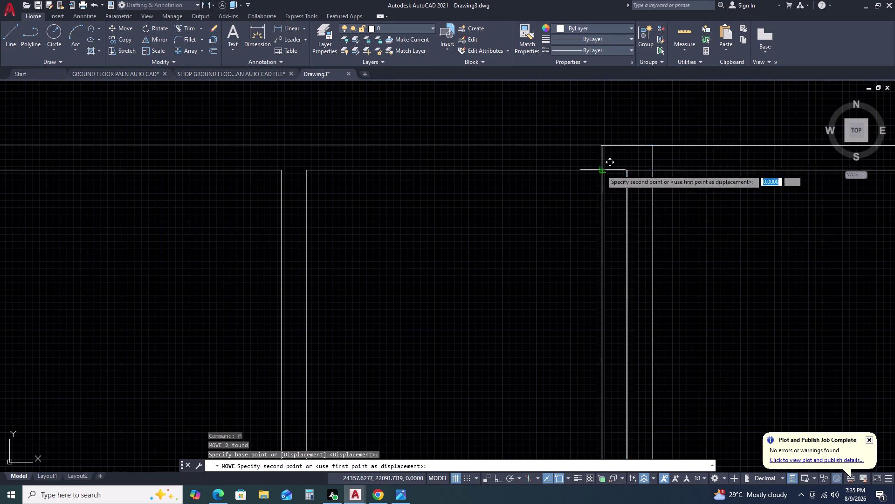
click(627, 172)
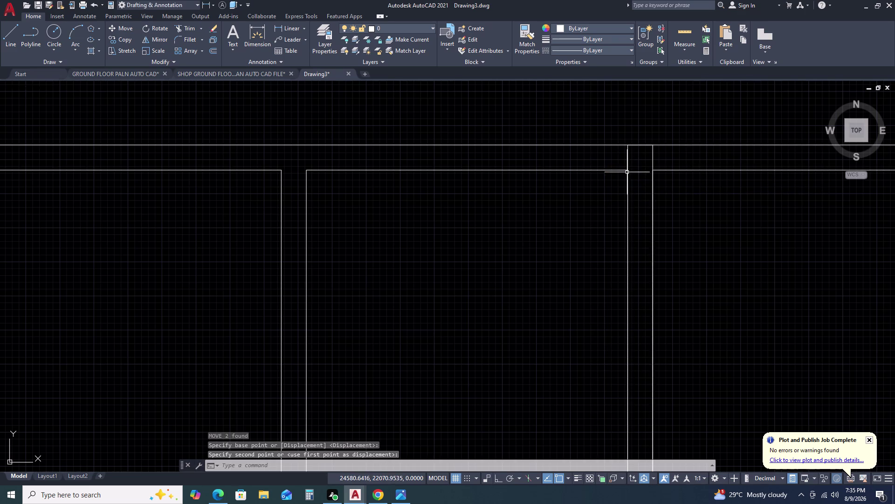
scroll(down, 3)
scroll(down, 3)
middle_drag(781, 218, 741, 218)
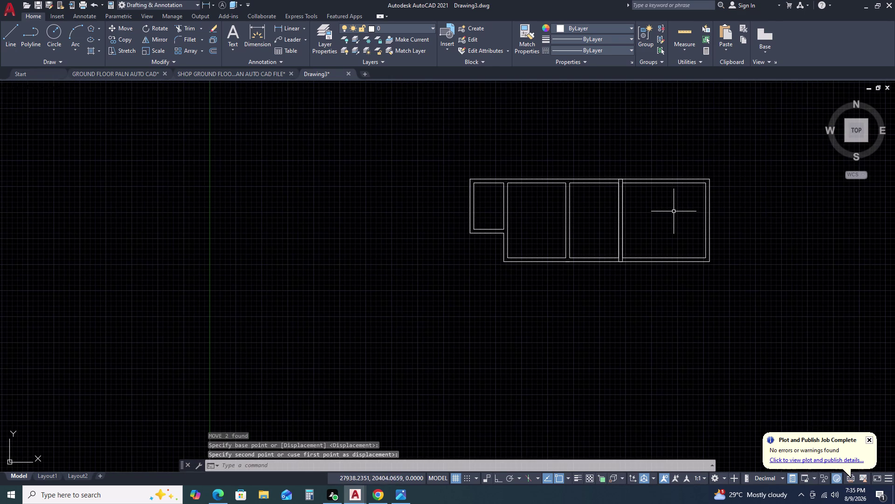
text(TR)
key(space)
Trim the overlapping lines inside the wall junction and the first boundary segments.
scroll(up, 3)
scroll(up, 3)
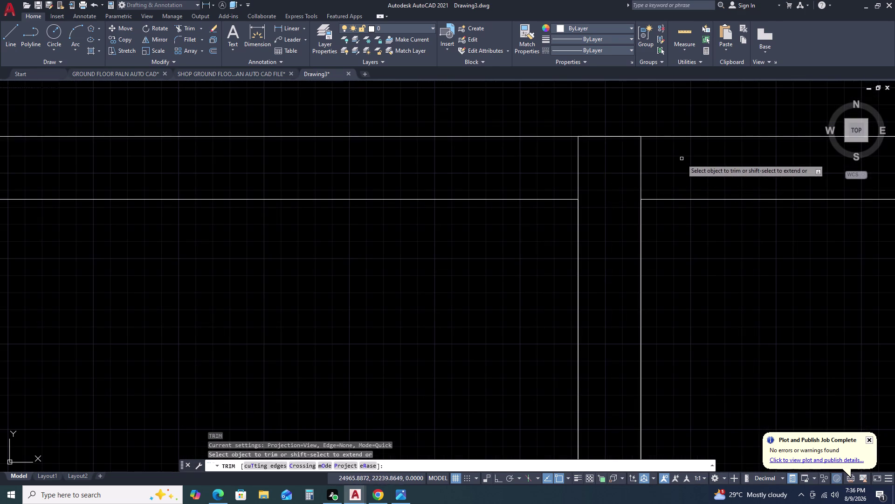
click(681, 159)
click(577, 169)
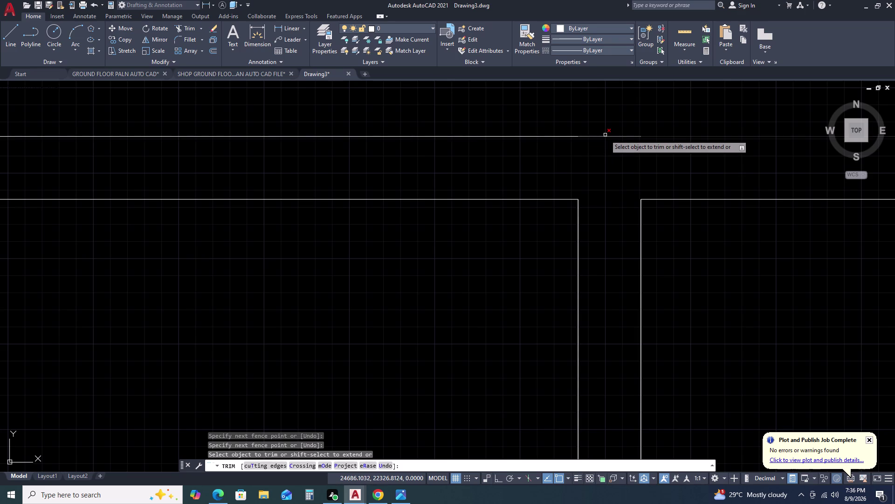
scroll(down, 3)
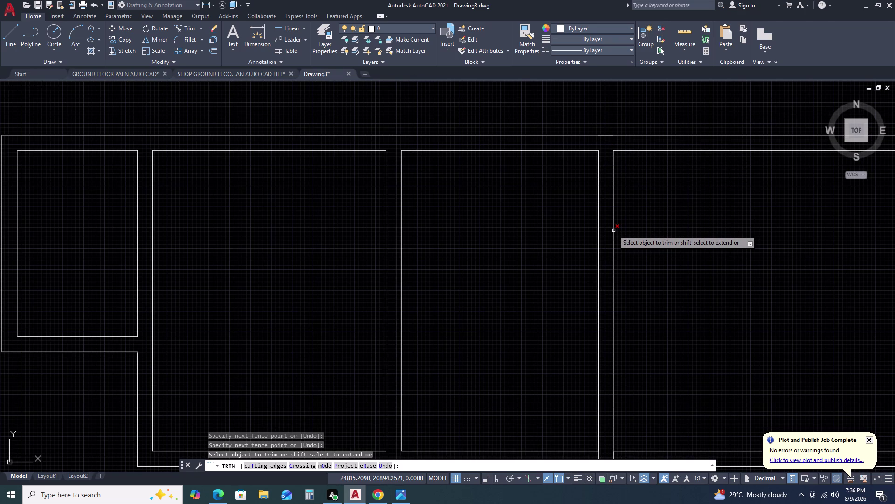
click(613, 231)
click(599, 245)
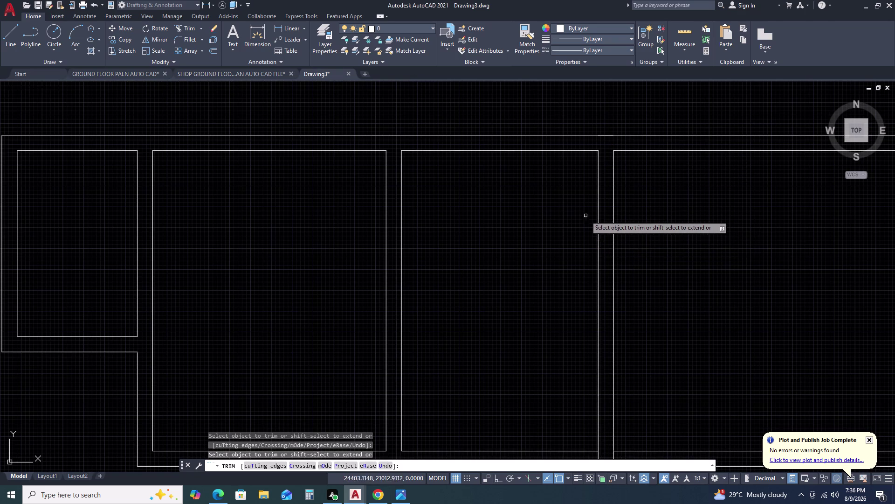
Cut the remaining excess line pieces at the junction and end trimming.
scroll(down, 3)
scroll(up, 3)
scroll(up, 3)
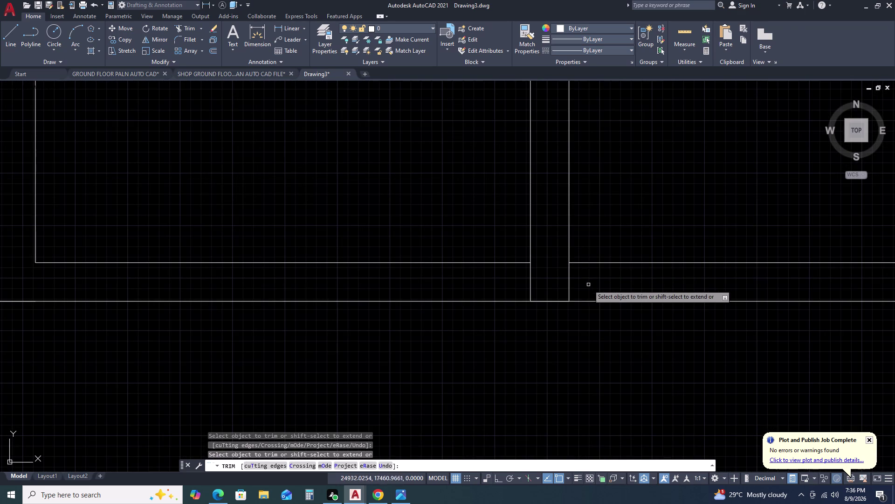
click(589, 282)
click(505, 279)
scroll(down, 3)
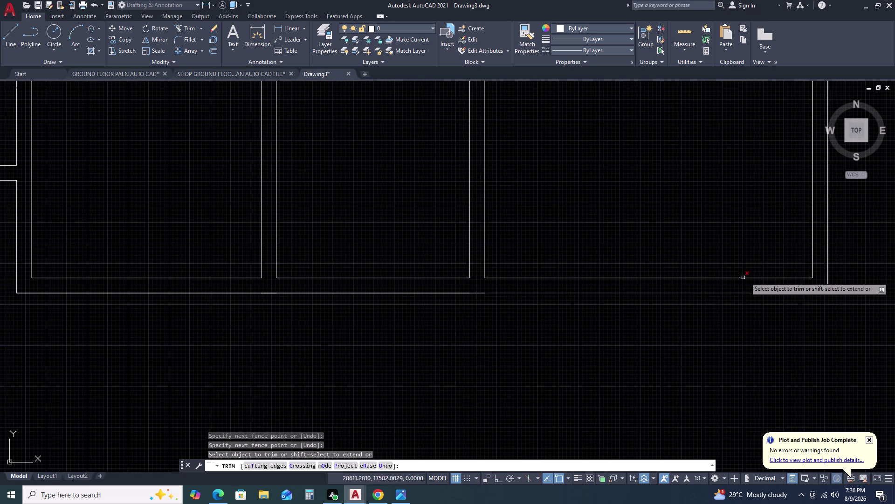
scroll(down, 3)
key(Escape)
key(Escape)
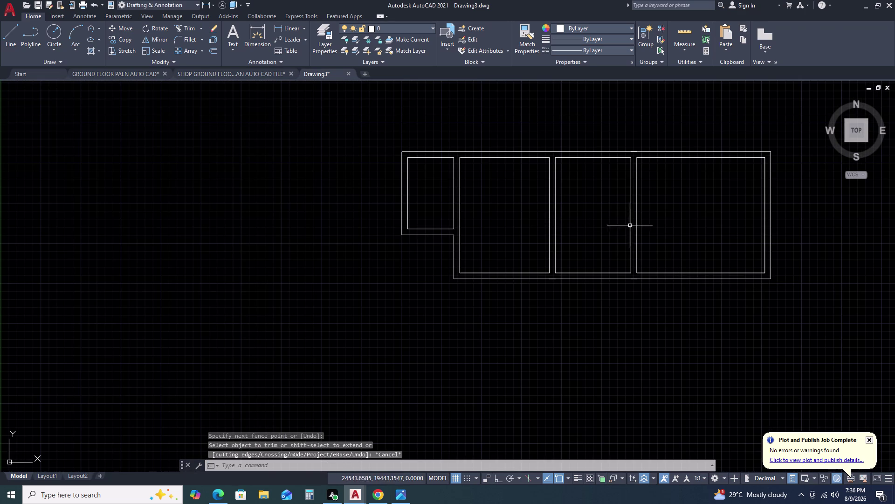
scroll(up, 3)
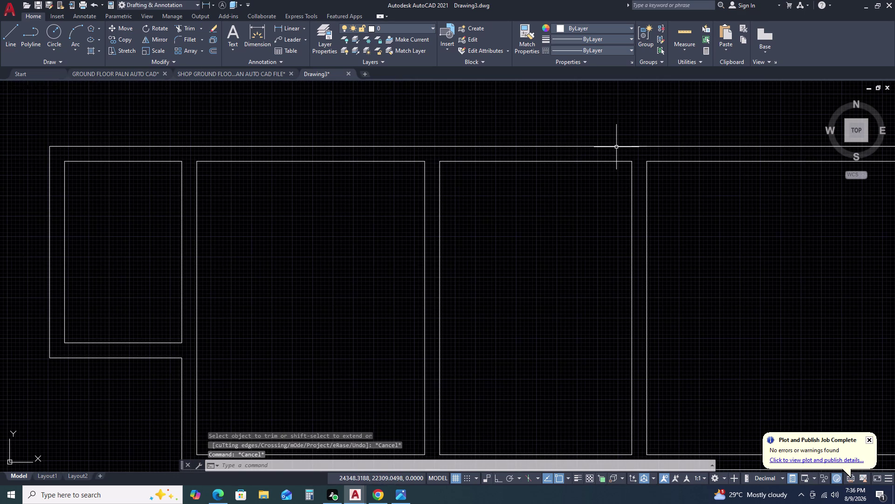
click(616, 147)
scroll(down, 3)
Draw a 2500 by 2785 rectangle in empty space beside the plan.
key(Escape)
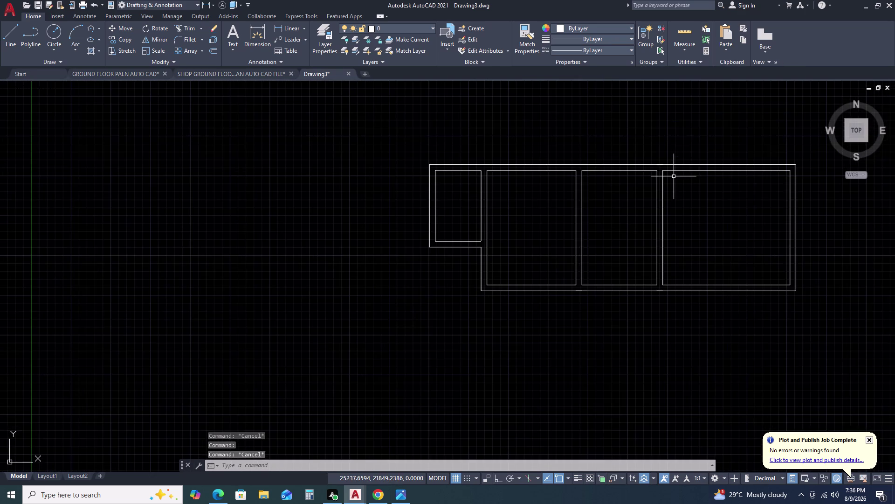
scroll(down, 3)
middle_drag(746, 227, 711, 222)
middle_drag(699, 222, 684, 219)
middle_drag(673, 216, 663, 215)
text(R)
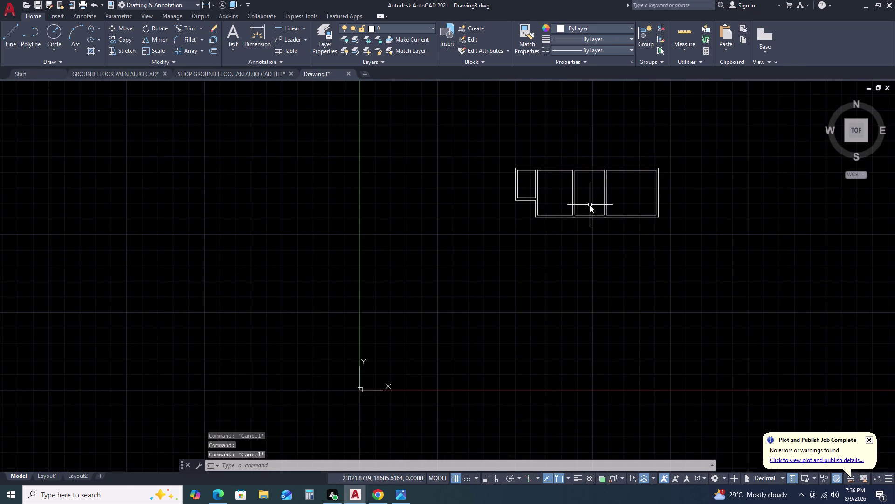
text(E)
text(C)
key(space)
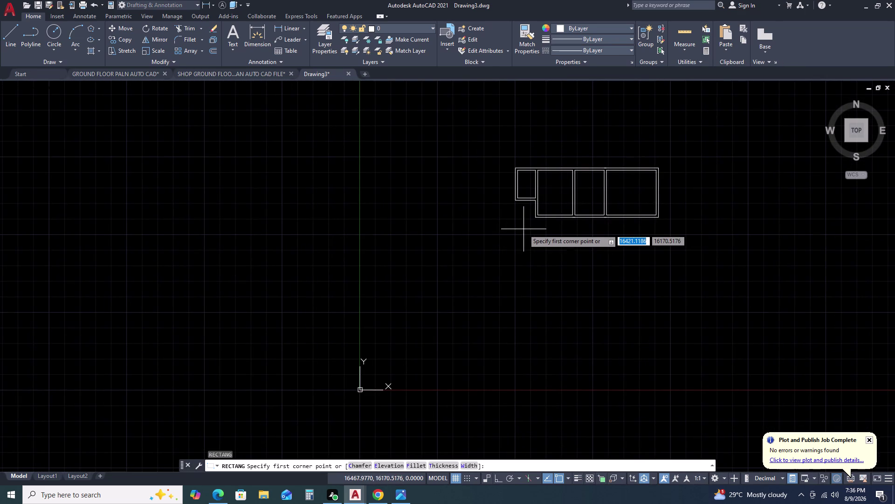
scroll(down, 3)
scroll(up, 3)
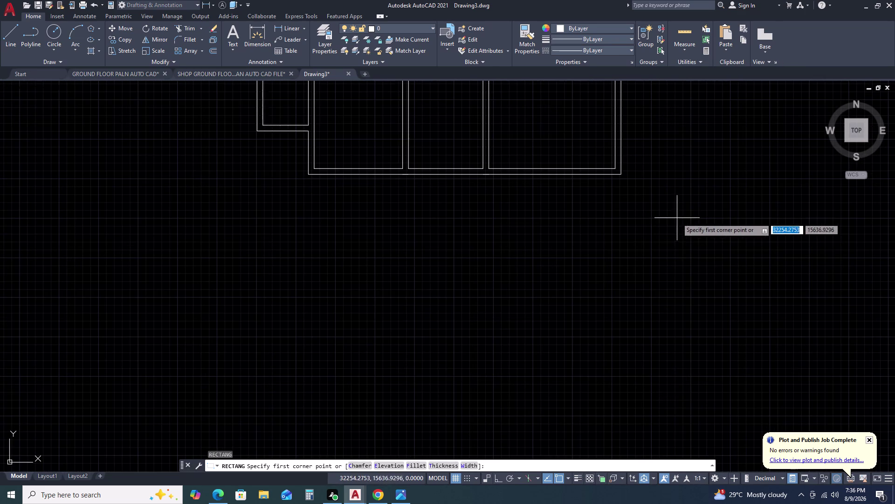
click(677, 218)
text(D)
key(space)
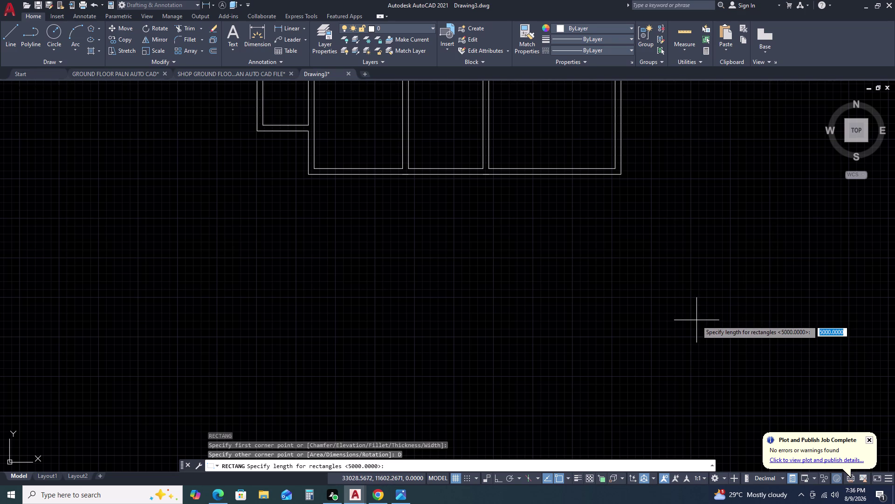
text(250)
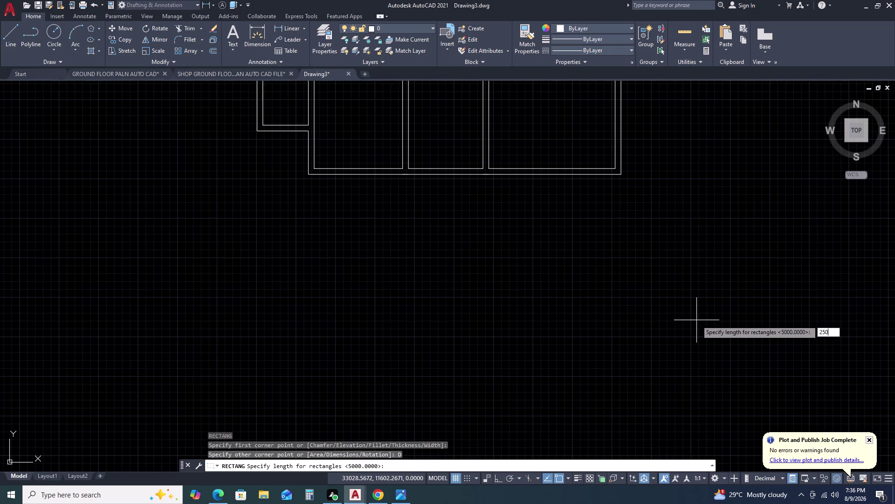
text(0)
key(space)
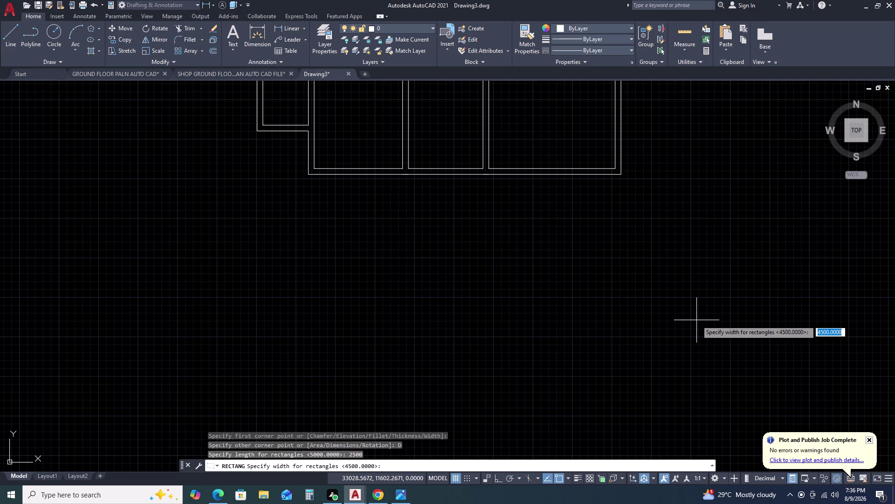
text(2785)
key(space)
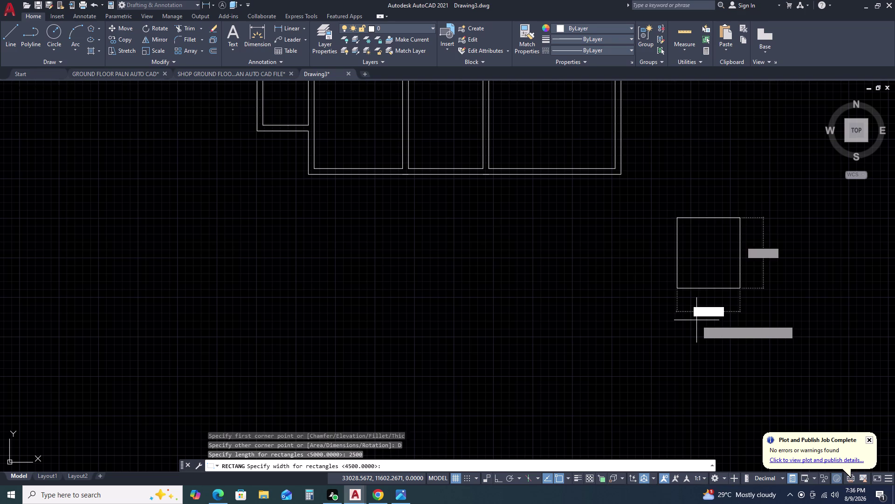
click(697, 320)
Offset the rectangle 230 outward to form the wall.
click(704, 284)
click(673, 306)
text(O)
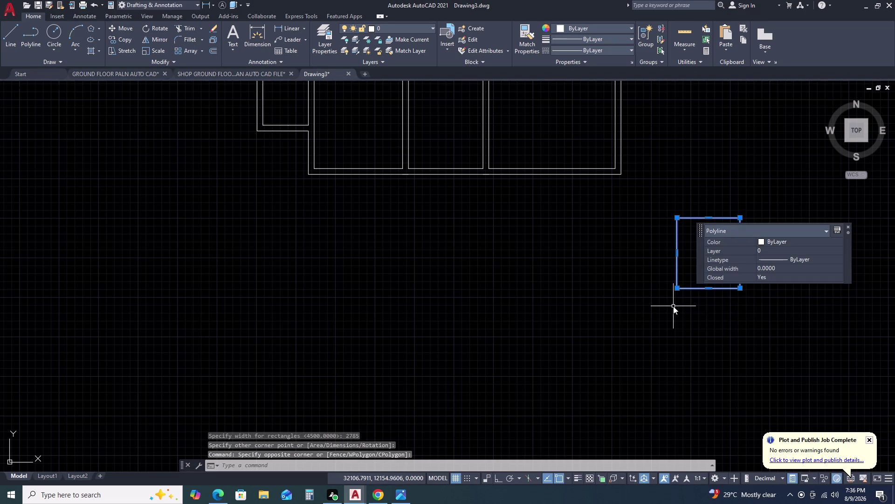
key(space)
click(674, 306)
click(654, 331)
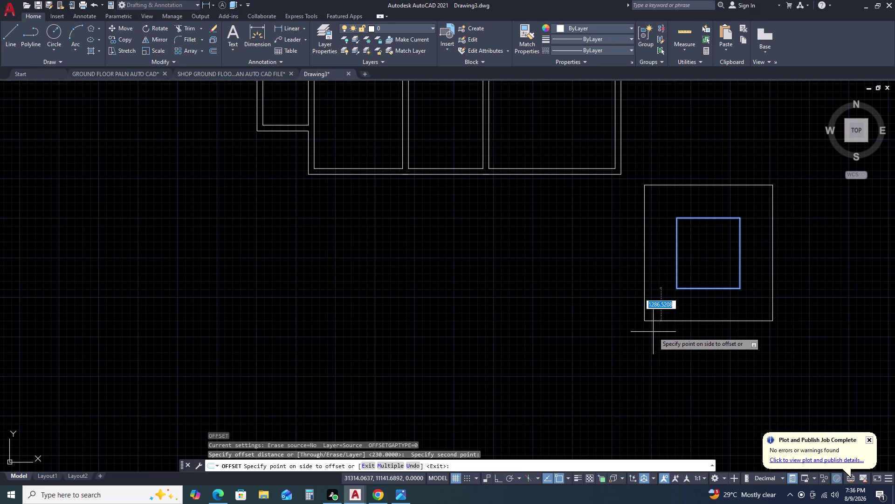
key(Escape)
click(696, 269)
click(677, 301)
text(O)
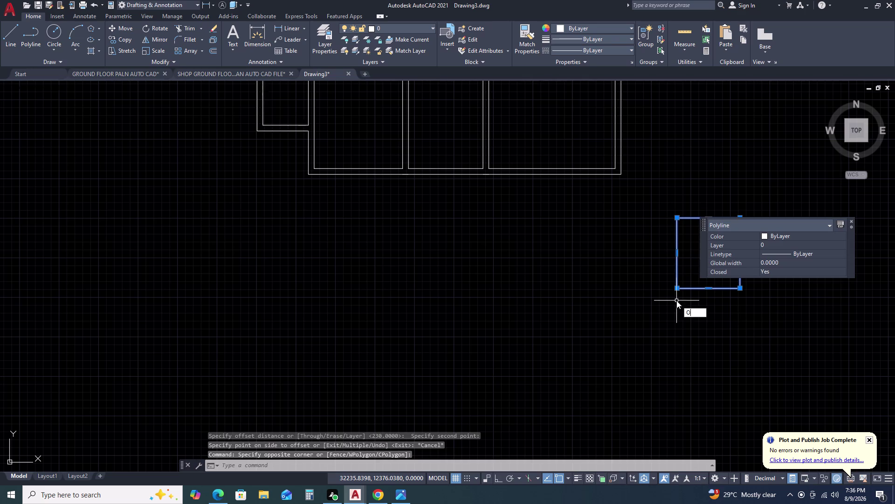
key(space)
key(3)
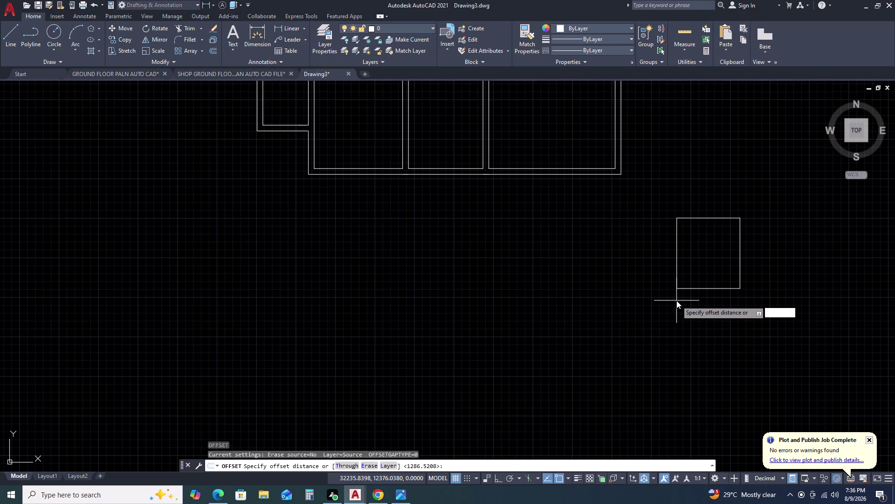
key(BackSpace)
key(2)
text(3)
text(0)
key(space)
click(666, 318)
key(Escape)
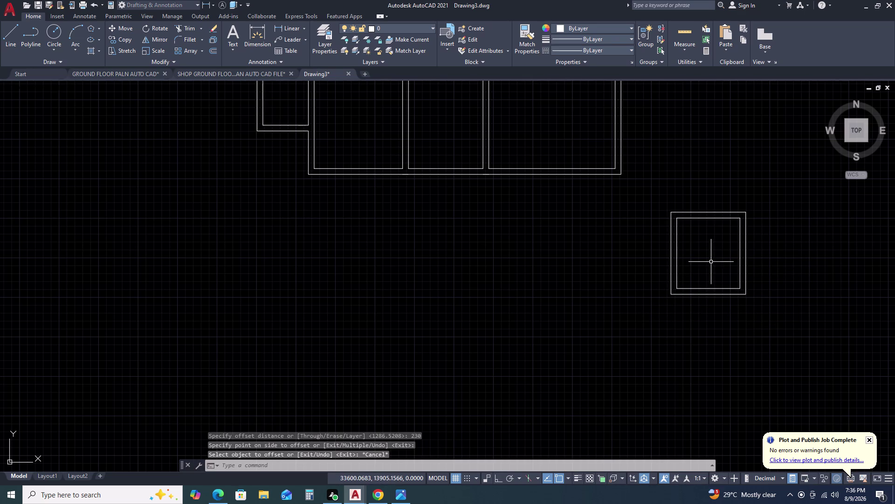
Move both nested rectangles onto the plan's top-right corner.
click(711, 262)
click(681, 311)
text(M)
key(space)
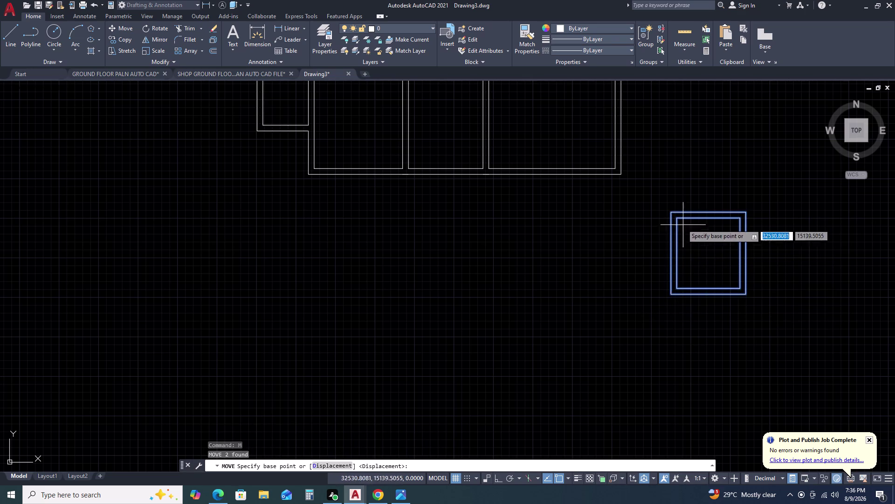
click(679, 220)
scroll(down, 3)
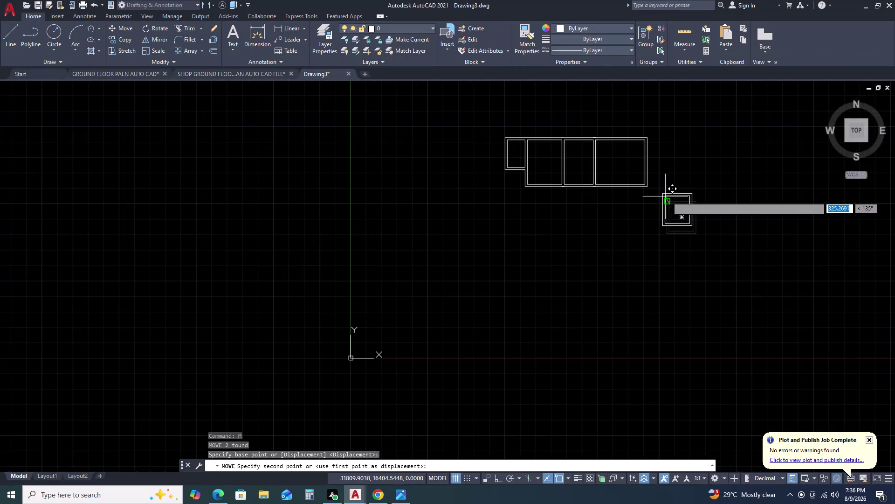
scroll(up, 3)
scroll(up, 3)
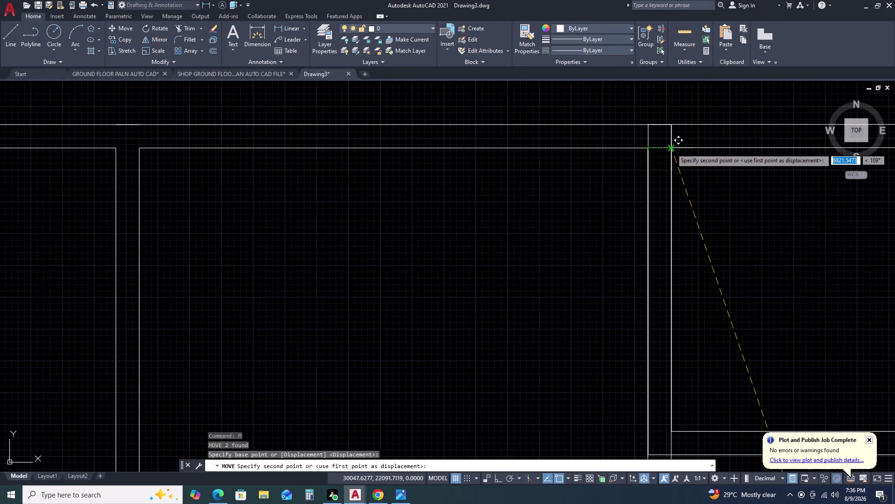
click(671, 148)
scroll(down, 3)
scroll(down, 3)
middle_drag(767, 235, 727, 226)
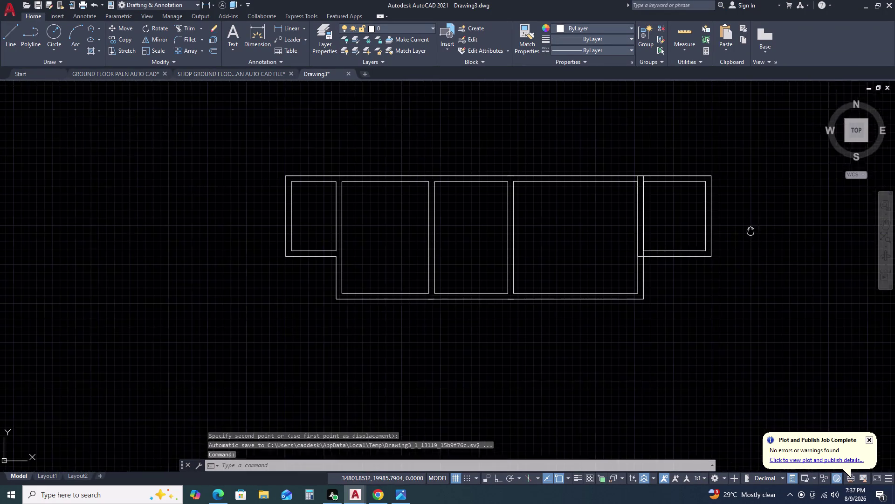
middle_drag(727, 225, 660, 176)
Draw a 2500 by 1600 rectangle to the right of the plan.
key(r)
key(e)
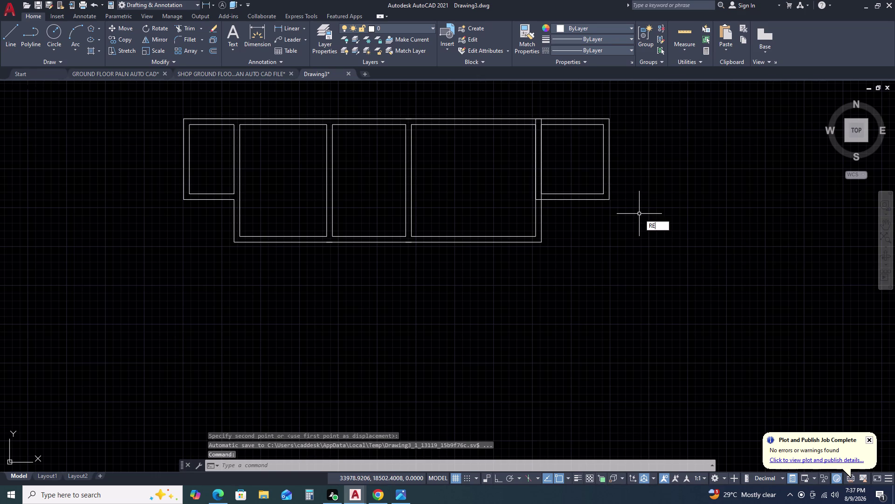
text(C)
key(space)
click(617, 227)
text(D)
key(space)
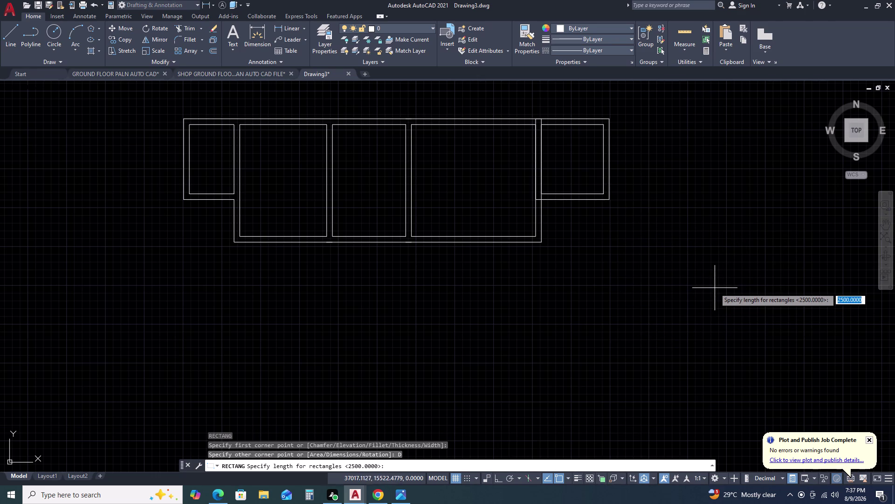
key(2)
key(5)
text(00)
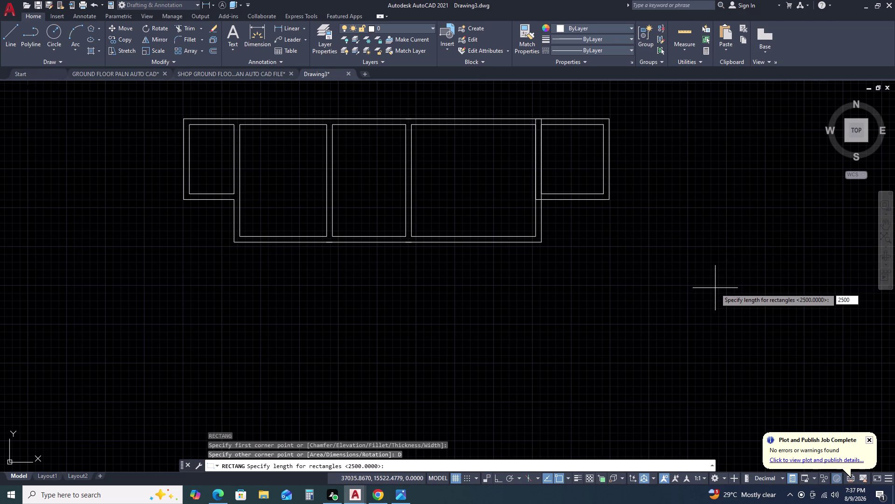
key(space)
text(1)
key(6)
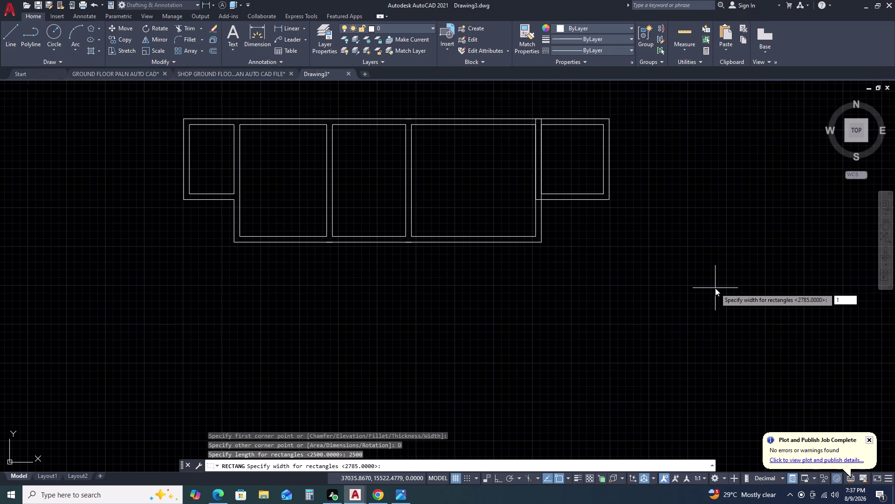
text(00)
key(space)
click(715, 286)
Offset the new rectangle 230 outward as its wall.
click(691, 226)
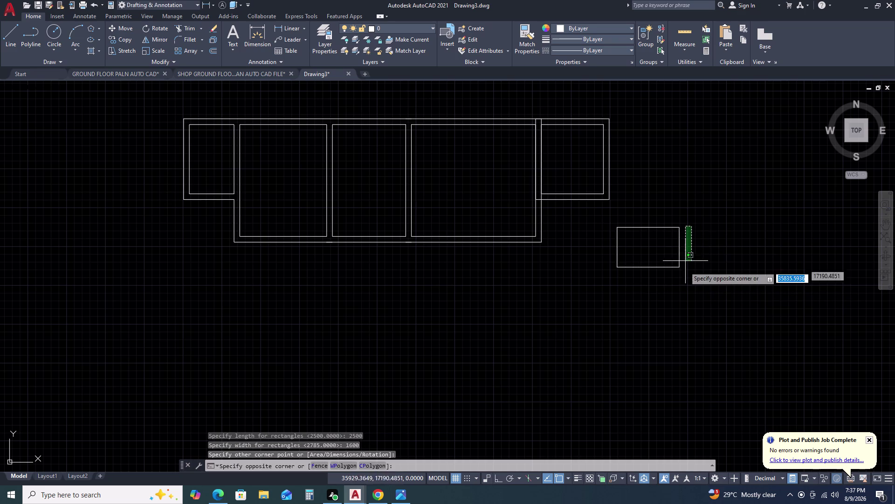
click(669, 282)
text(O)
key(space)
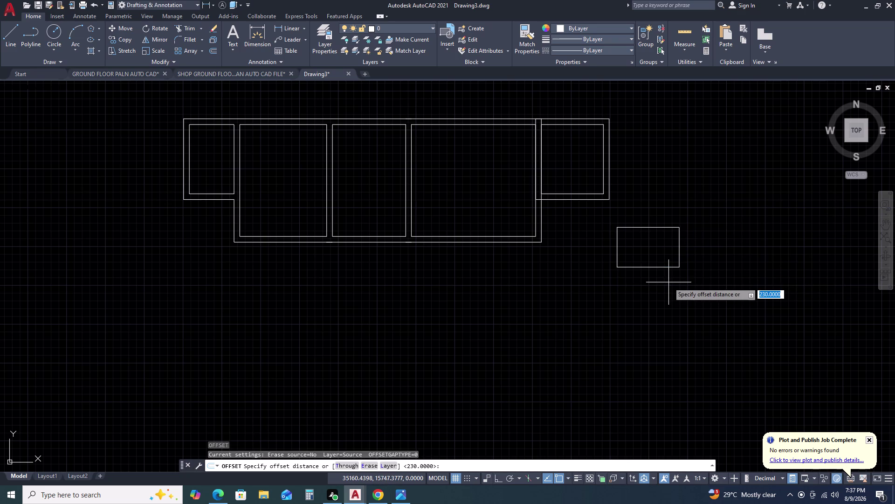
key(space)
click(686, 280)
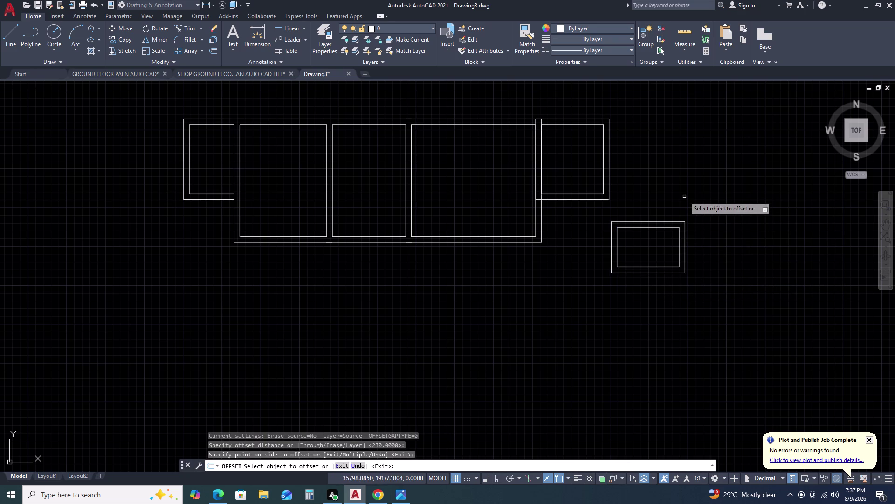
key(Escape)
Move the two nested rectangles to the plan's right end.
click(684, 196)
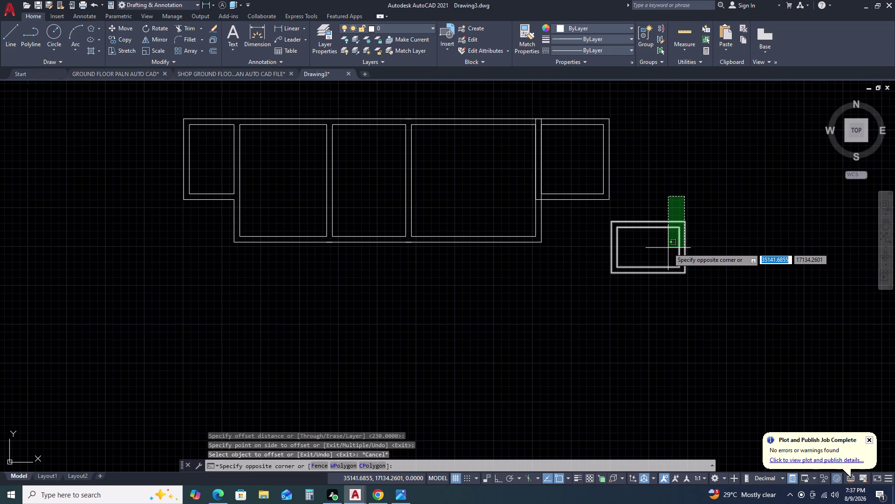
click(668, 247)
text(M)
key(space)
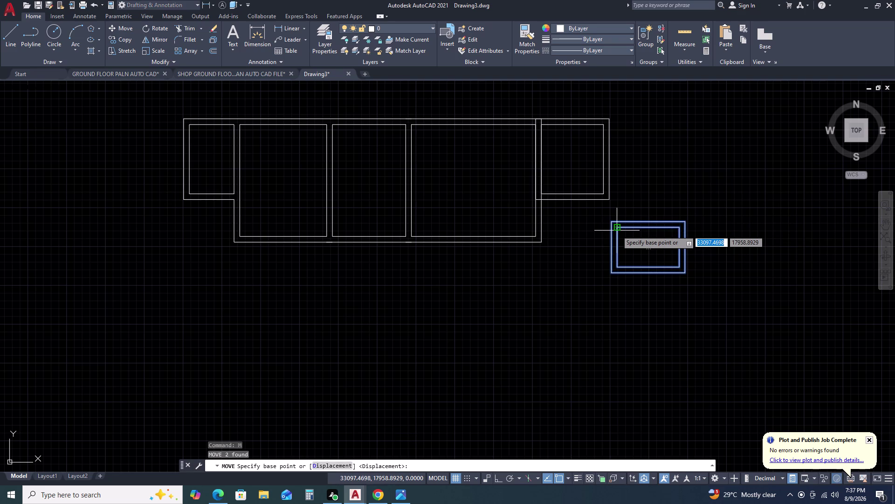
click(616, 229)
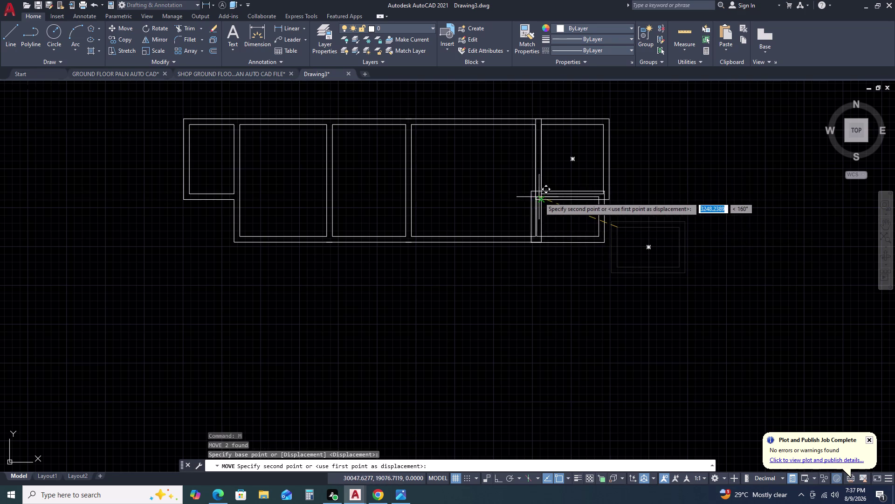
click(539, 197)
scroll(down, 3)
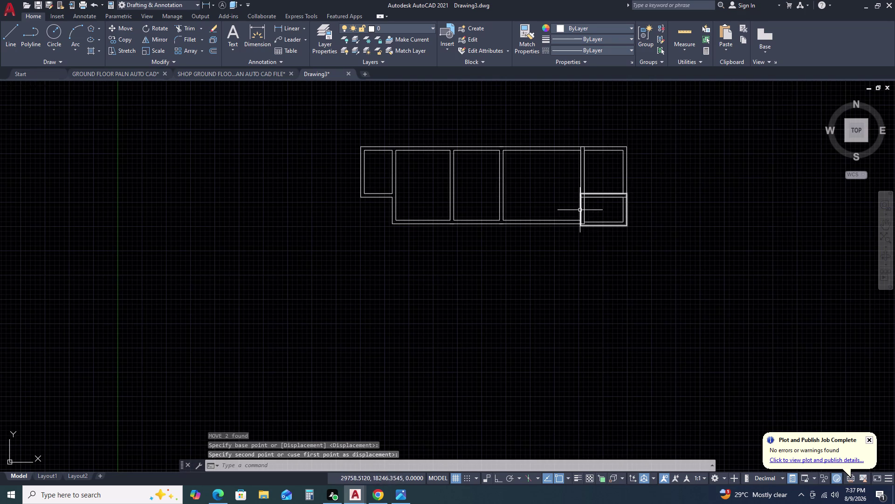
scroll(up, 3)
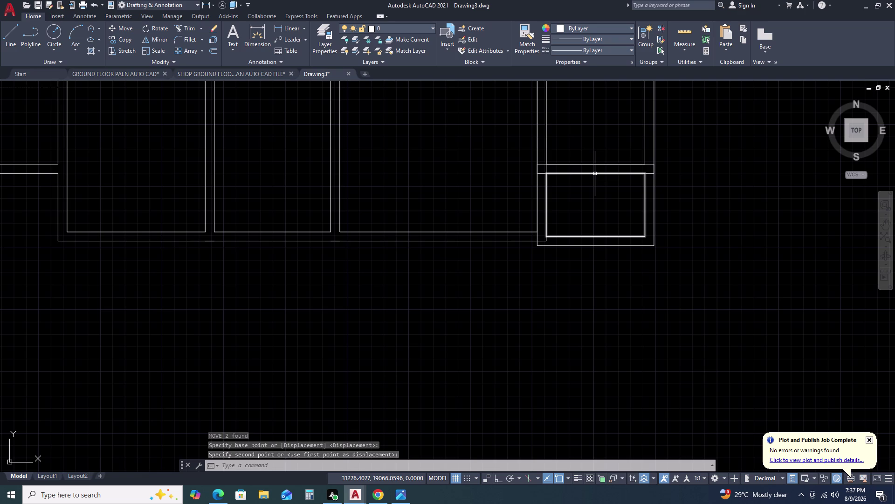
key(Escape)
Move the bottom-right room so its lower-left corner snaps to the outer wall corner.
click(699, 216)
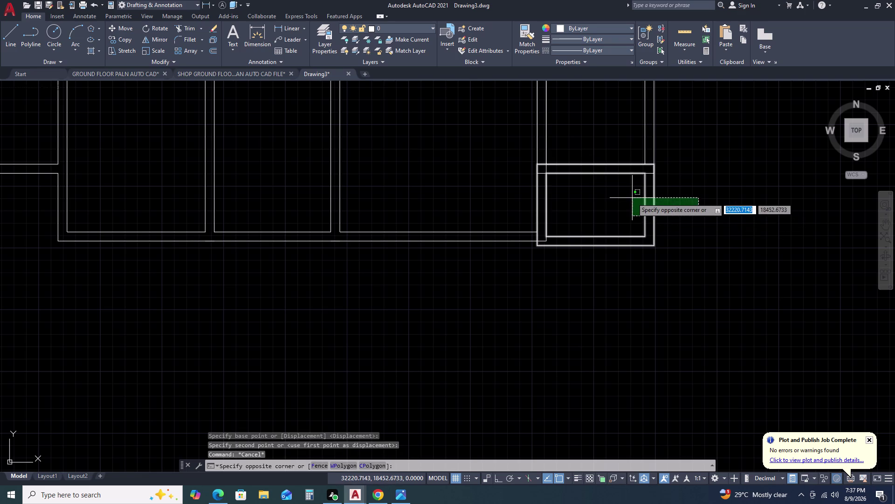
click(633, 198)
text(M)
key(space)
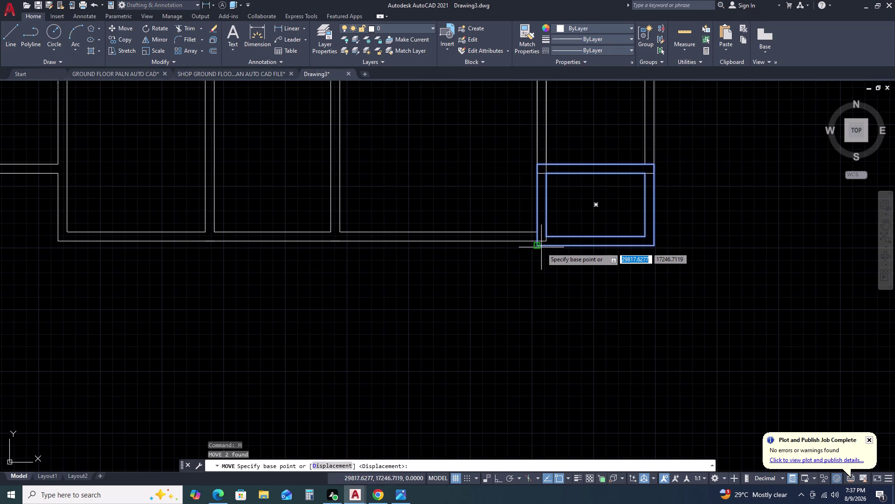
click(538, 247)
click(538, 242)
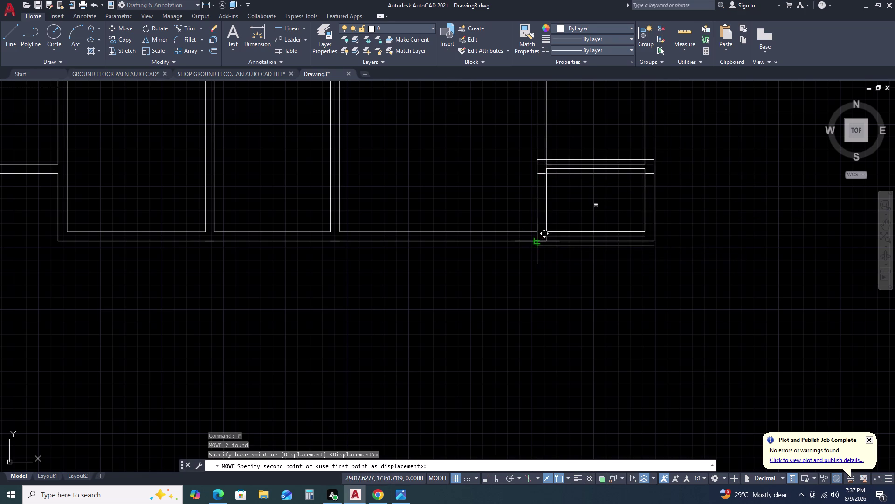
scroll(up, 3)
middle_drag(578, 173, 587, 216)
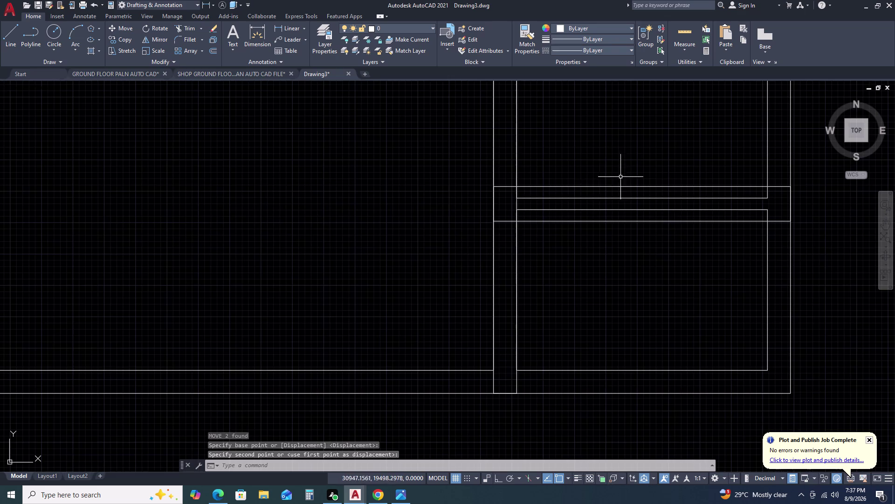
scroll(down, 3)
scroll(up, 3)
Fence-trim the overlapping wall lines at the top junction of the right-hand rooms.
text(T)
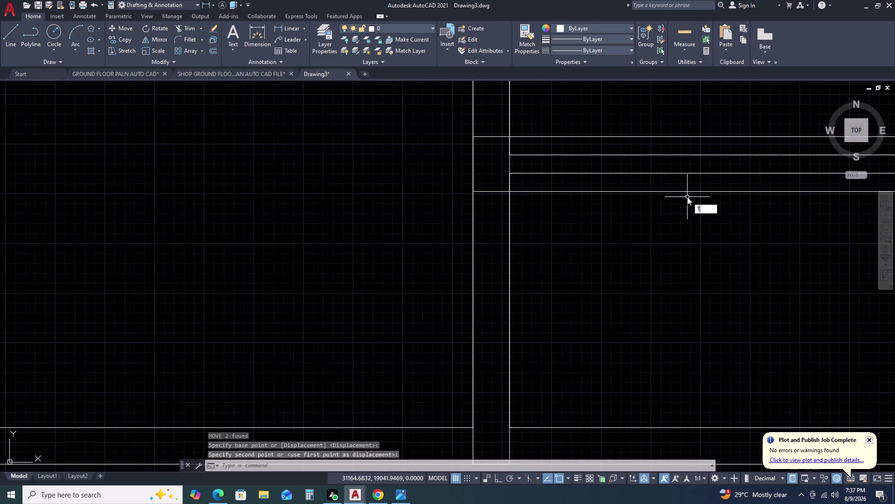
text(R)
key(space)
click(713, 185)
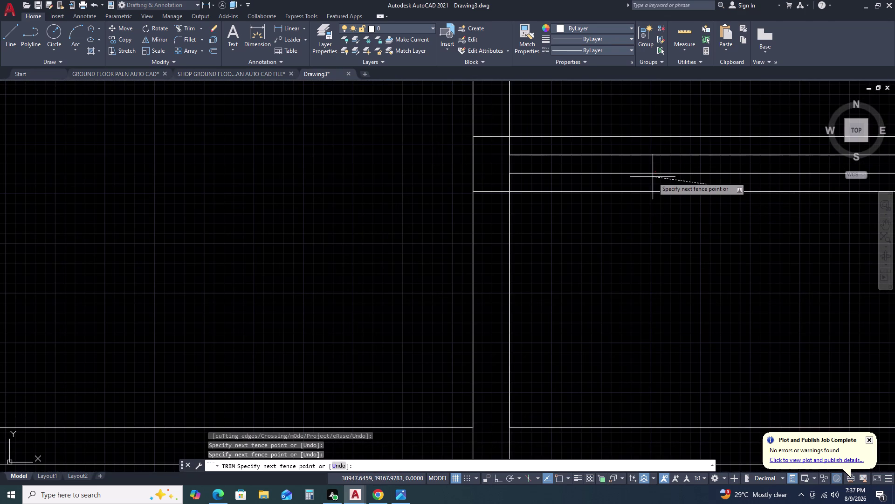
click(649, 182)
click(639, 202)
click(638, 188)
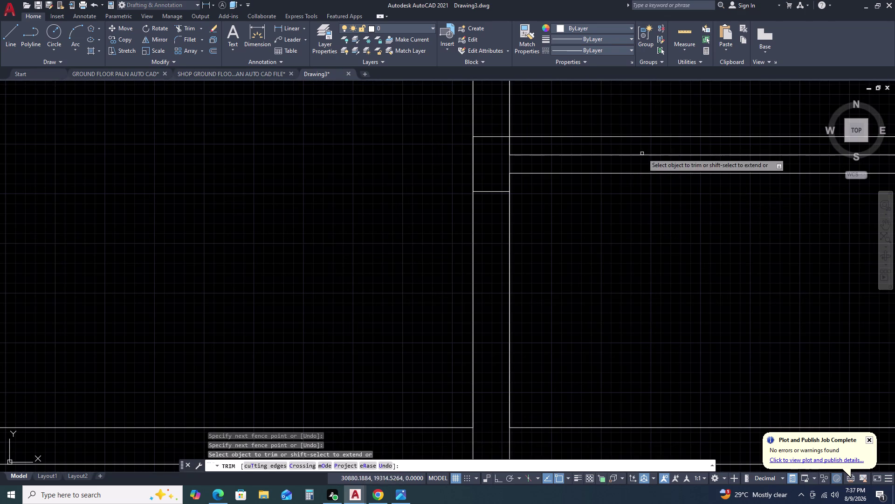
click(646, 133)
click(638, 139)
scroll(down, 3)
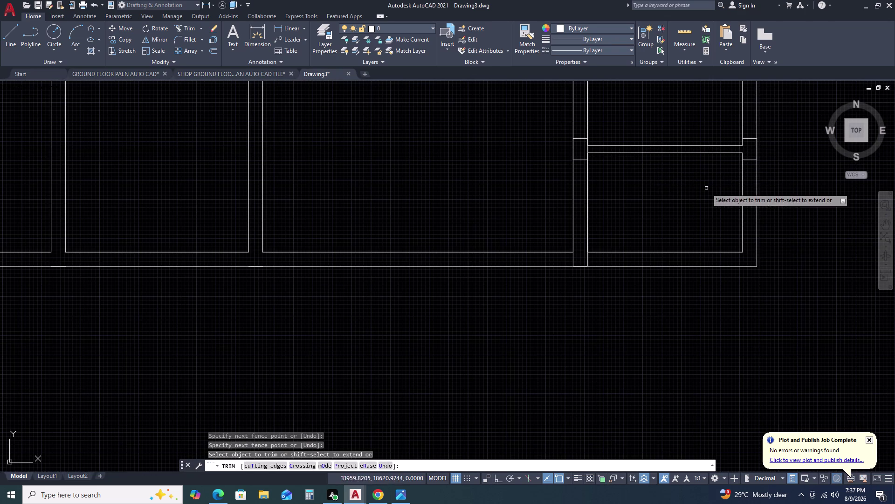
scroll(up, 3)
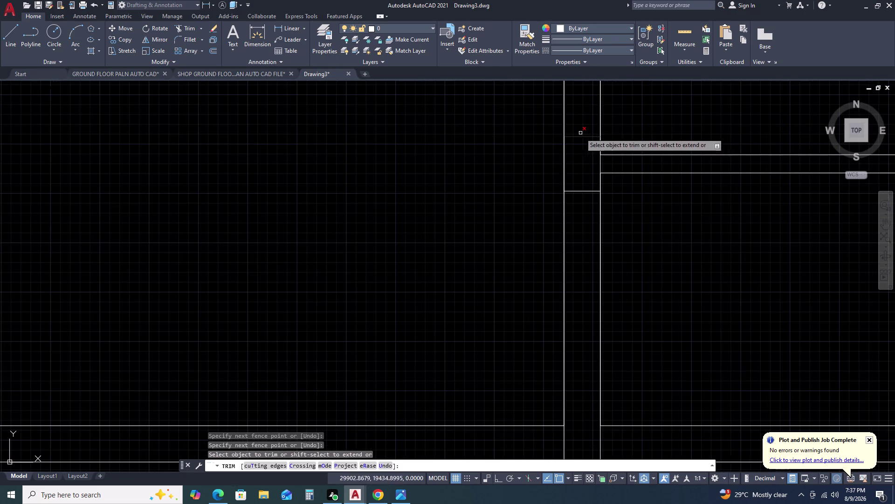
Trim the extra vertical wall stub and the overlaps between the right-hand rooms.
click(587, 120)
click(576, 220)
scroll(down, 3)
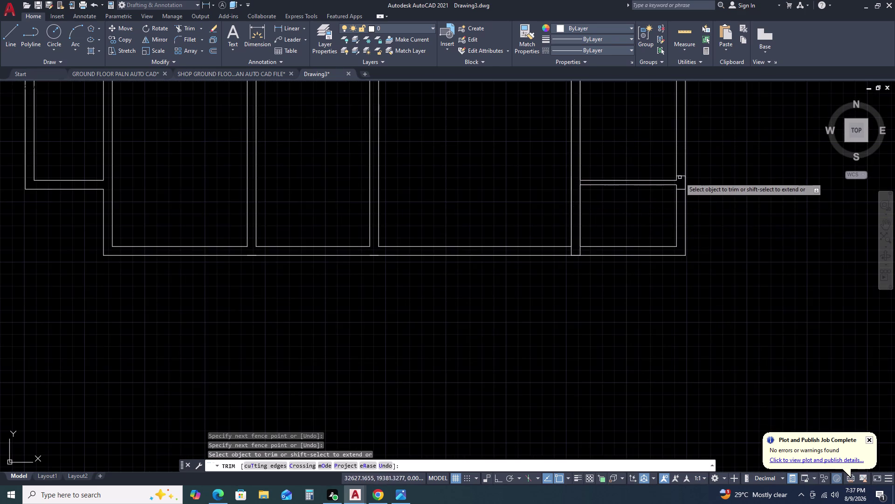
scroll(up, 3)
click(682, 147)
click(672, 246)
scroll(down, 3)
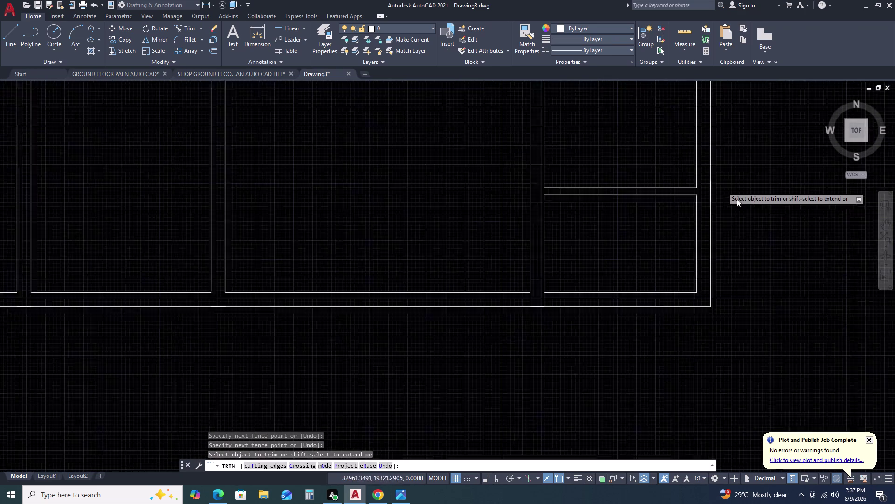
key(Escape)
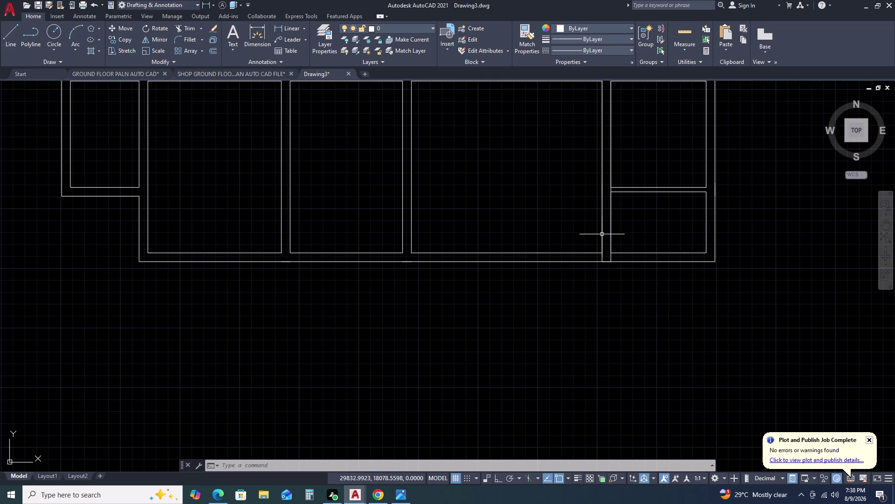
Fence-trim the overlapping wall lines at the bottom junction.
key(space)
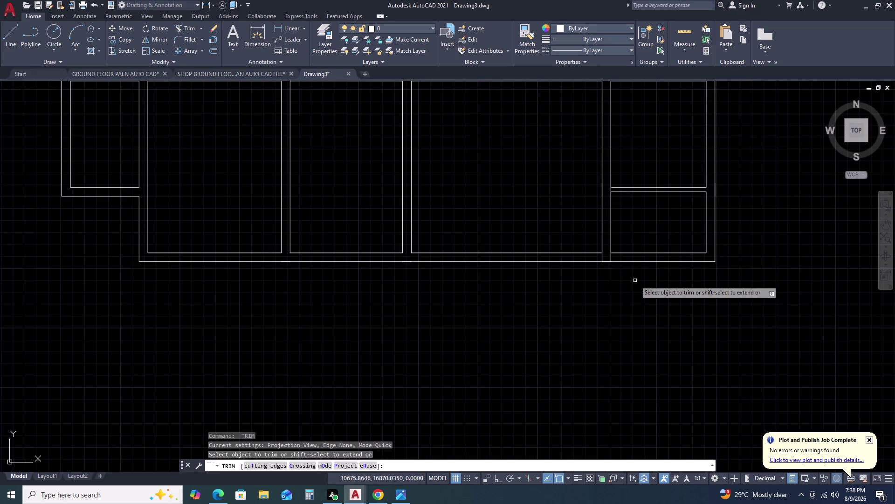
scroll(up, 3)
click(661, 256)
click(583, 257)
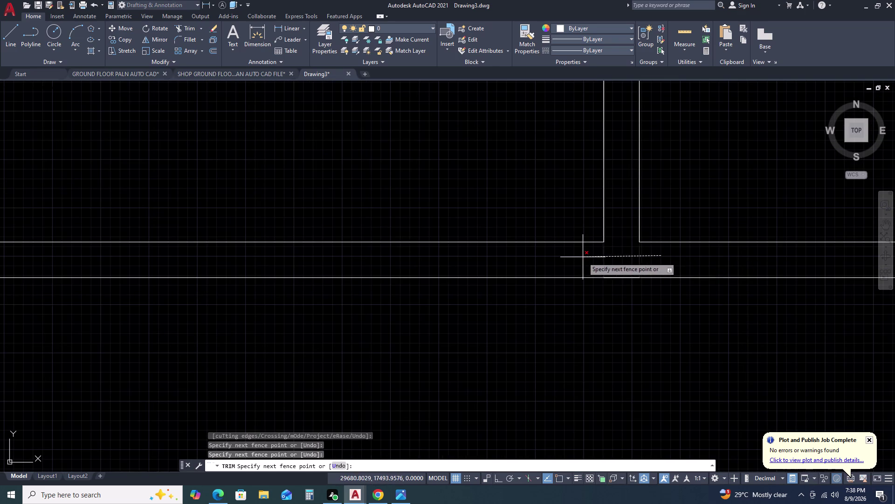
scroll(down, 3)
scroll(up, 3)
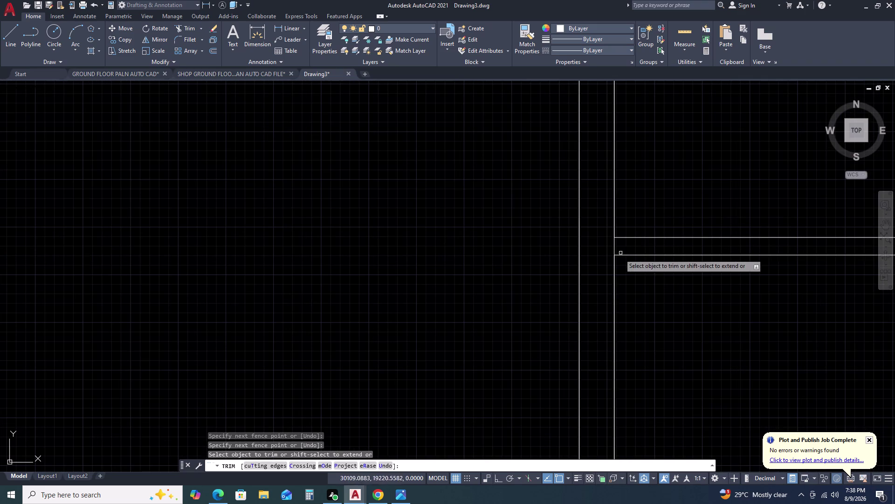
click(622, 249)
click(612, 242)
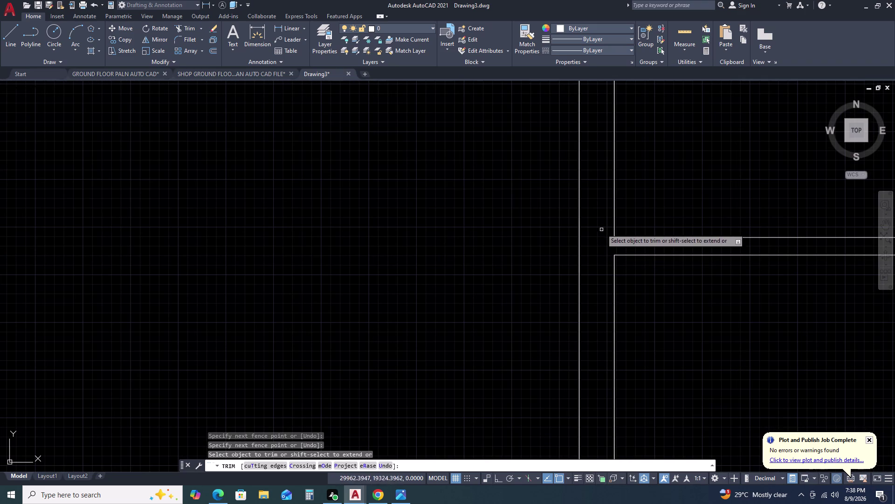
click(614, 221)
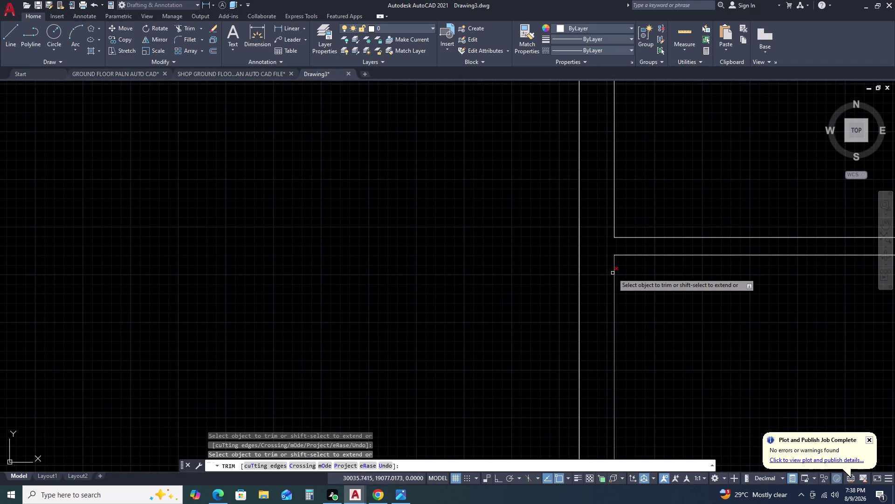
click(614, 270)
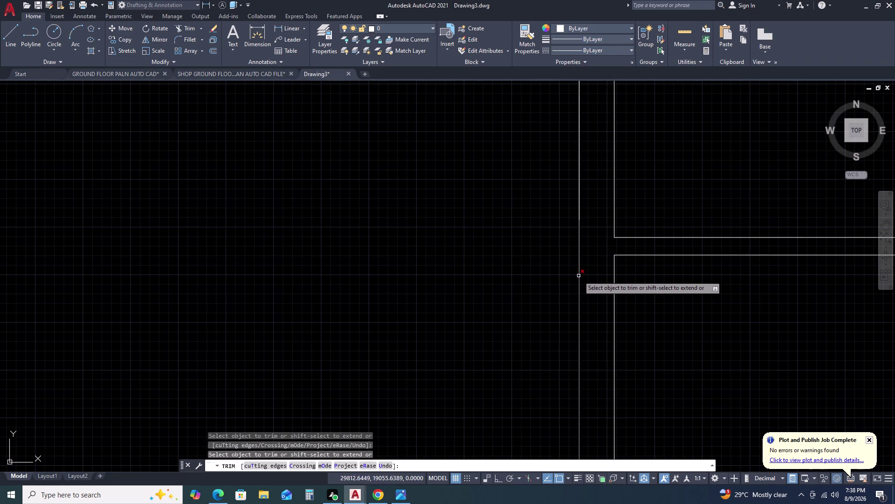
Trim the vertical wall overlap and the extra pieces along the top wall.
click(578, 275)
scroll(down, 3)
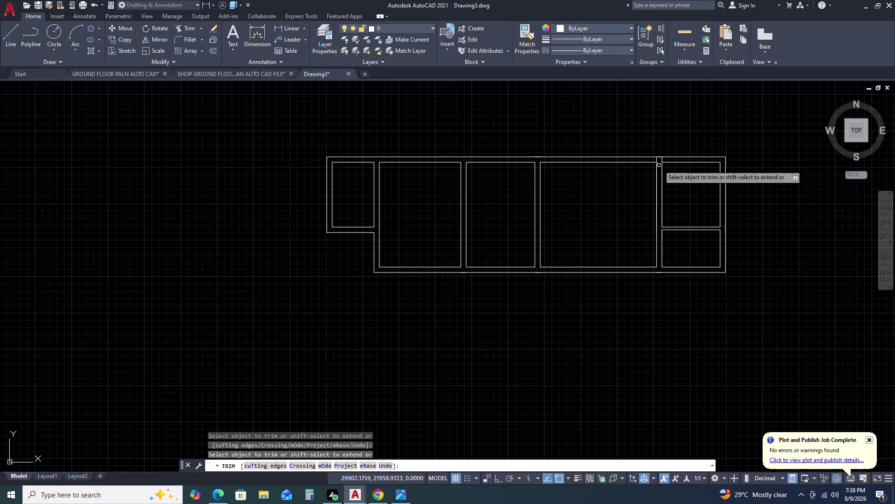
scroll(up, 3)
click(694, 145)
click(628, 143)
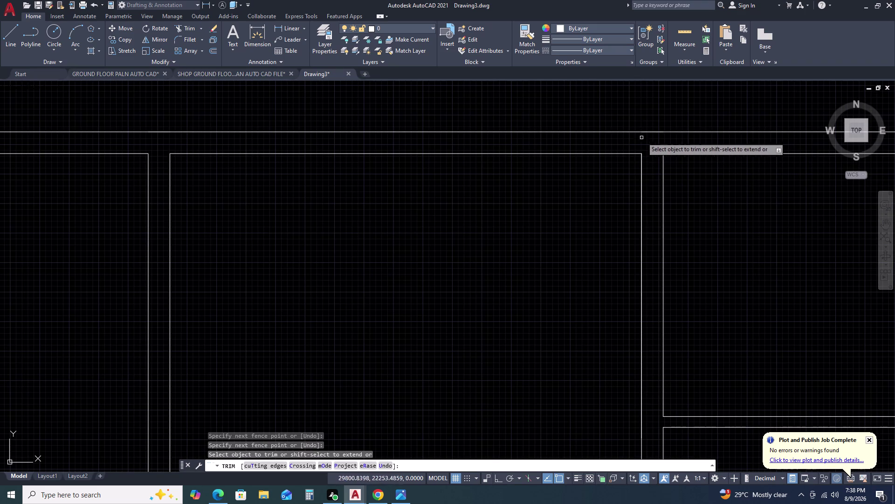
click(650, 132)
scroll(down, 3)
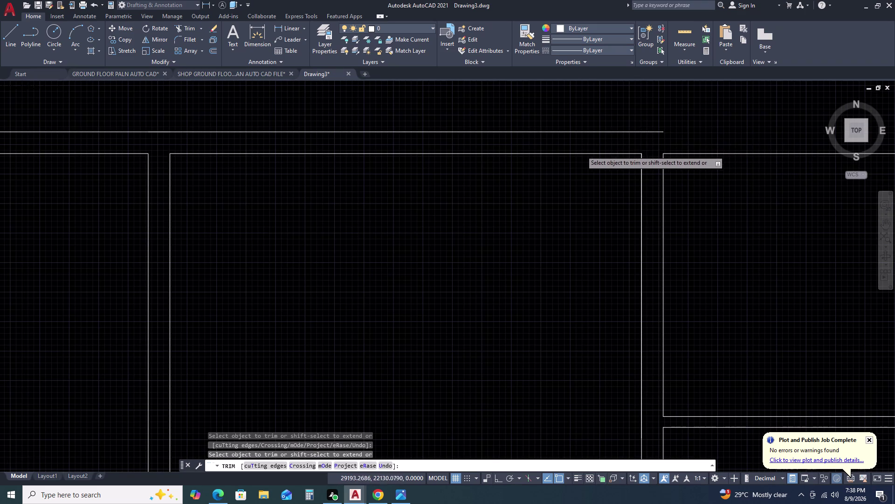
scroll(down, 3)
key(Escape)
Erase a stray piece of the top outer wall line after an aborted extend.
text(EX)
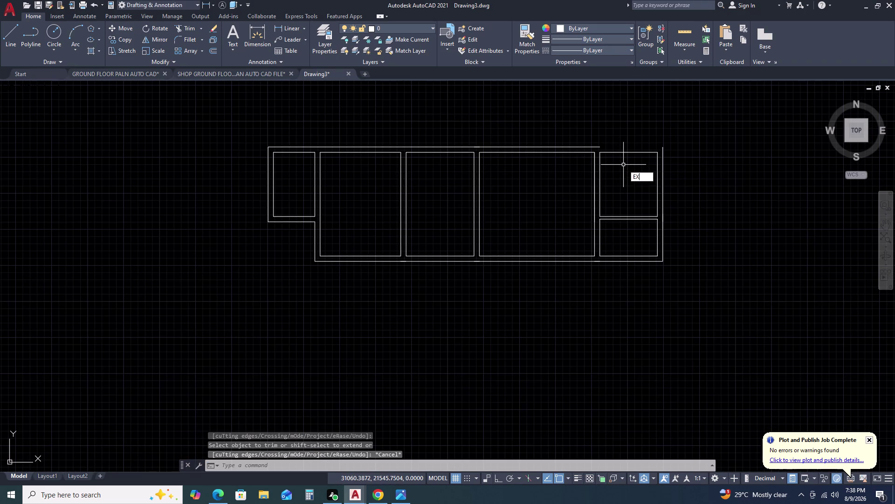
key(space)
click(595, 146)
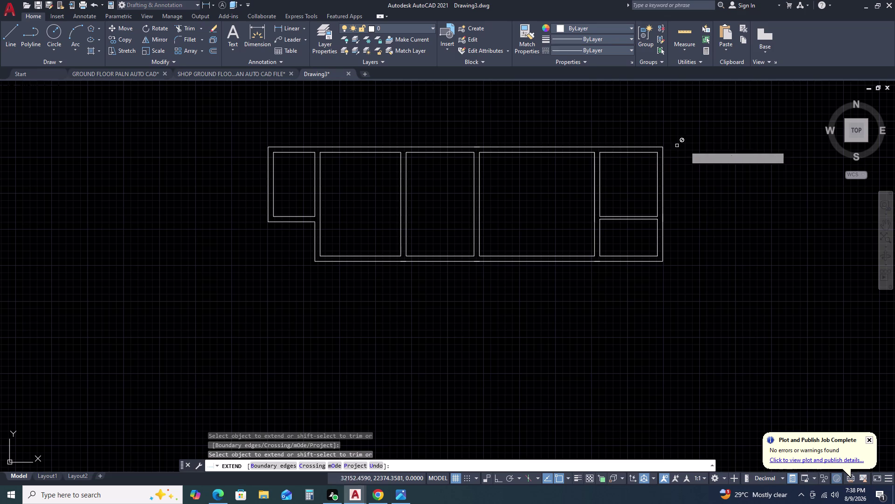
key(Escape)
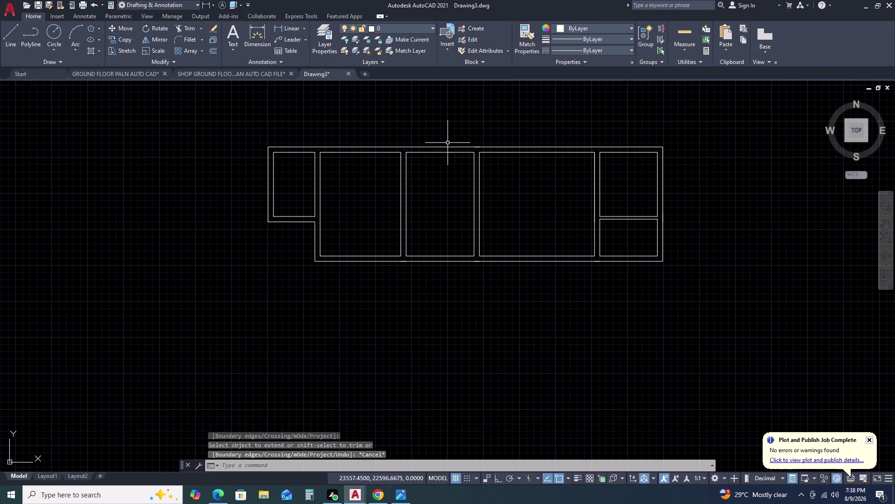
click(441, 148)
key(Delete)
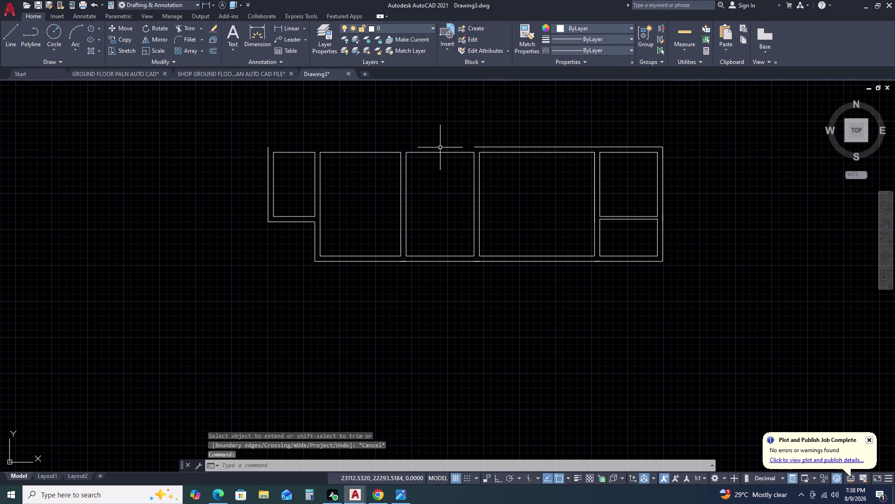
Extend the top outer wall line to the plan's right end.
key(e)
text(X)
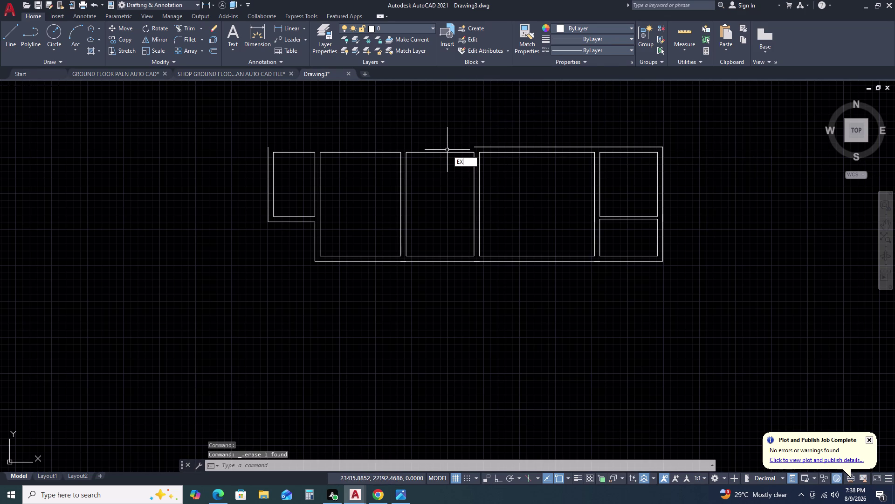
key(space)
click(486, 148)
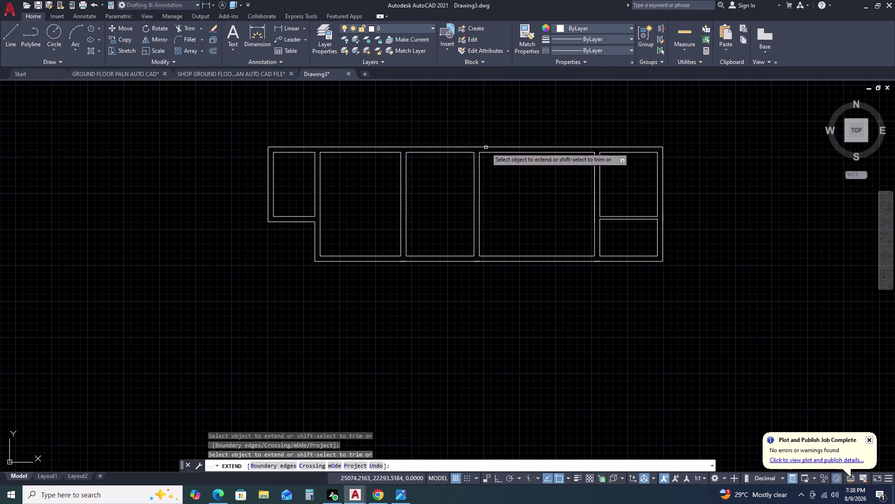
key(Escape)
key(Escape)
scroll(down, 3)
middle_drag(638, 272, 637, 271)
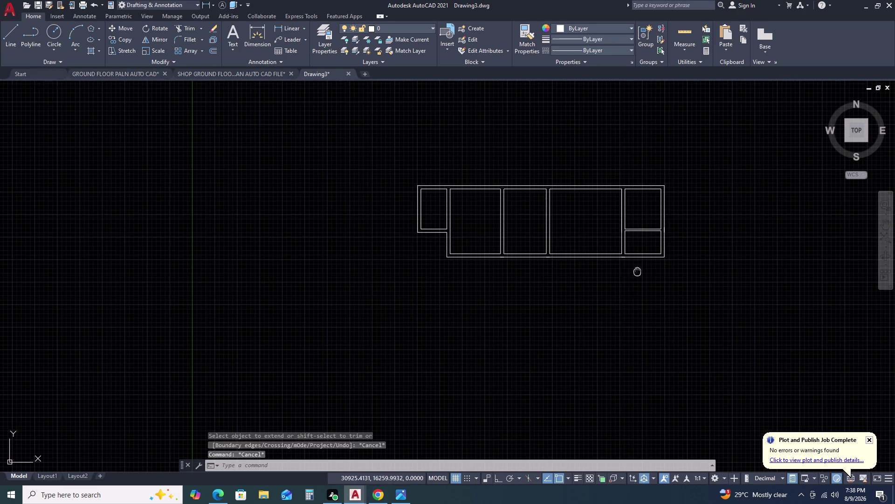
middle_drag(638, 272, 633, 209)
Draw a 7360 by 4500 rectangle below the plan using the Dimensions option.
text(REC)
key(space)
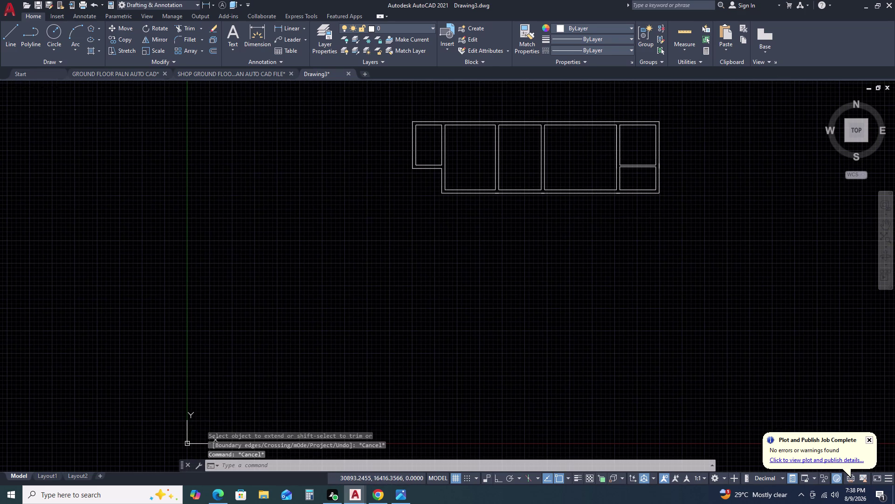
click(481, 213)
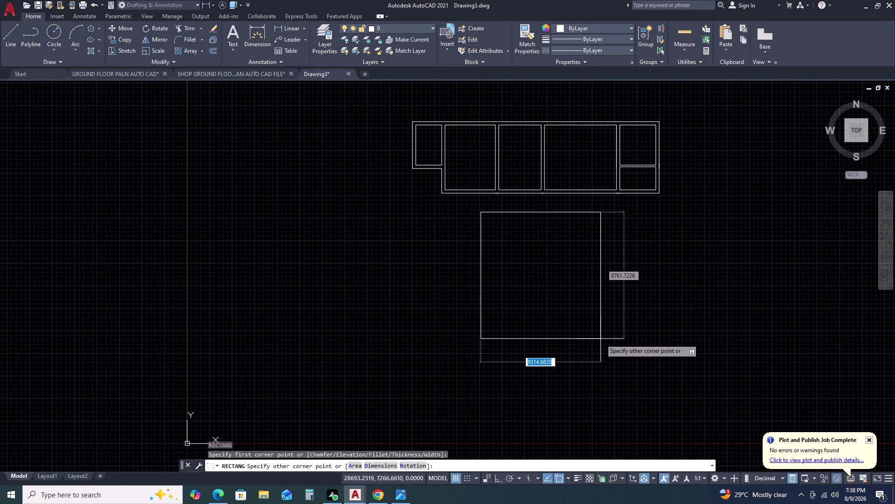
text(D)
key(space)
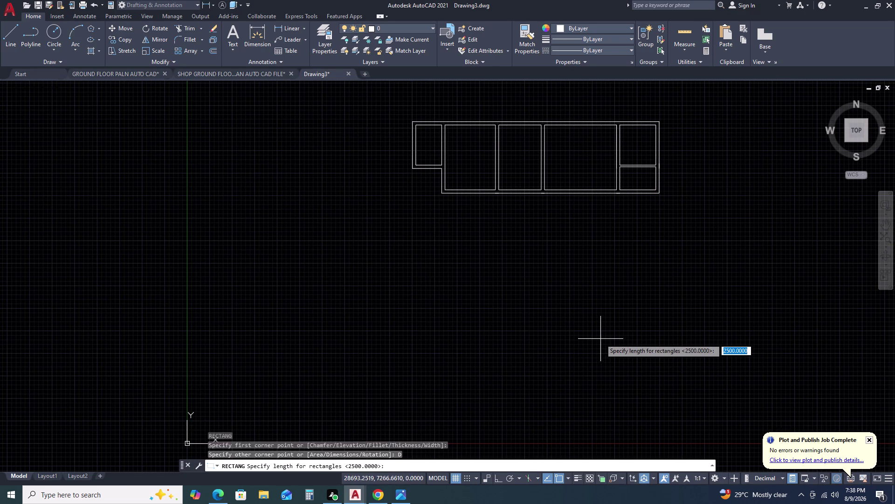
key(7)
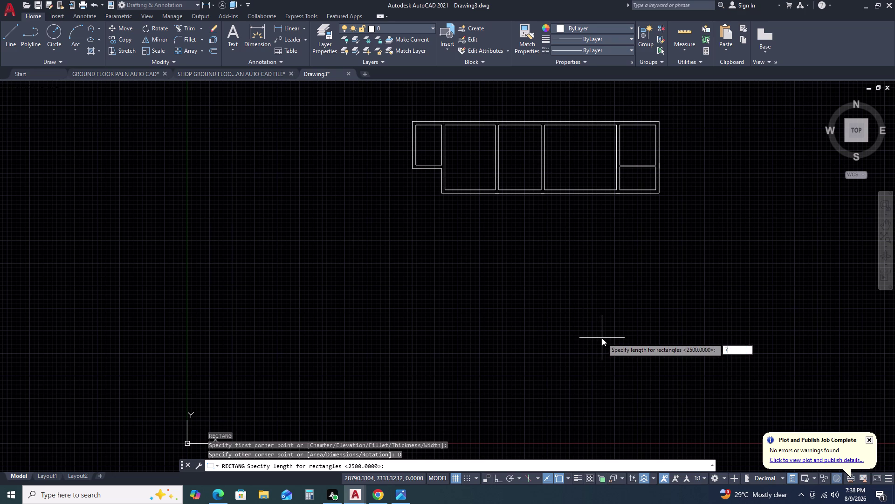
key(3)
key(6)
text(0)
key(space)
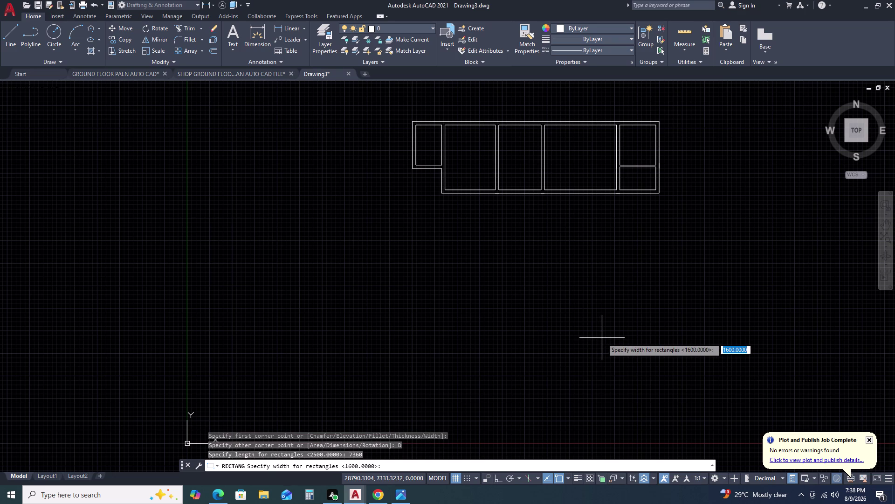
text(45)
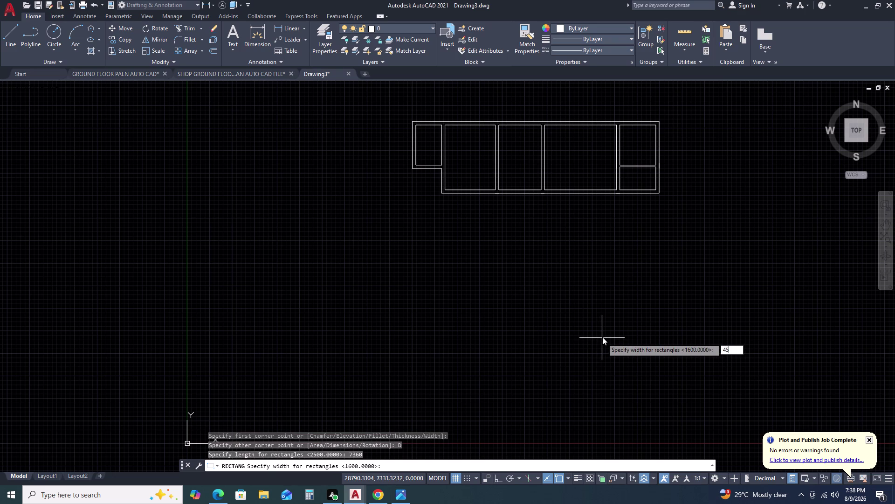
text(00)
key(0)
key(BackSpace)
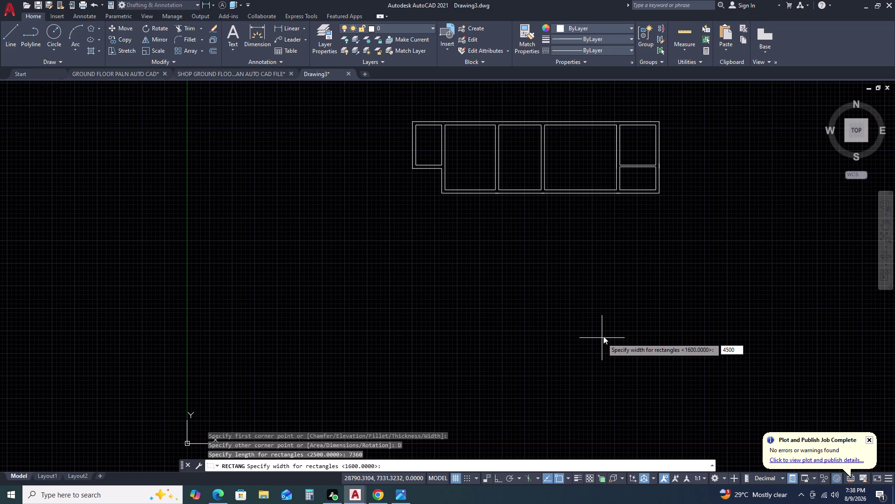
key(space)
click(608, 328)
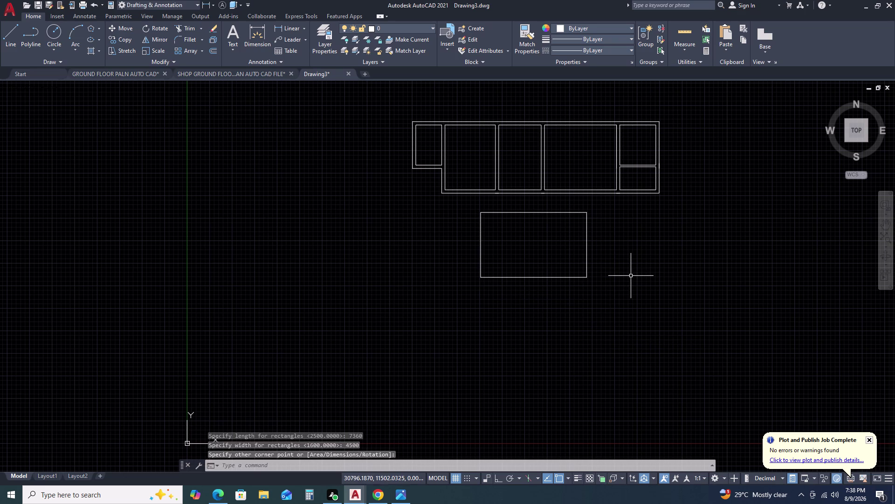
Move the rectangle so its top midpoint meets the plan's bottom edge.
click(608, 229)
click(574, 283)
text(M)
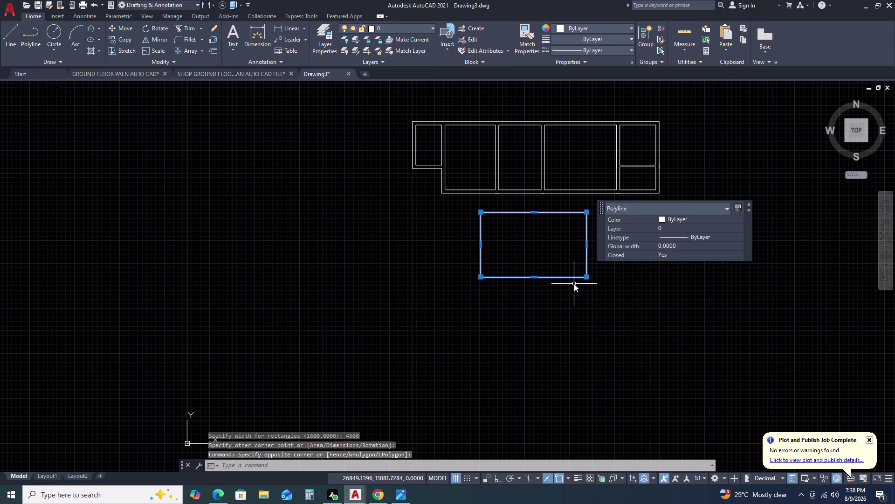
key(space)
click(534, 211)
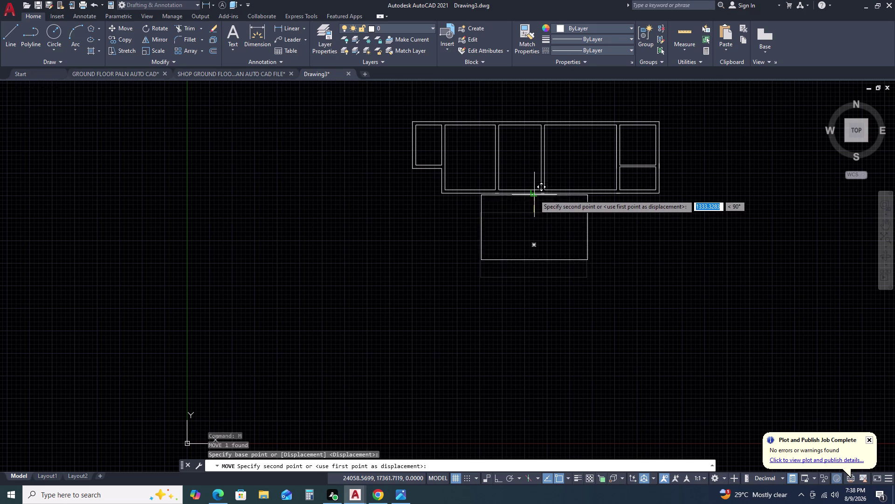
click(534, 194)
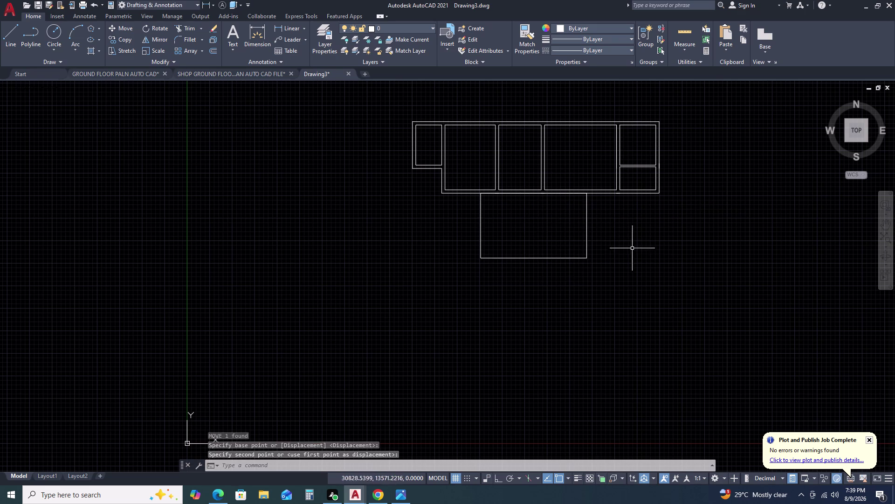
scroll(down, 3)
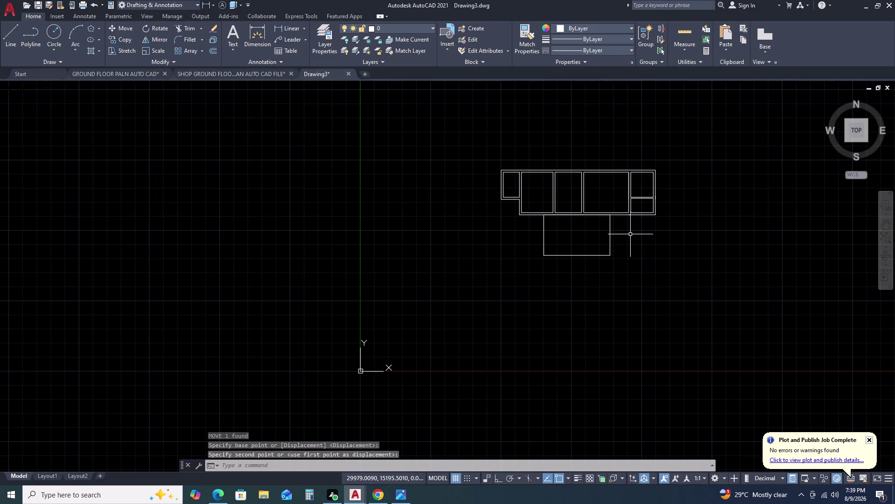
Place a vertical XLINE through the top-edge wall junction, crossing the lower rectangle.
key(x)
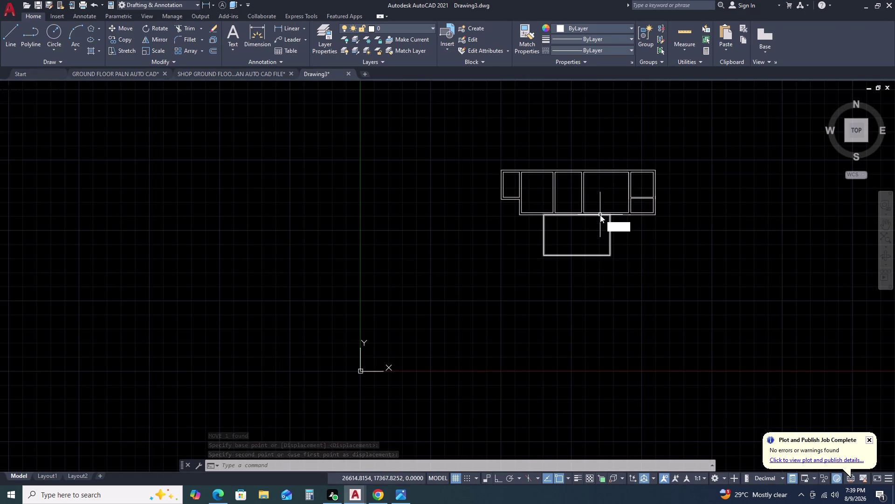
text(L)
key(space)
key(space)
key(Escape)
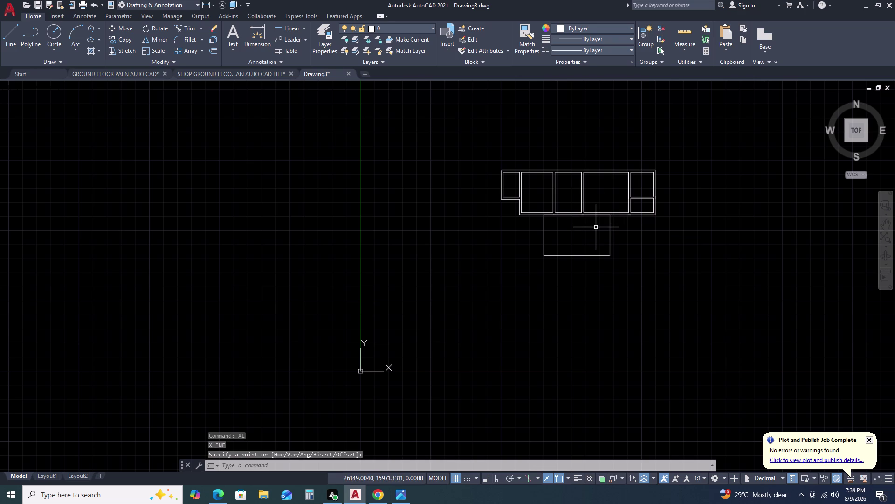
key(x)
text(L)
key(space)
text(V)
key(space)
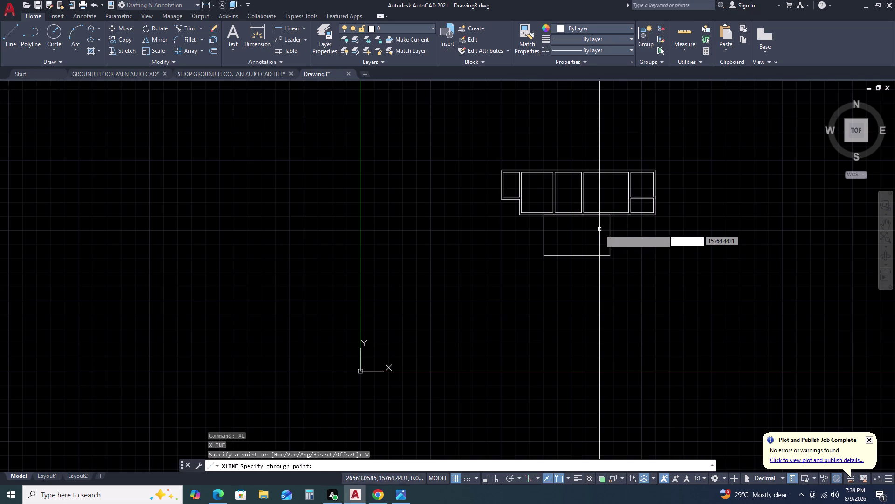
scroll(up, 3)
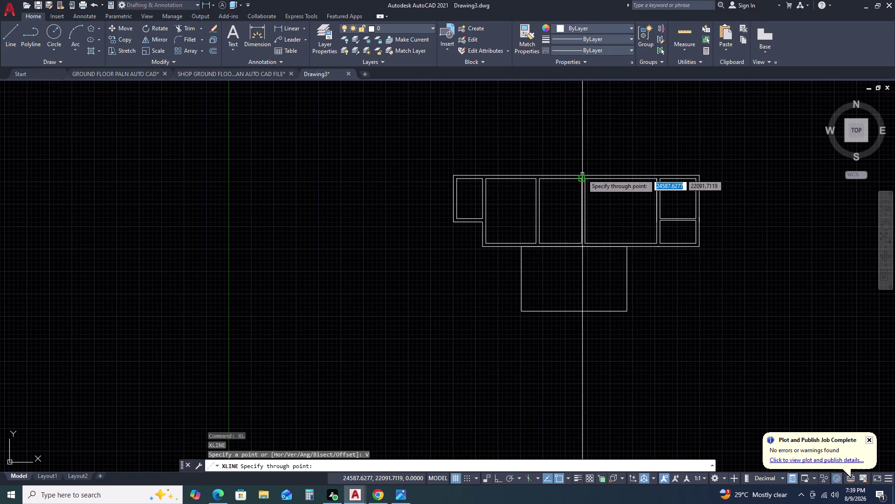
click(574, 174)
key(Escape)
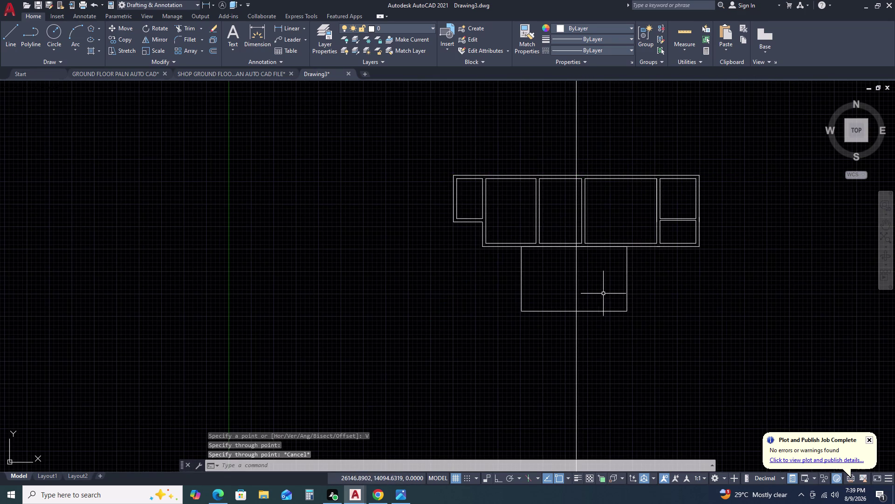
key(m)
key(Escape)
Move the lower rectangle slightly to the right.
double_click(634, 283)
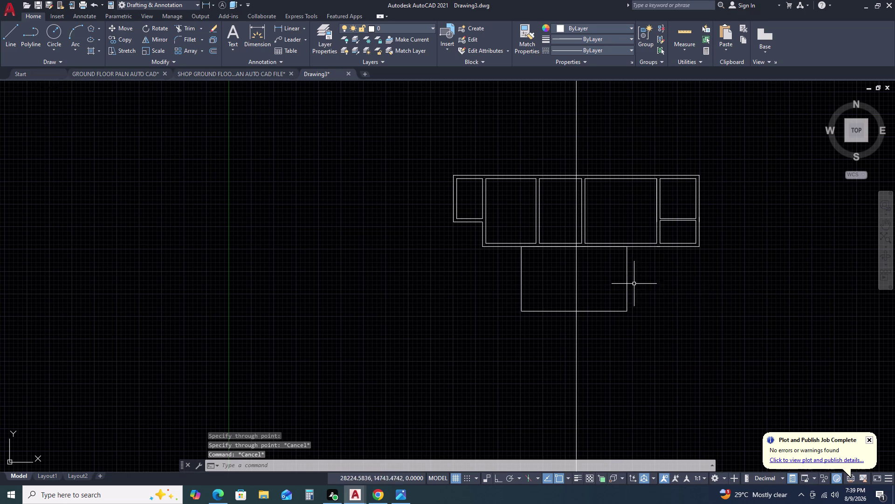
click(659, 325)
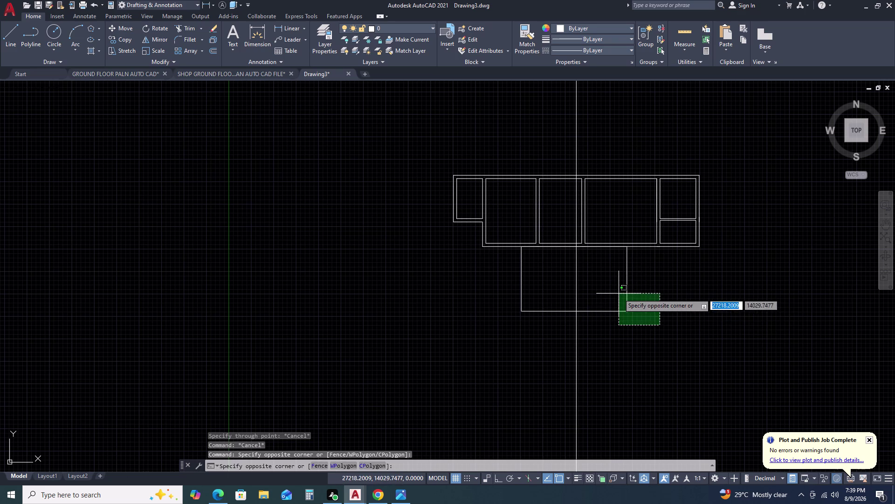
click(618, 293)
text(M)
key(space)
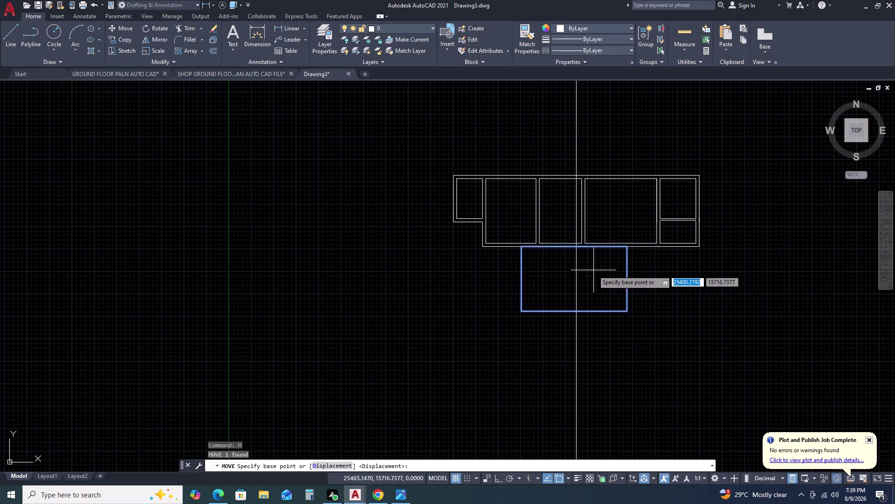
scroll(up, 3)
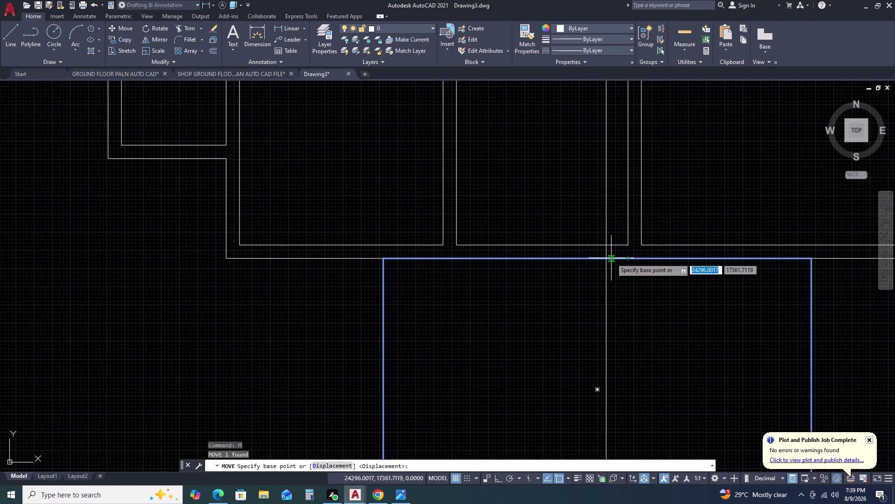
click(600, 258)
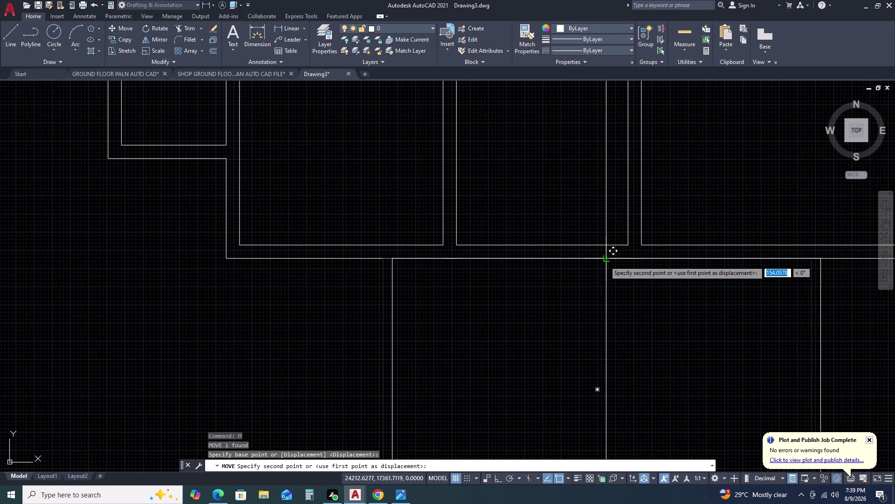
click(604, 260)
scroll(down, 3)
middle_drag(768, 314, 762, 309)
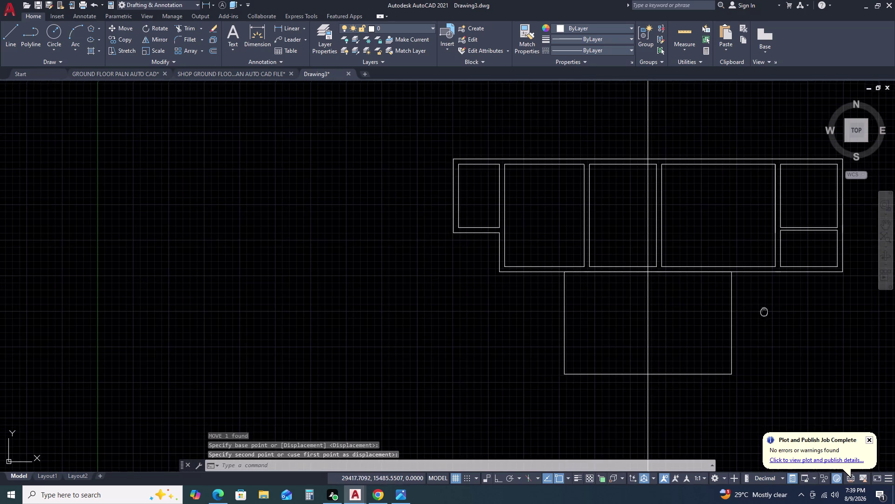
middle_drag(762, 310, 735, 261)
Offset the lower rectangle 230 outward to form its outer wall line.
click(709, 279)
click(683, 307)
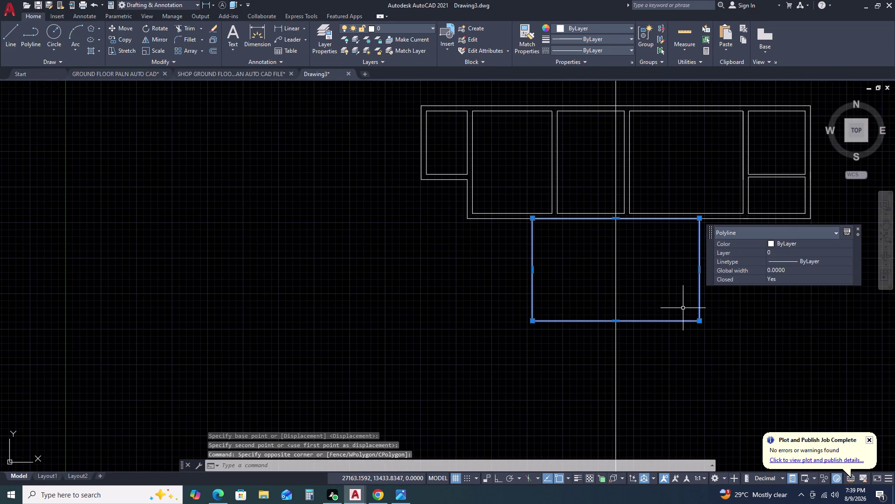
text(O)
key(space)
key(space)
click(729, 318)
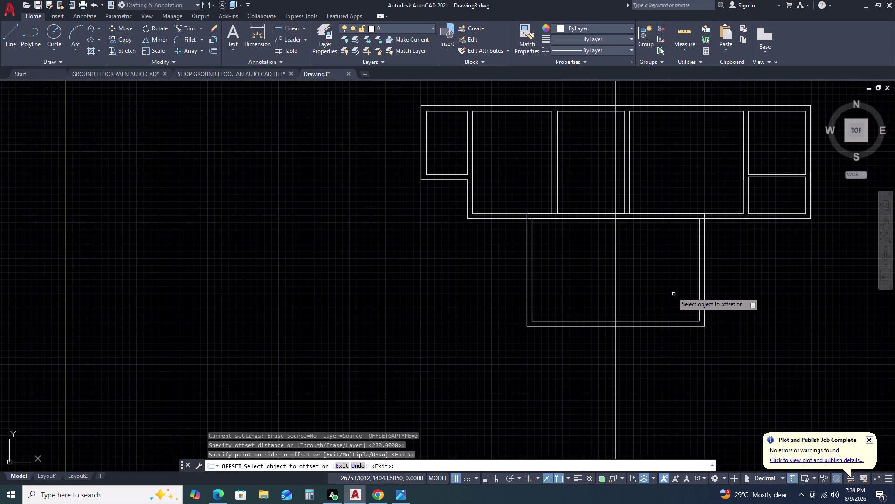
key(Escape)
scroll(down, 3)
middle_drag(673, 325, 664, 212)
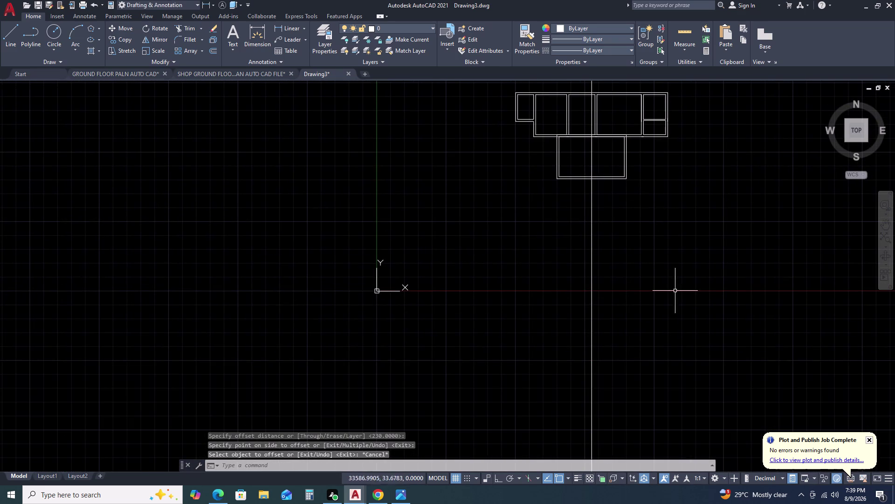
middle_drag(679, 276, 676, 220)
Draw a 4800 by 3650 rectangle using the Dimensions option.
text(RE)
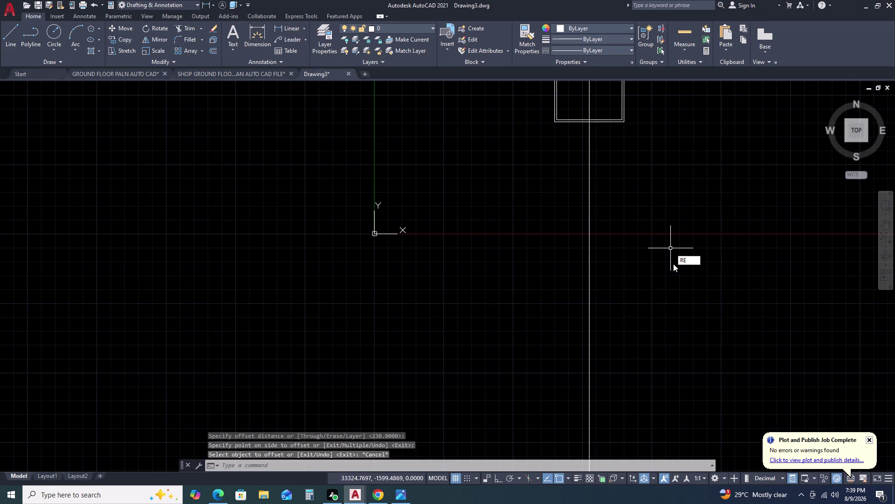
key(c)
key(space)
click(625, 155)
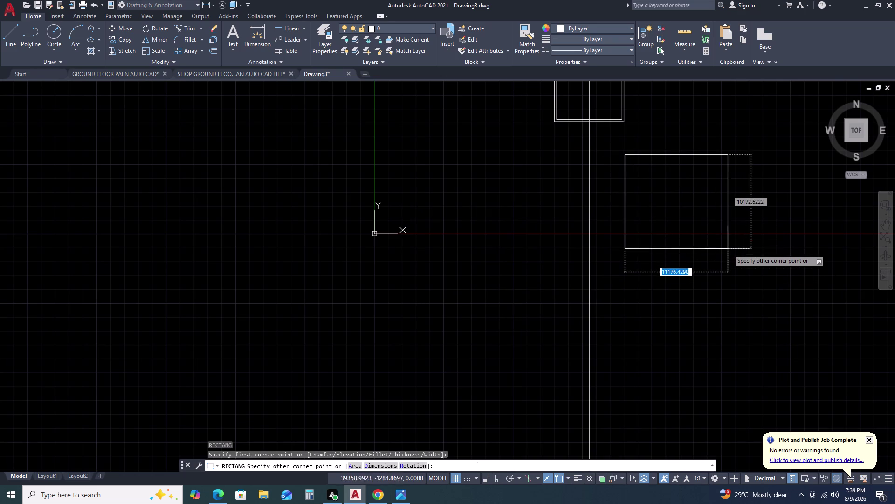
text(D)
key(space)
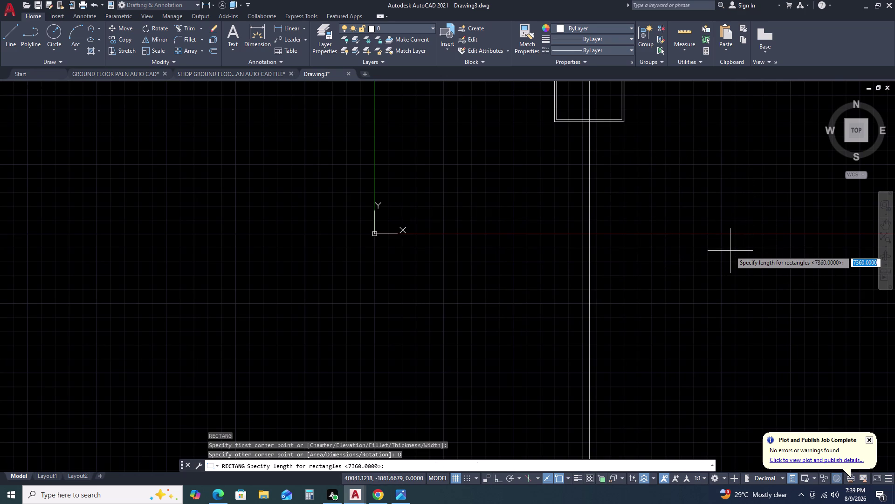
text(48)
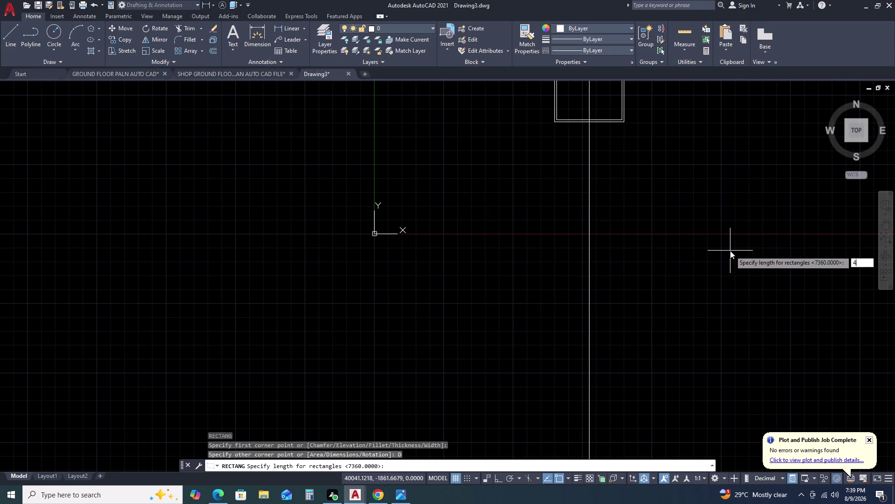
text(00)
key(space)
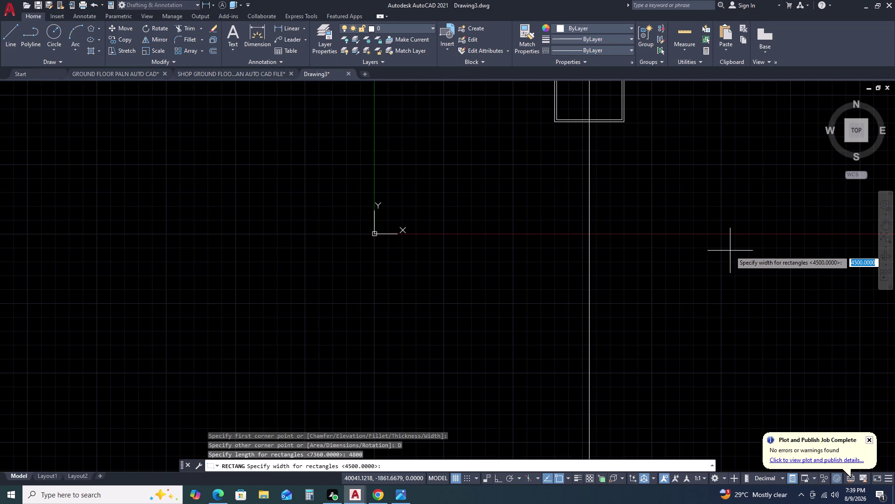
text(36)
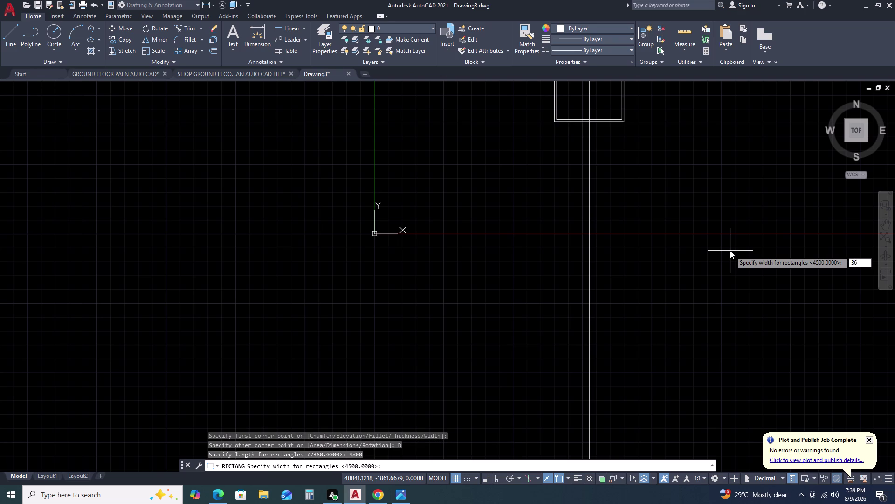
text(5)
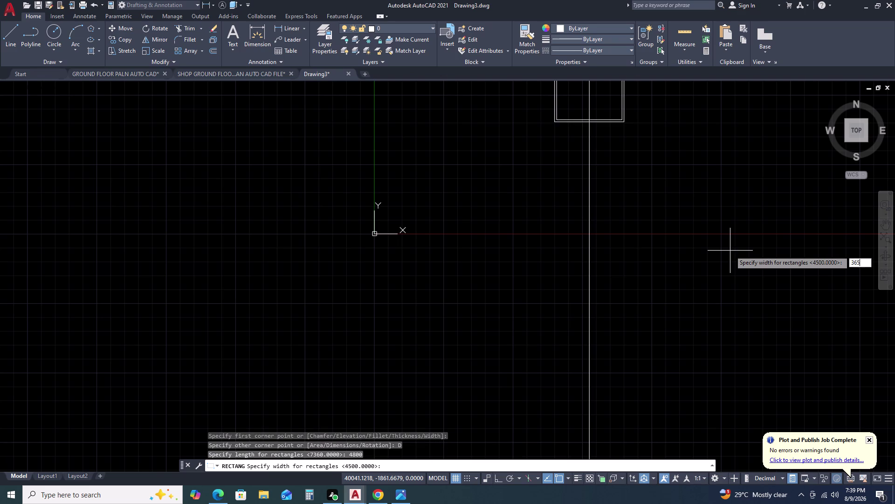
text(0)
key(space)
click(730, 251)
Offset the 4800 by 3650 rectangle by 230 to add a parallel wall line.
click(684, 171)
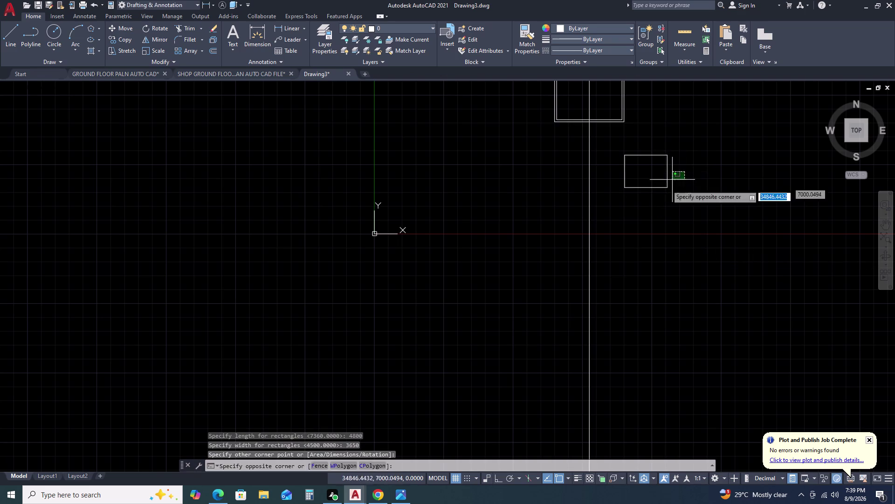
click(652, 203)
text(O)
key(space)
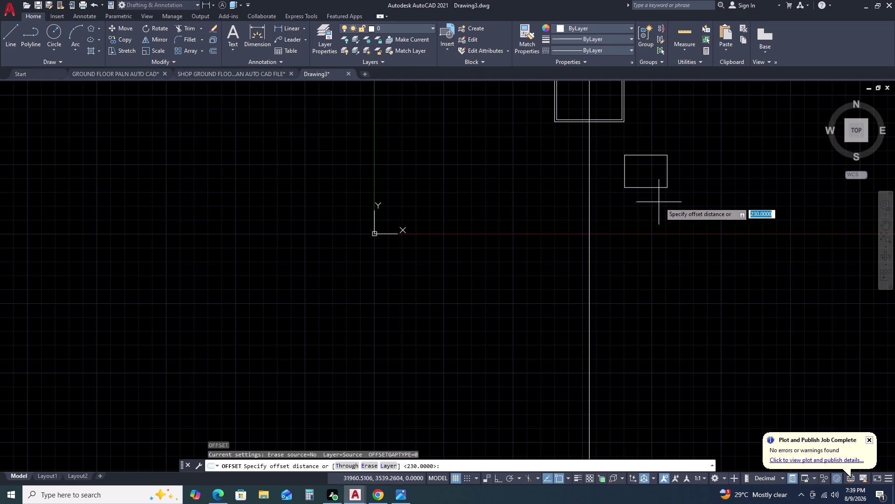
key(space)
click(666, 202)
key(Escape)
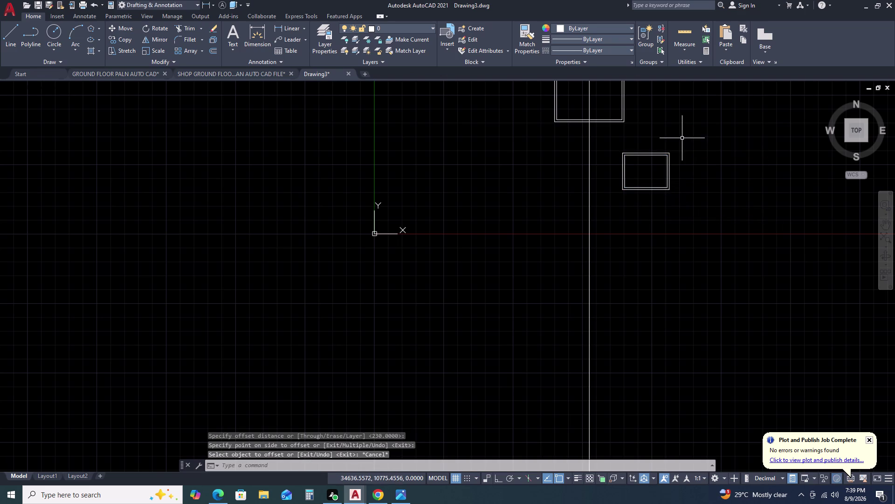
Move both 4800 by 3650 room rectangles by a top-edge point onto the larger room's bottom edge.
click(682, 138)
click(663, 184)
text(M)
key(space)
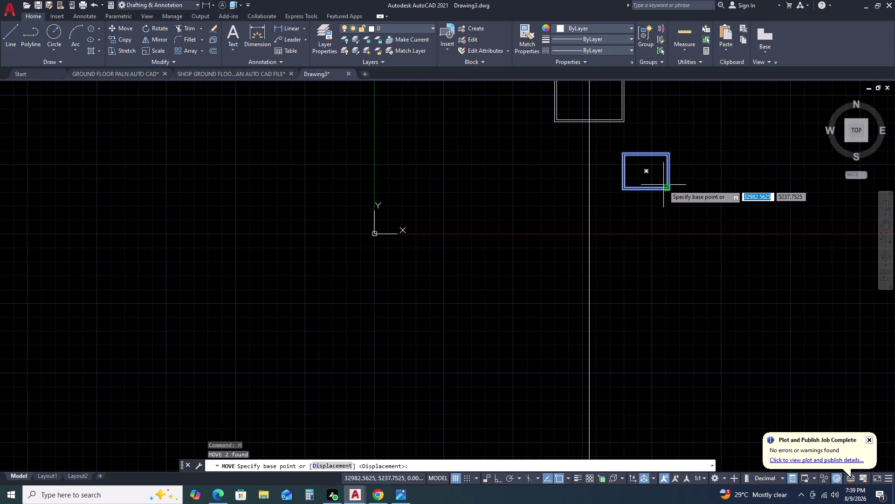
scroll(up, 3)
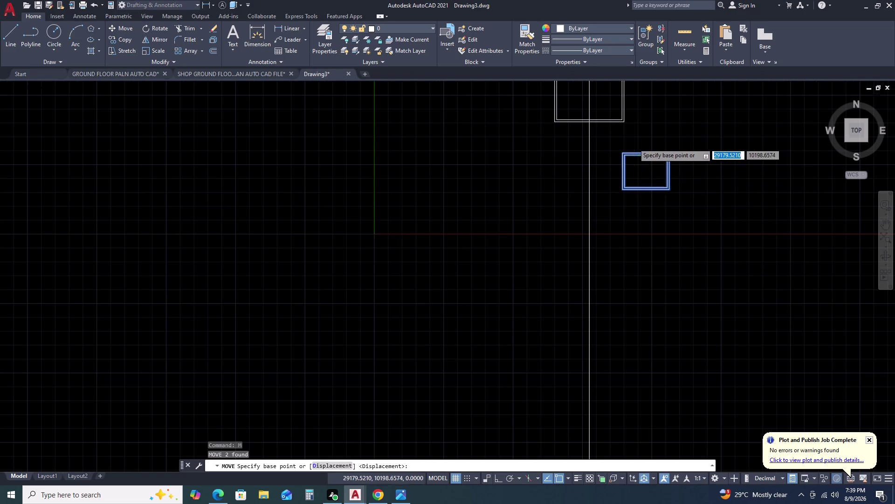
scroll(up, 3)
scroll(up, 3)
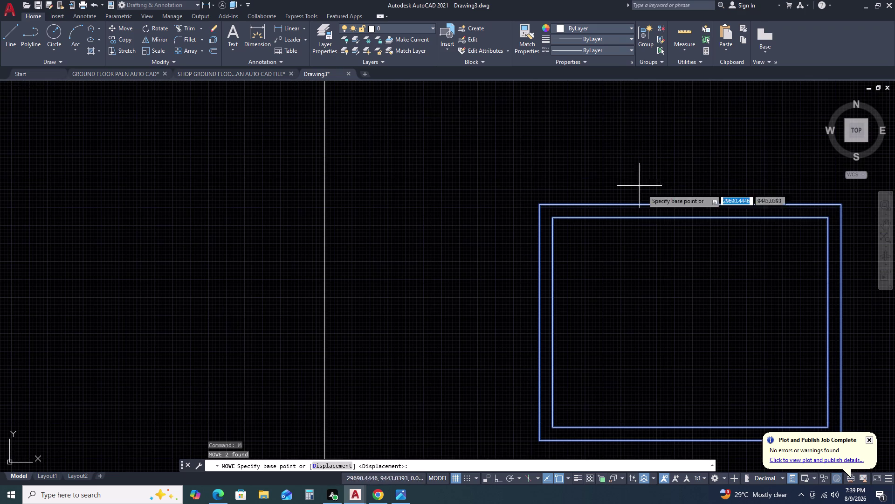
click(693, 204)
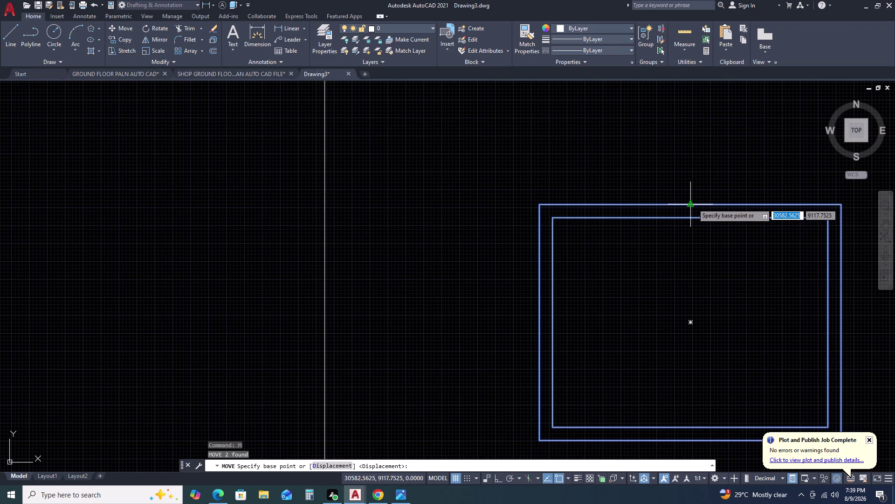
scroll(down, 3)
scroll(down, 3)
scroll(up, 3)
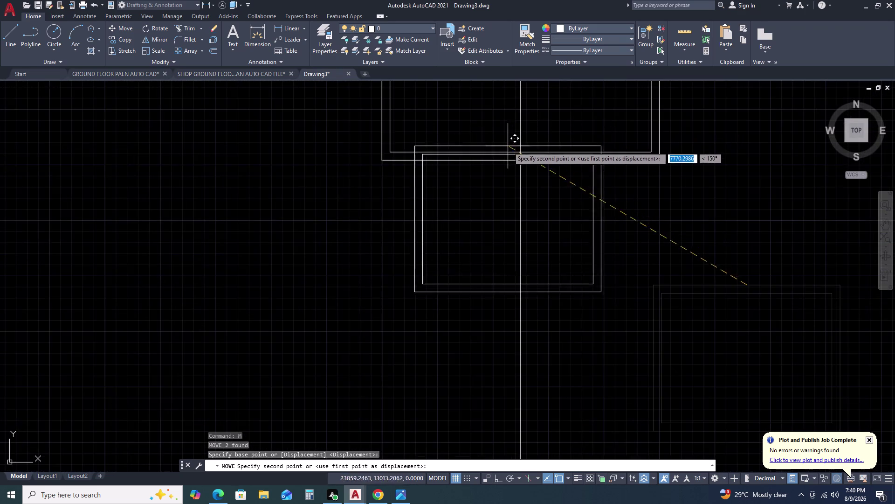
scroll(up, 3)
click(536, 164)
scroll(down, 3)
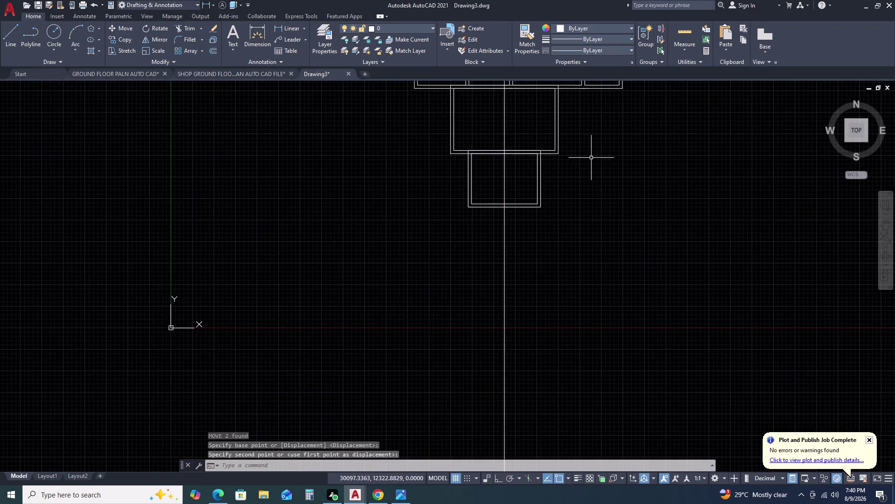
scroll(down, 3)
middle_drag(597, 185, 606, 121)
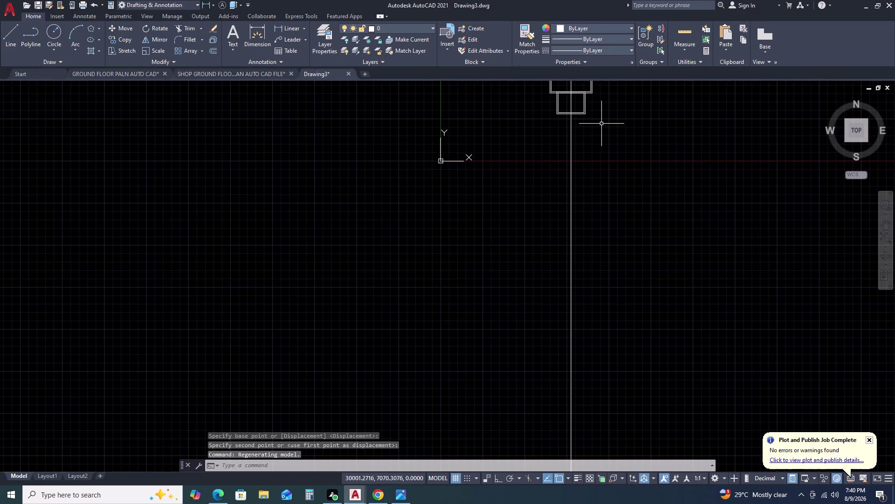
Draw a 2920 by 1650 rectangle beside the plan using REC with dimensions.
text(RE)
text(C)
key(space)
click(639, 111)
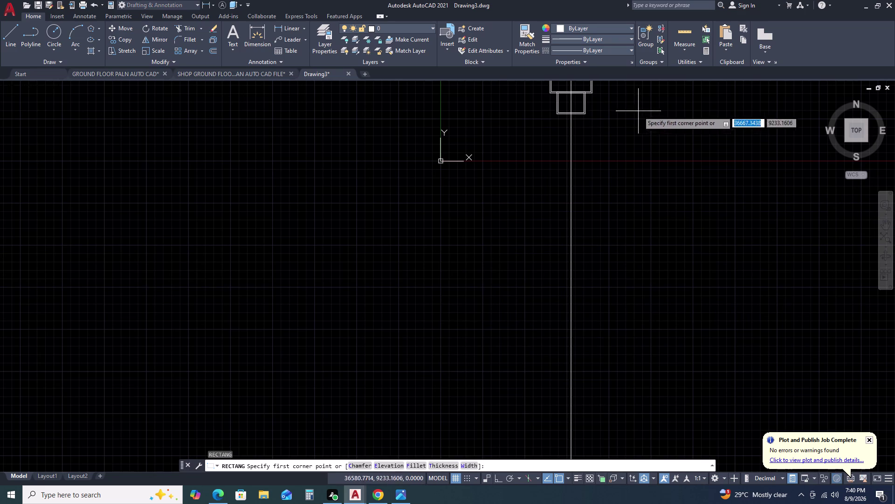
text(D)
key(space)
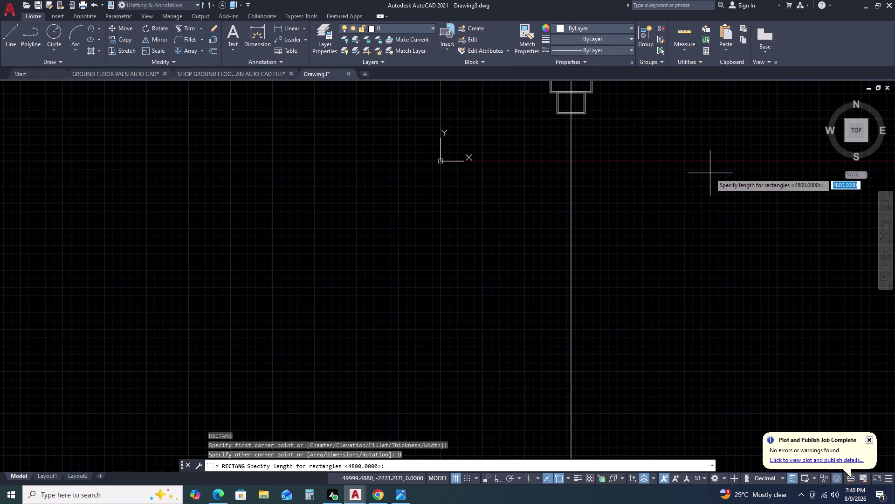
key(2)
key(9)
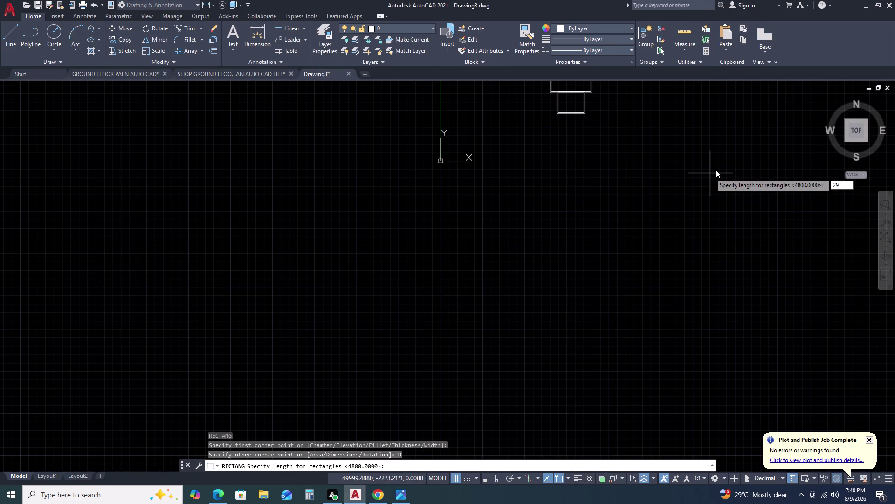
text(2)
text(0)
key(space)
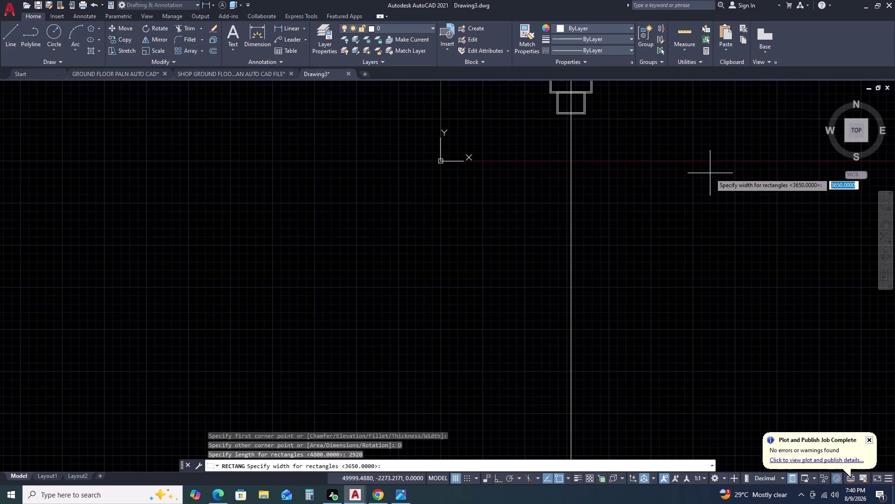
text(1650)
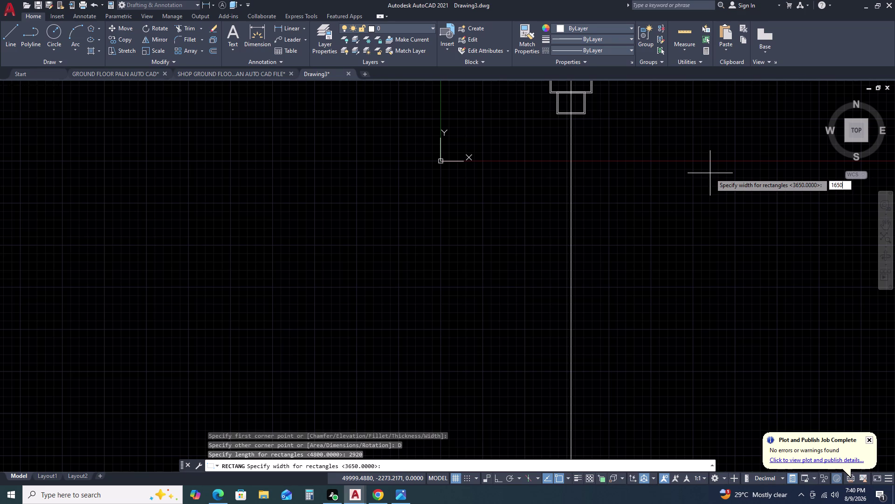
key(space)
click(710, 173)
click(659, 120)
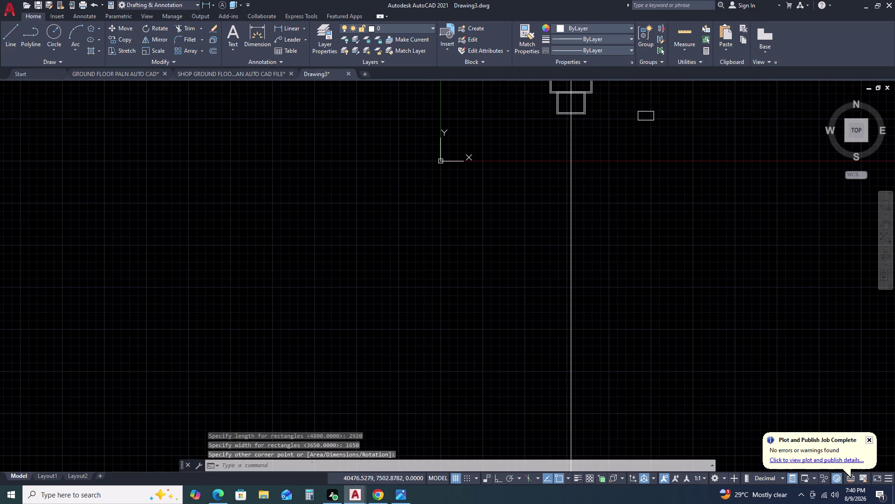
Start a 230 inward offset on the small rectangle, then exit the command.
click(644, 103)
text(O)
key(space)
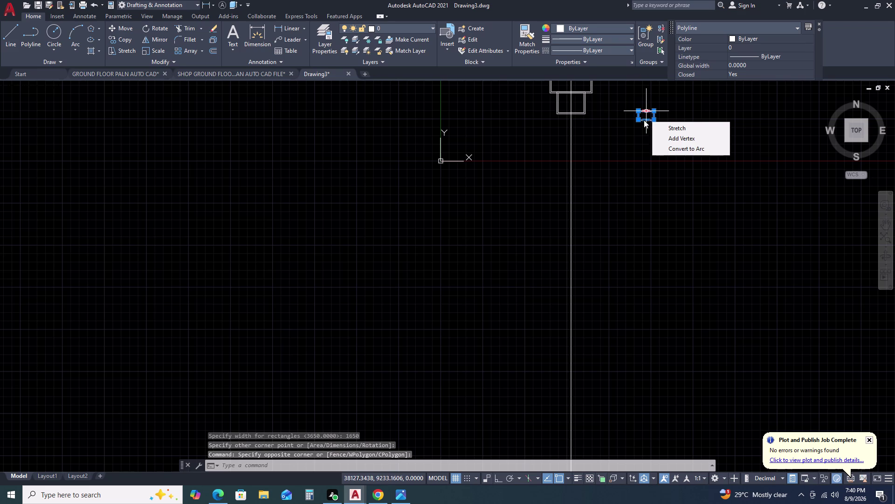
key(o)
key(space)
key(space)
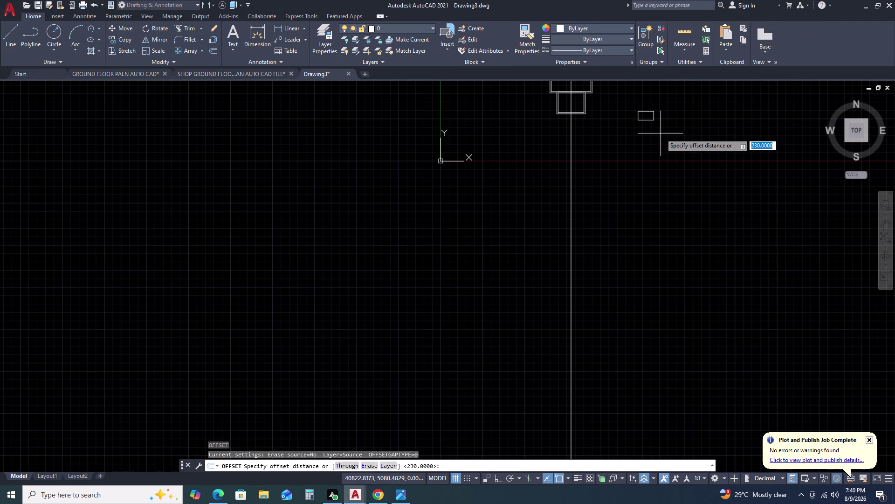
scroll(up, 3)
double_click(662, 137)
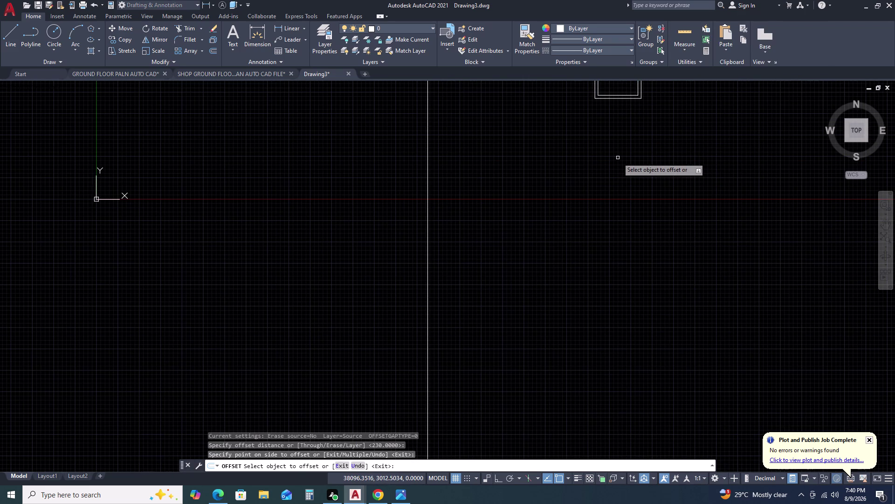
key(Escape)
Draw a 4200 by 3500 rectangle beside the plan using REC with dimensions.
text(REC)
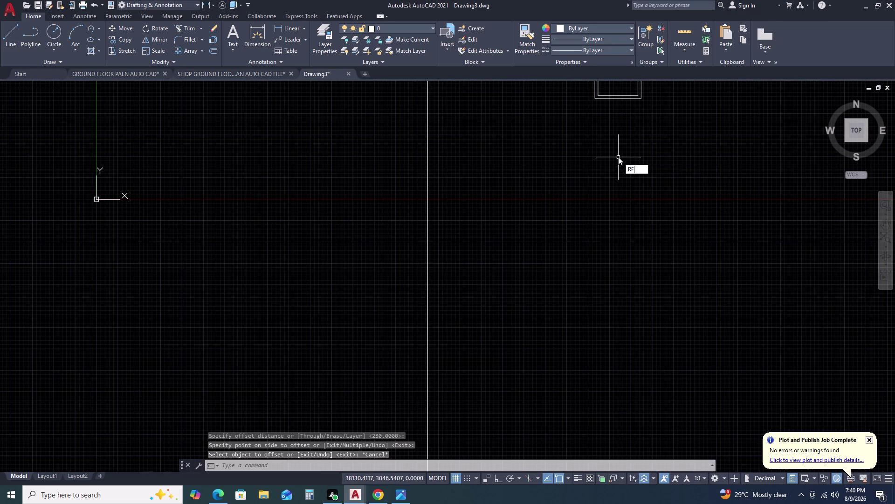
key(space)
click(619, 140)
text(D)
key(space)
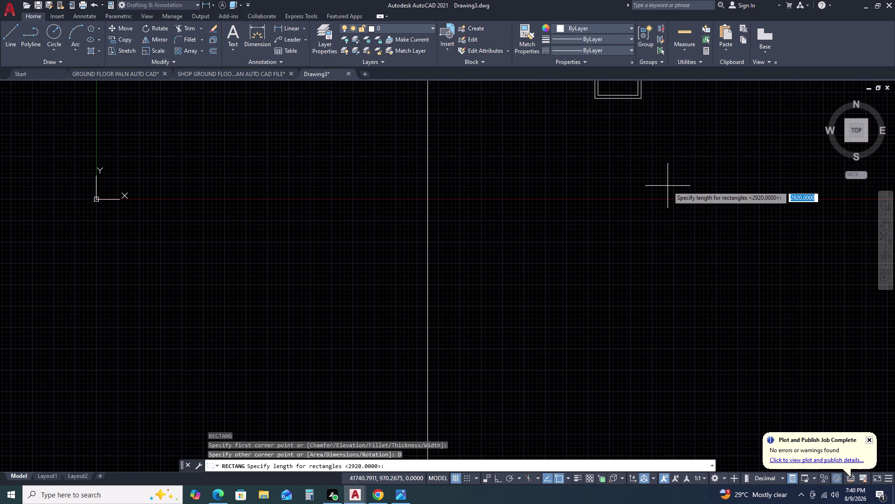
text(42)
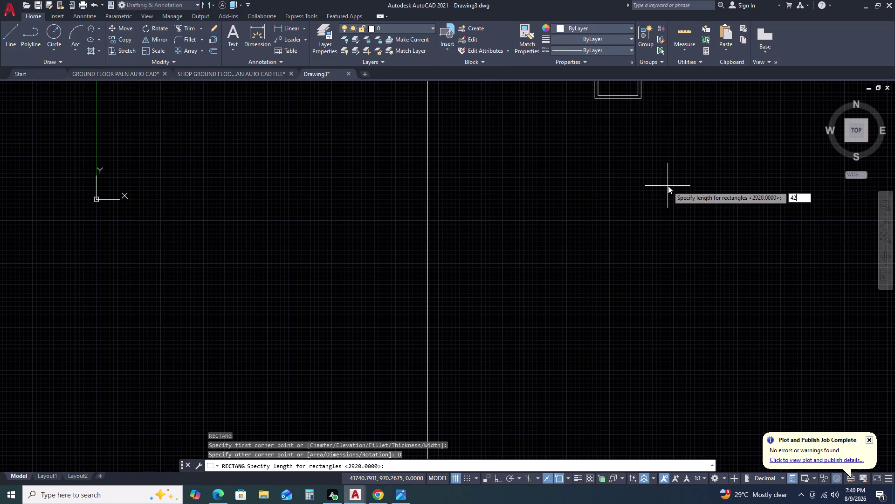
text(00)
key(space)
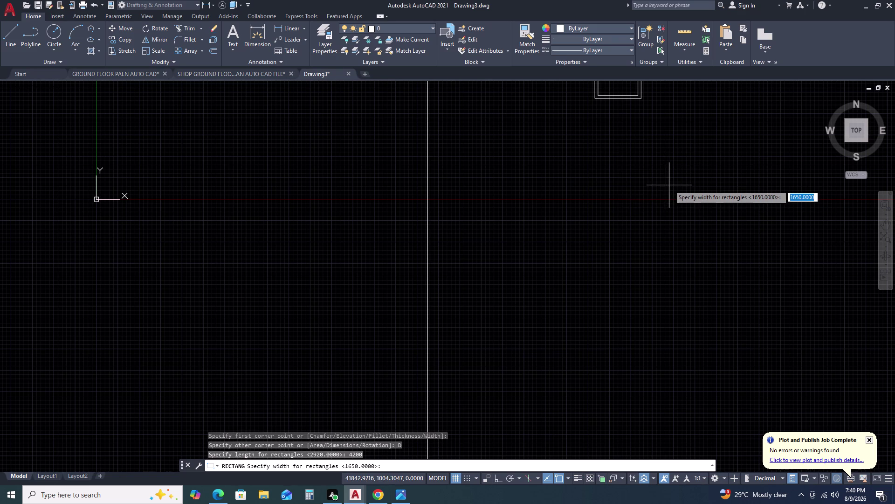
key(5)
key(BackSpace)
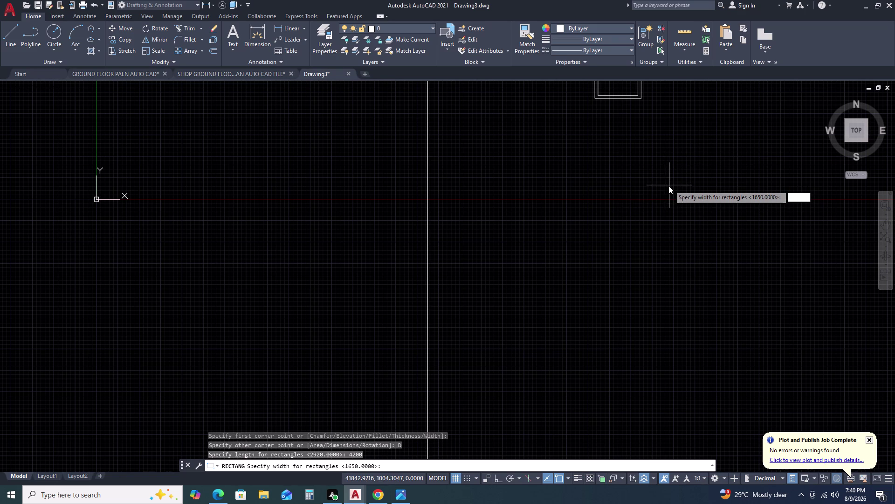
text(3500)
key(space)
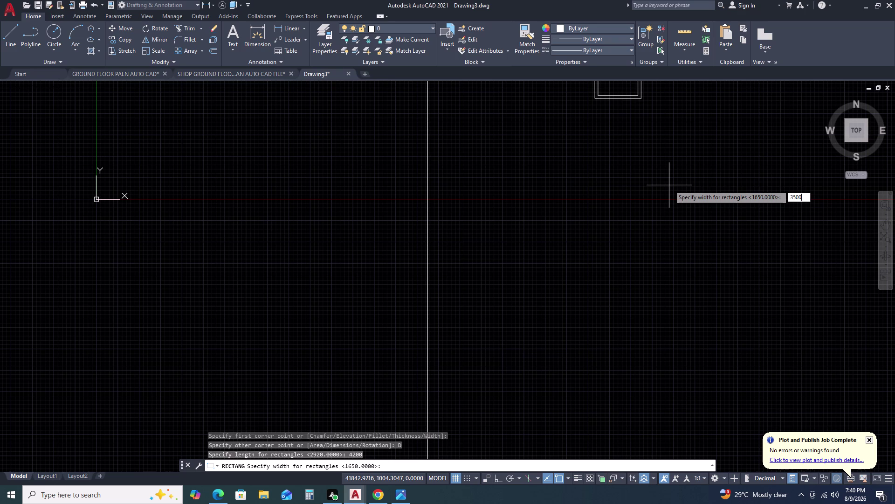
click(671, 185)
click(694, 158)
click(666, 181)
Offset the 4200 by 3500 rectangle 230 inward to create its inner wall line.
text(O)
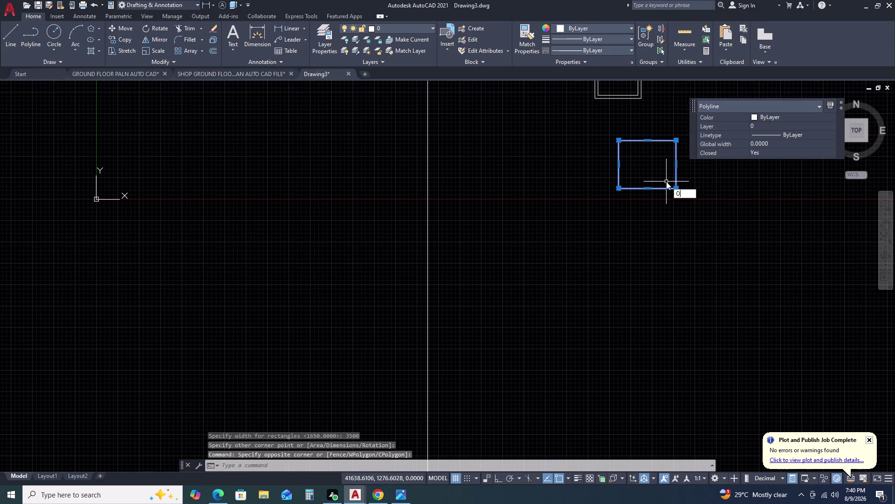
key(space)
key(space)
click(702, 186)
scroll(down, 3)
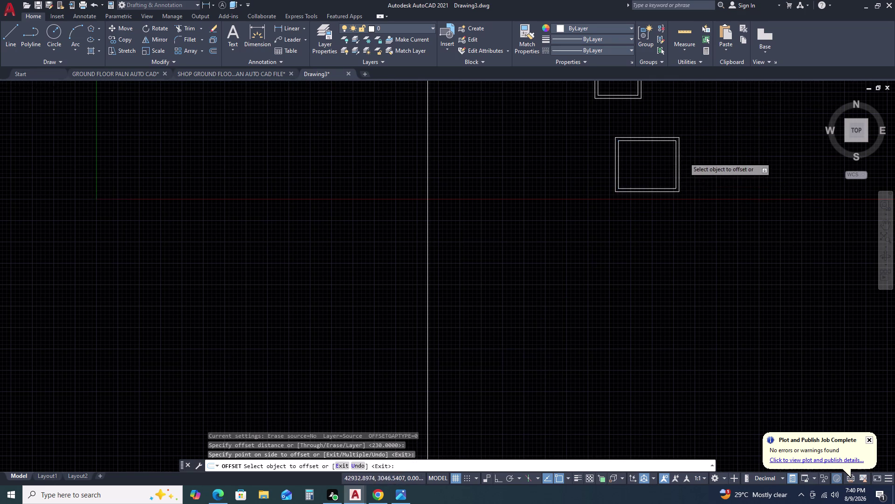
scroll(down, 3)
key(Escape)
scroll(up, 3)
Select the new double-line room and start moving it from a base point.
click(684, 103)
click(638, 137)
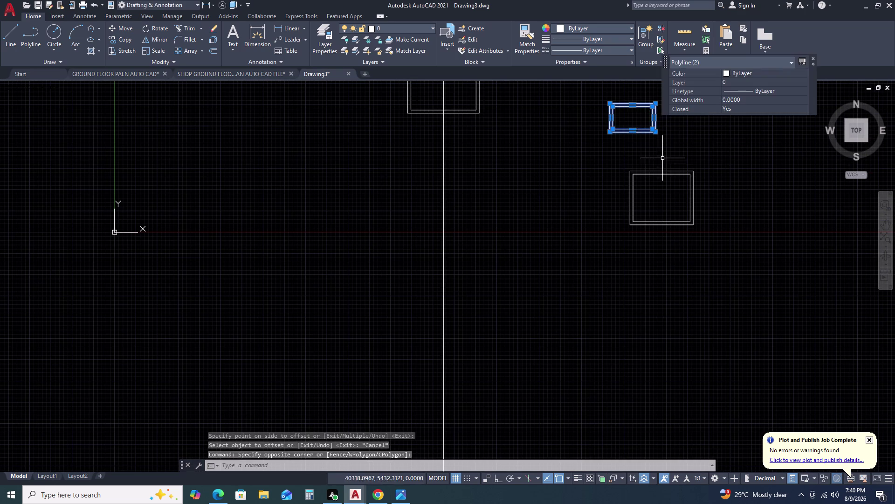
key(Escape)
click(697, 182)
click(645, 225)
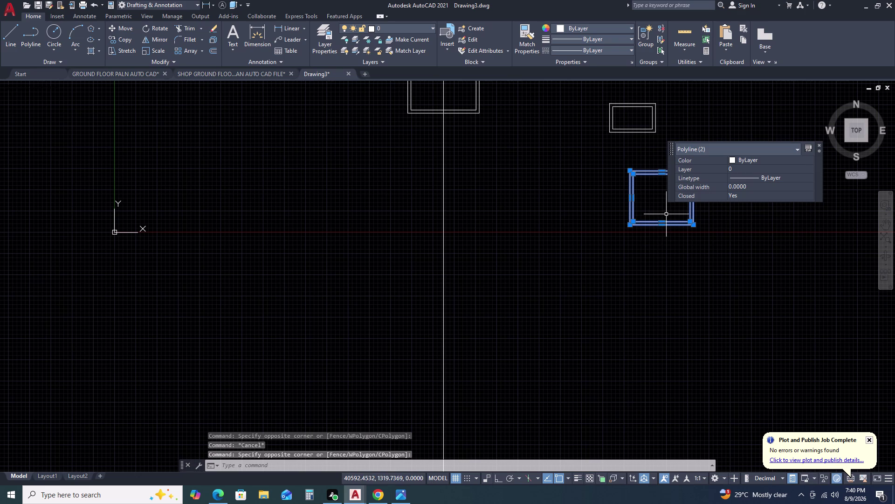
text(M)
key(space)
scroll(down, 3)
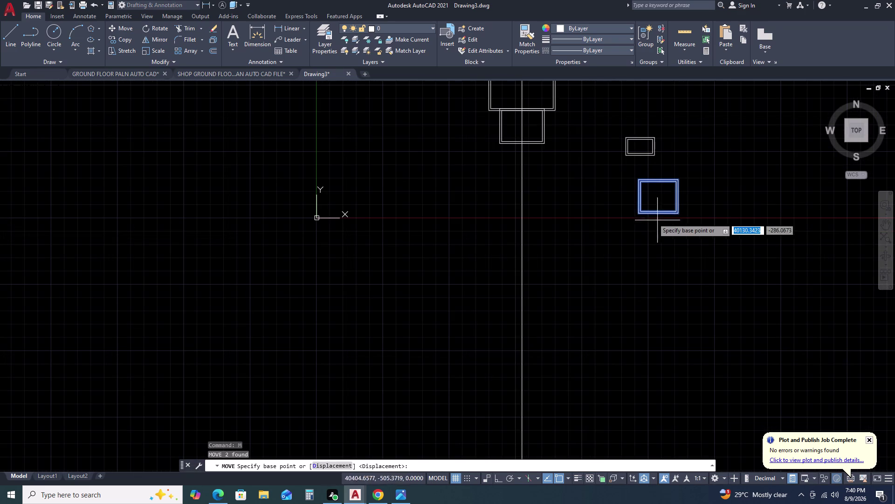
scroll(up, 3)
click(638, 213)
Pan along the main plan's bottom edge, then cancel the unfinished move.
scroll(down, 3)
middle_drag(571, 182, 575, 225)
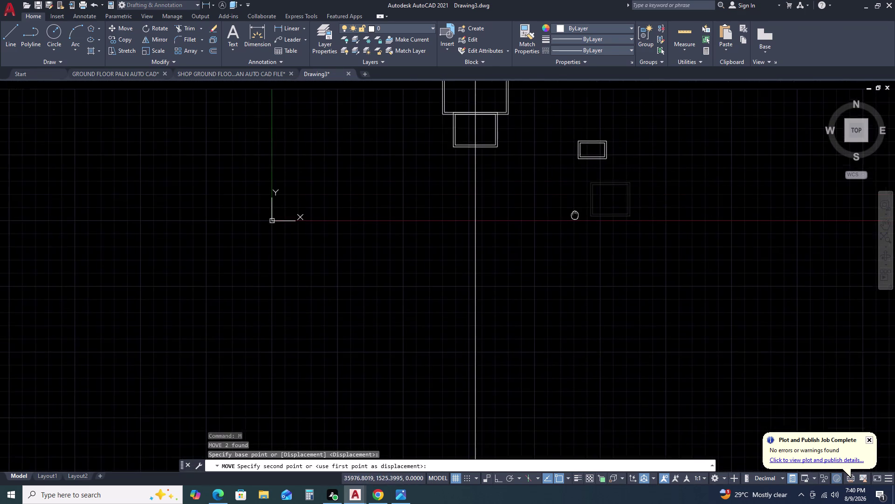
middle_drag(576, 224, 576, 230)
scroll(up, 3)
scroll(up, 3)
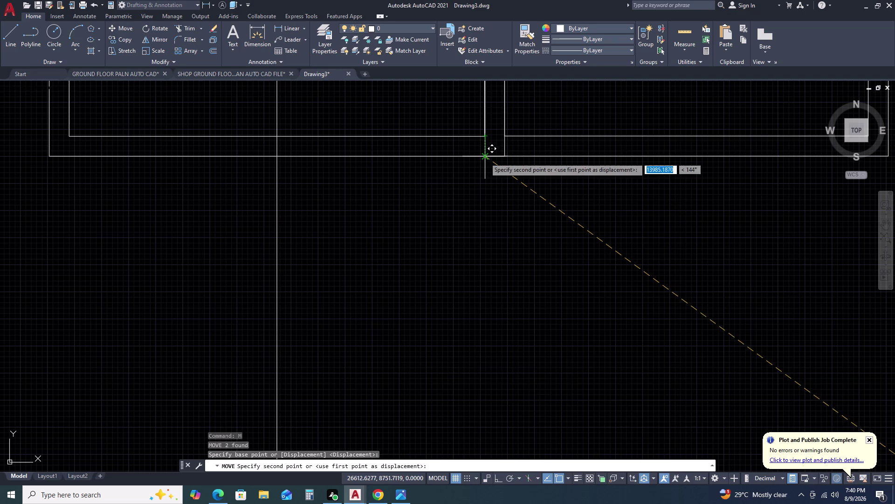
click(485, 158)
scroll(down, 3)
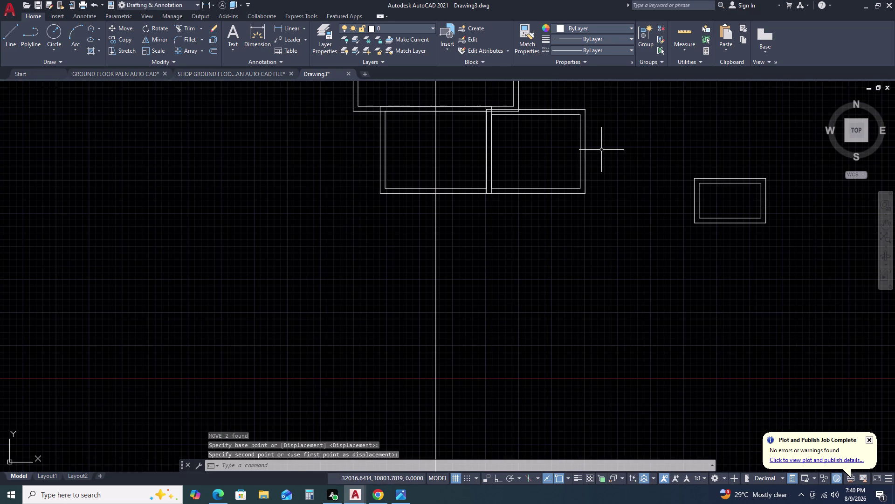
key(Escape)
Move the square double-line room below the first room.
double_click(605, 127)
click(569, 200)
text(M)
key(space)
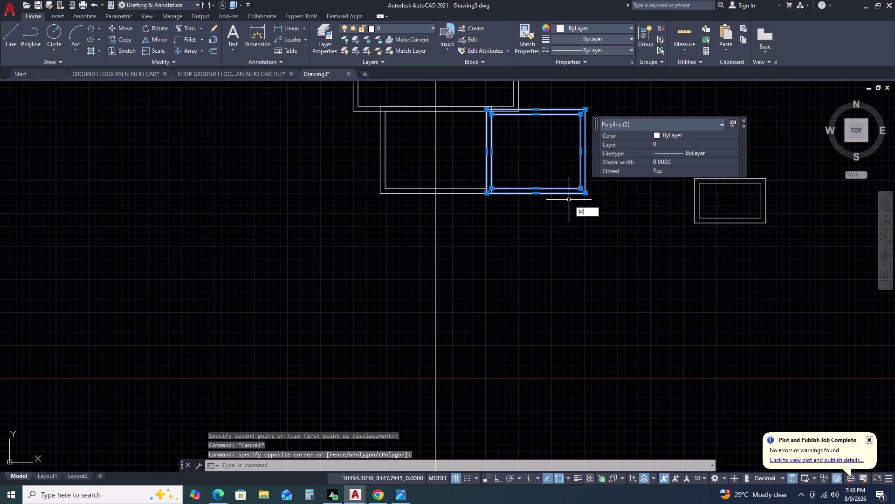
click(569, 200)
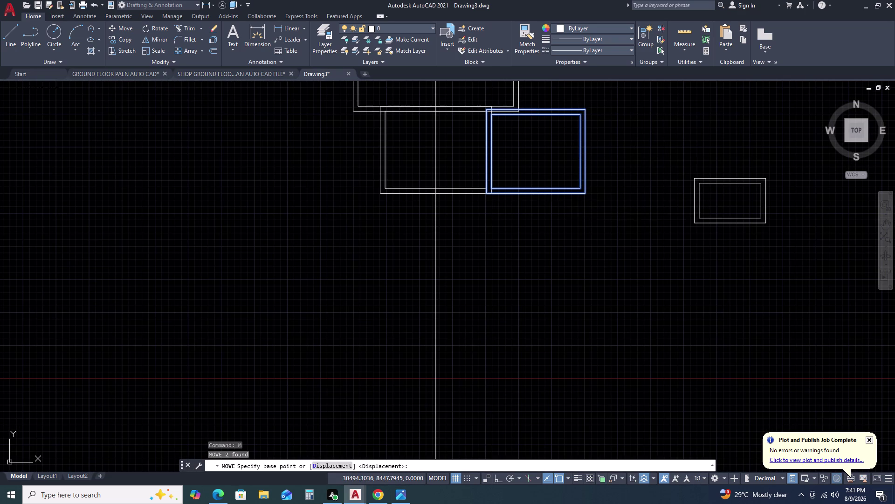
click(561, 300)
Select the small double rectangle and begin a move, then cancel it.
double_click(762, 178)
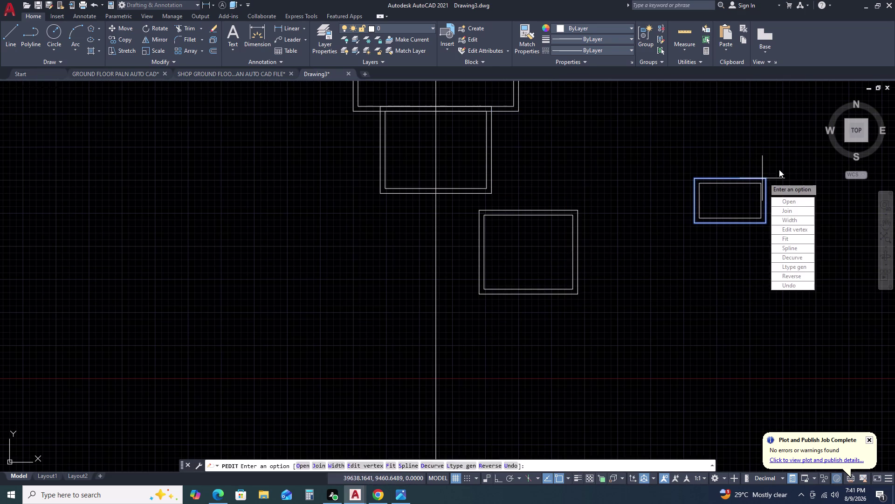
key(Escape)
click(779, 169)
click(754, 207)
right_click(754, 208)
text(M)
key(space)
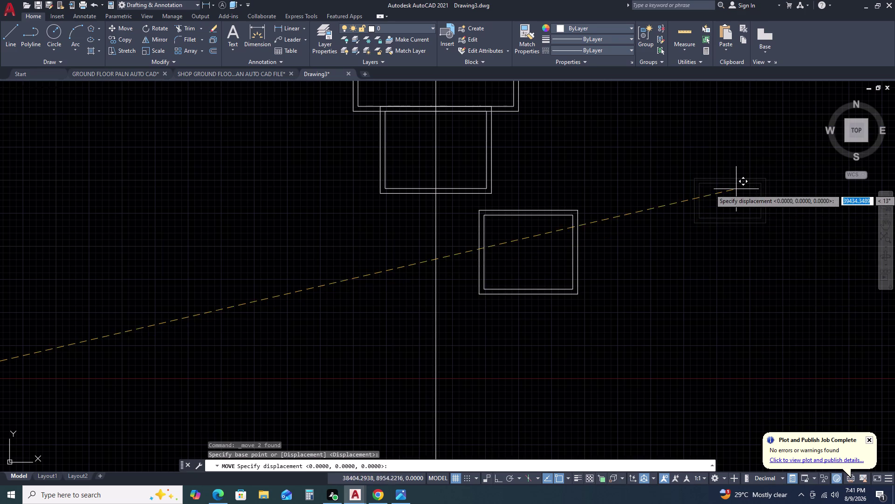
key(Escape)
Retry selecting and moving the small double rectangle, then cancel all pending commands.
double_click(773, 164)
click(742, 201)
right_click(742, 201)
right_click(742, 201)
click(742, 201)
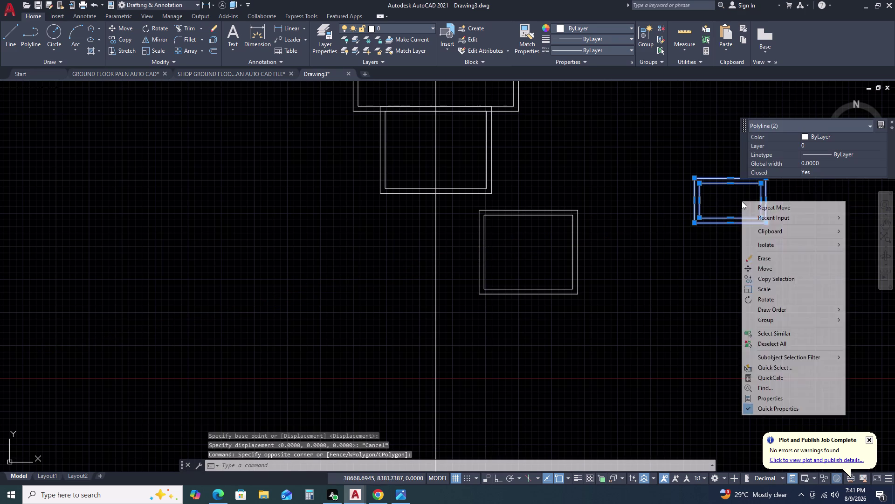
text(M)
key(space)
text(M)
key(space)
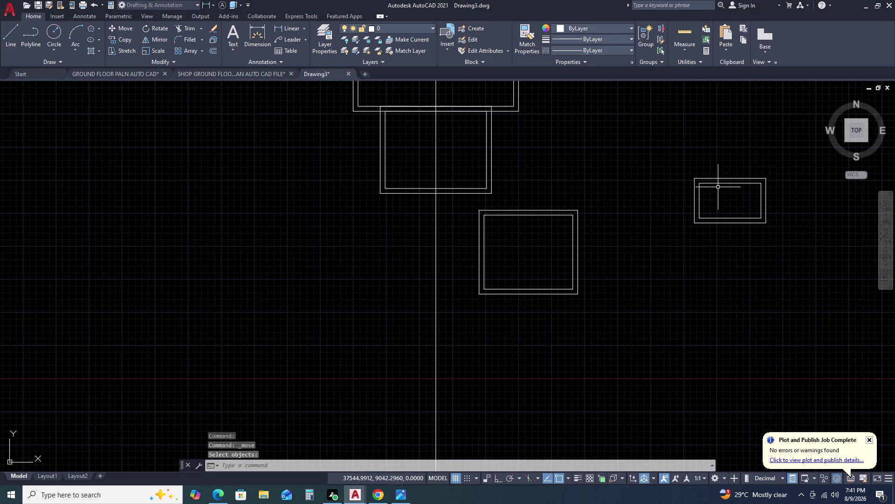
drag(774, 158, 768, 163)
drag(733, 224, 732, 232)
right_drag(733, 224, 732, 228)
text(M)
key(space)
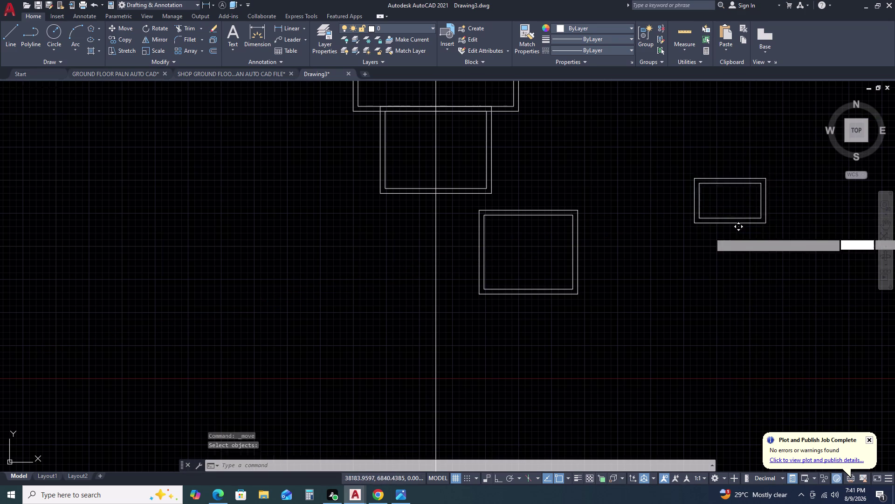
key(Escape)
key(Escape)
key(Escape)
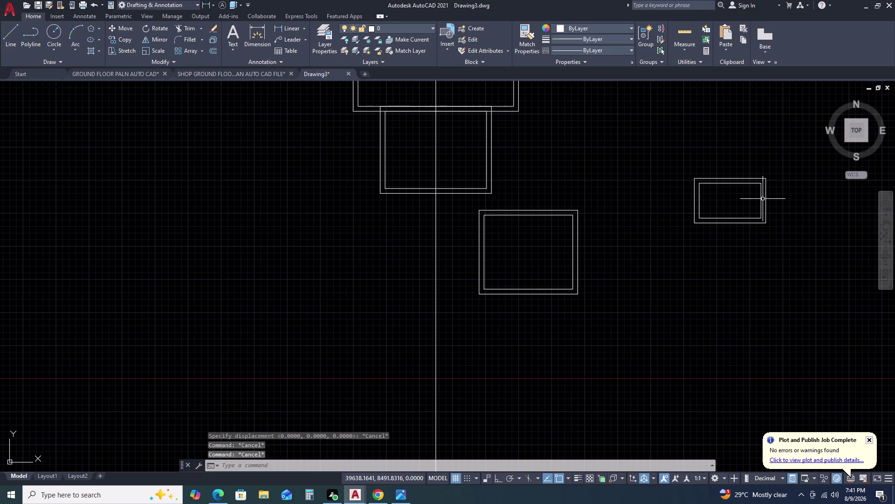
Reselect the small double rectangle and start the move command again.
double_click(786, 217)
click(747, 175)
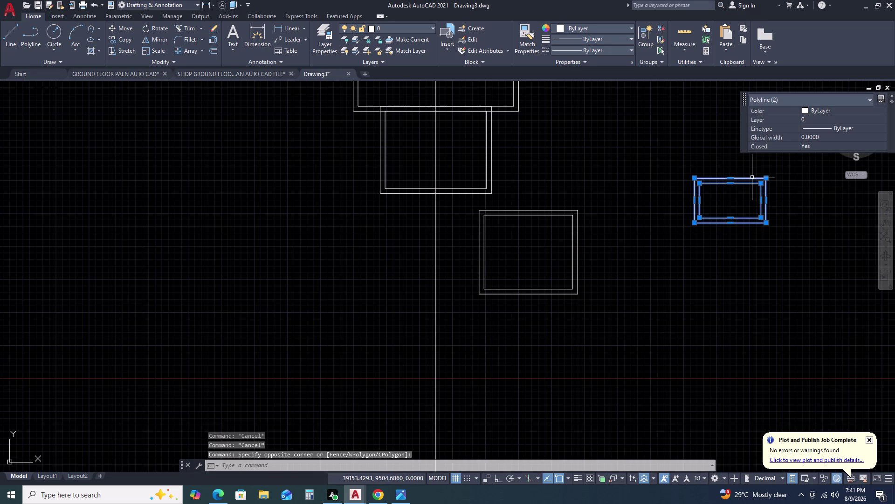
key(space)
text(M)
key(space)
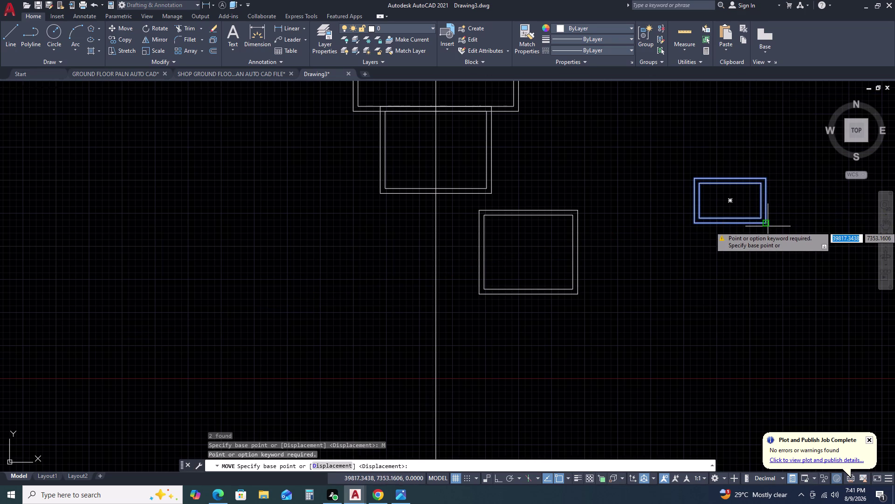
Place the small double rectangle on top of the square room's corner.
click(767, 225)
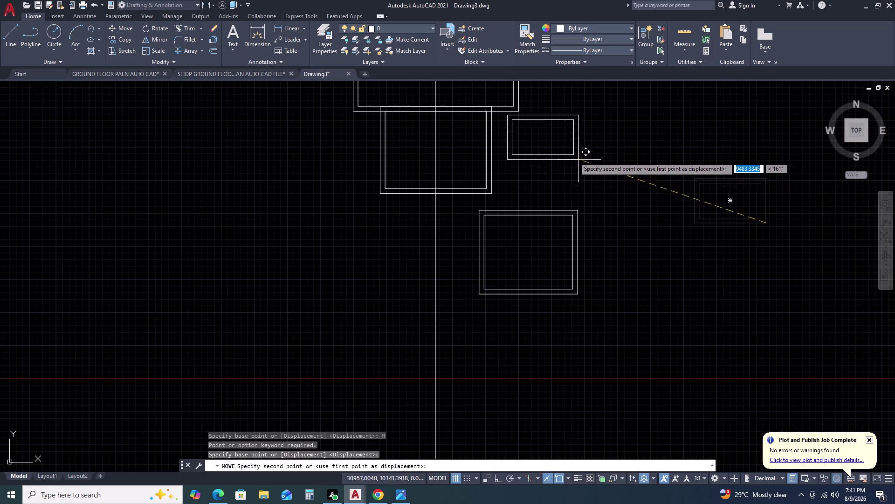
scroll(up, 3)
scroll(down, 3)
scroll(up, 3)
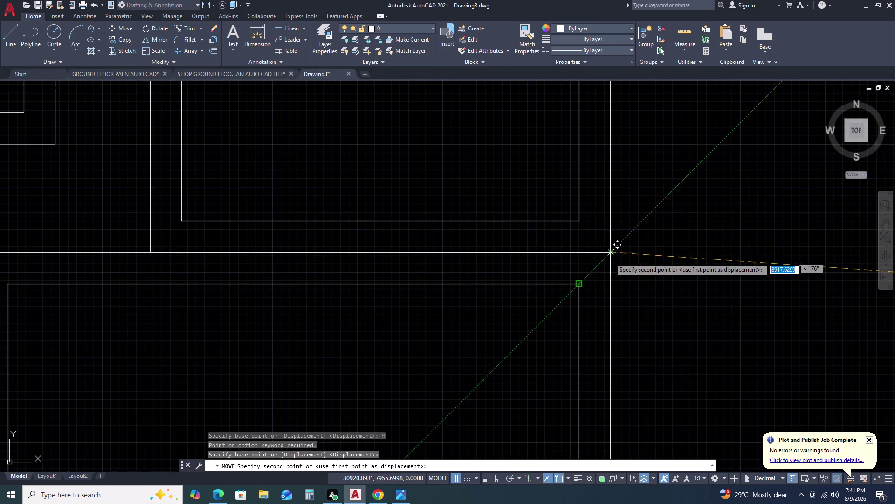
click(610, 285)
scroll(down, 3)
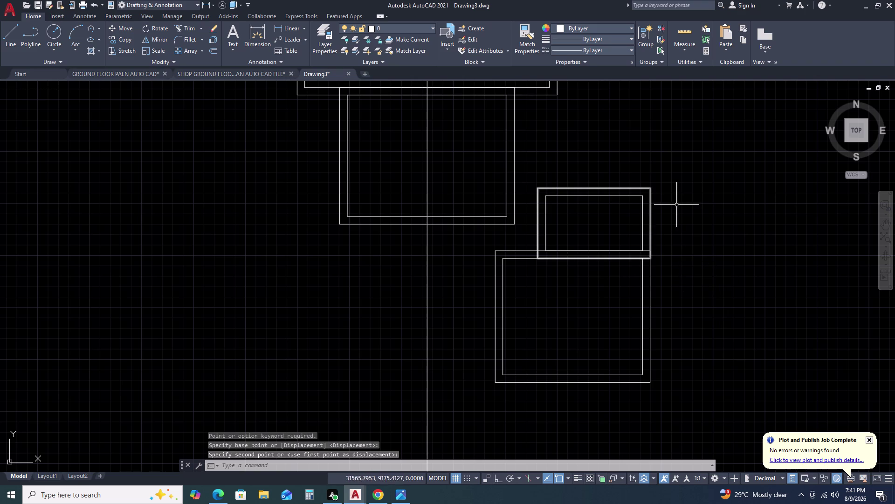
Window-select both stacked rooms and move them beside the first room.
click(684, 194)
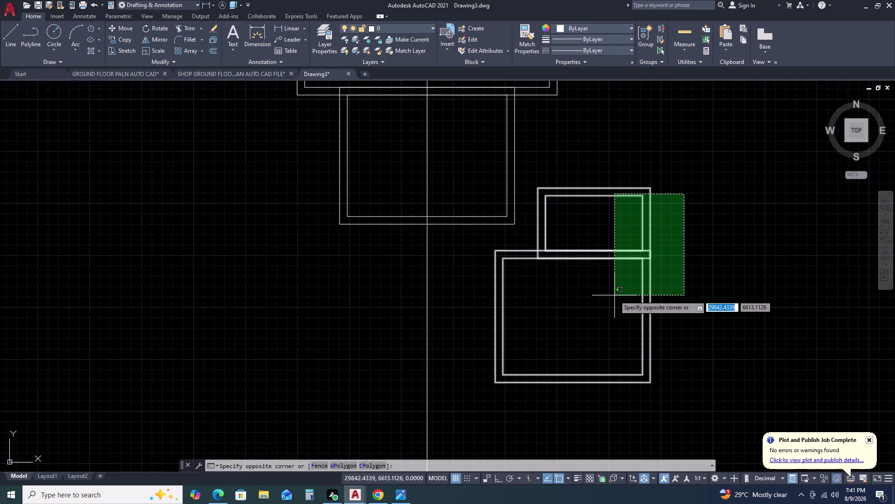
click(615, 295)
key(m)
key(space)
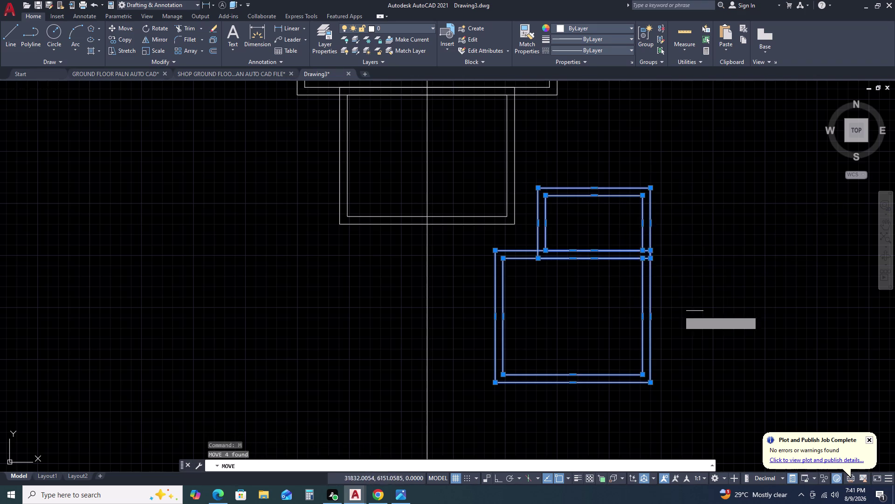
click(495, 383)
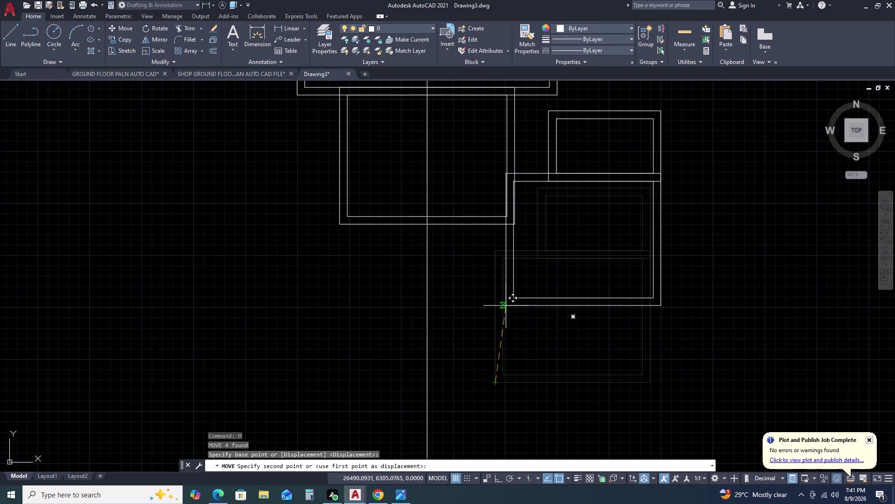
middle_drag(511, 291, 480, 375)
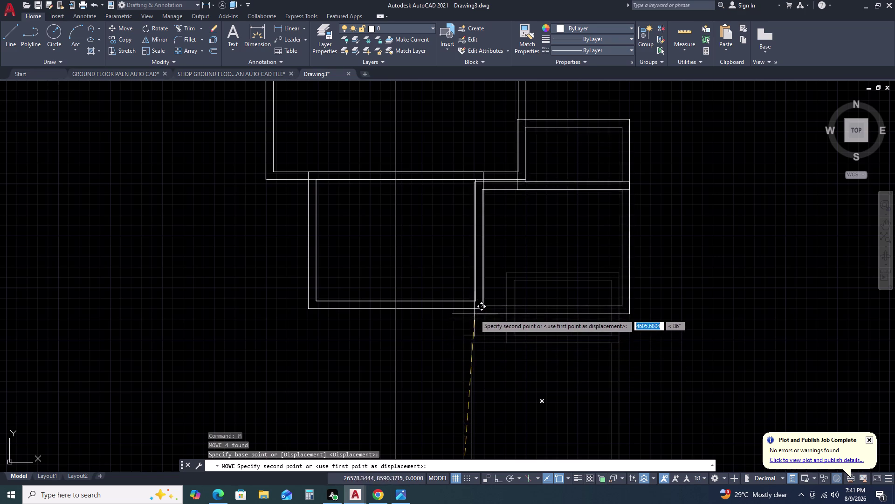
click(504, 348)
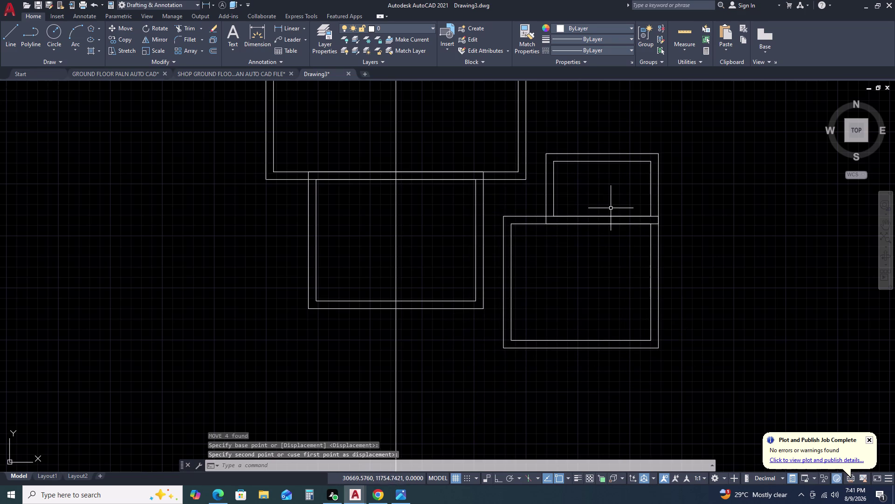
Re-move the stacked rooms, snapping their top-left corner against the first room's right side.
click(611, 208)
double_click(574, 287)
text(M)
key(space)
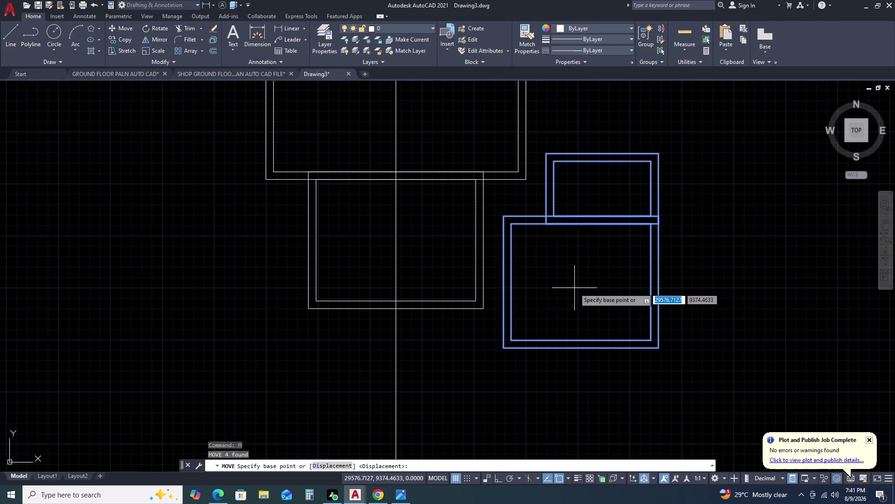
scroll(up, 3)
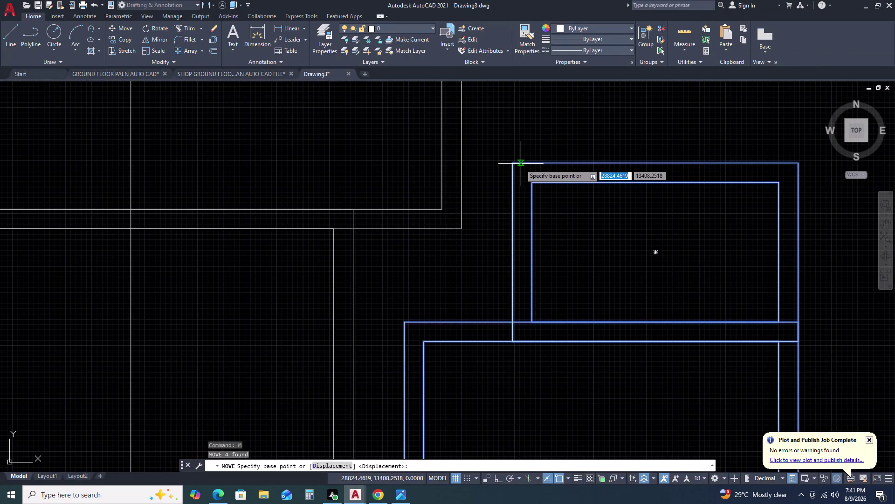
click(515, 163)
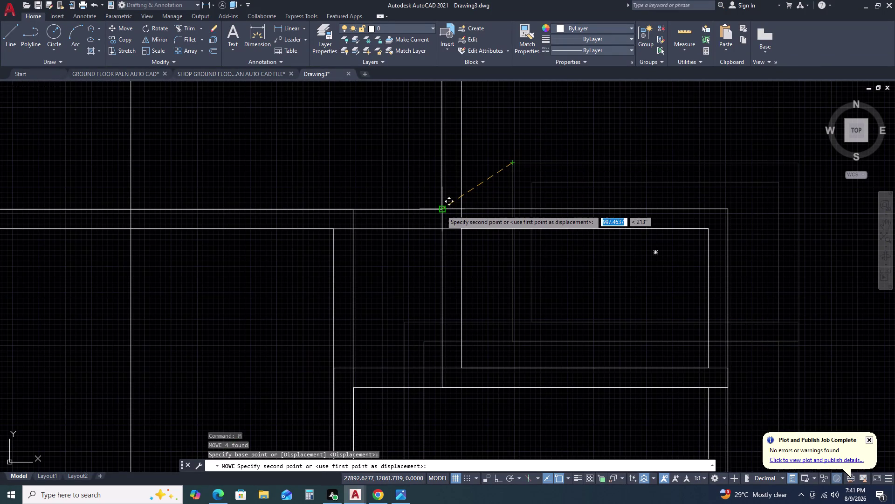
click(441, 208)
scroll(down, 3)
middle_drag(603, 268, 606, 217)
scroll(down, 3)
middle_drag(657, 285, 661, 227)
scroll(down, 3)
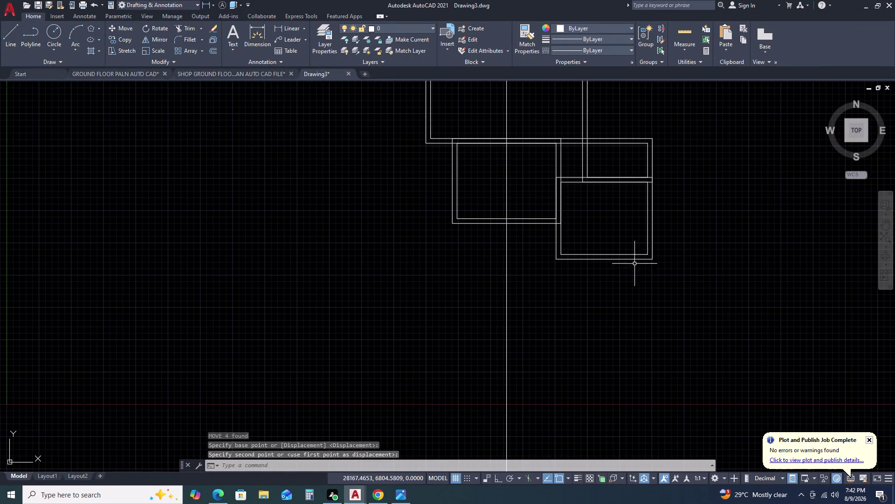
Trim three overlapping wall segments between the stacked rooms with TR.
key(t)
text(R)
key(space)
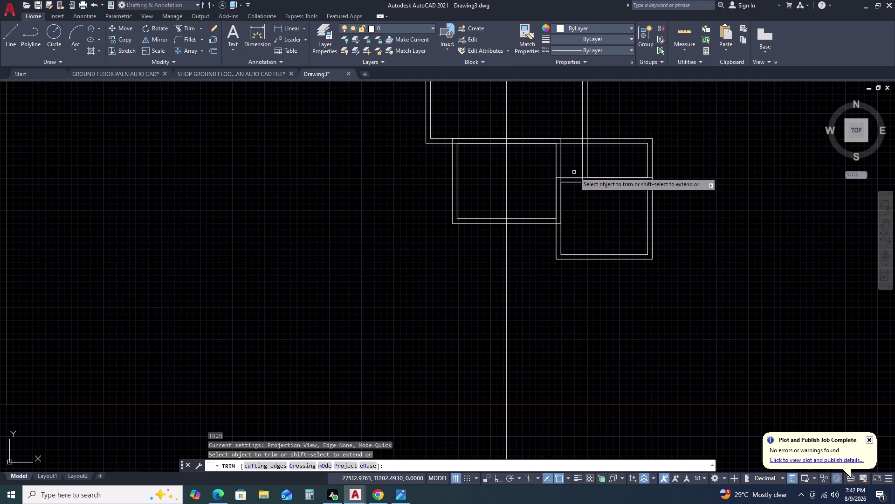
double_click(571, 160)
click(569, 216)
click(571, 125)
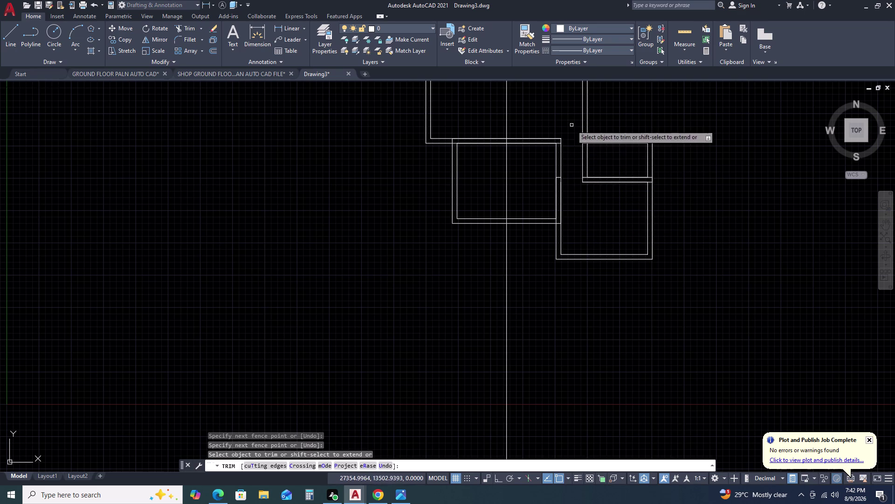
scroll(up, 3)
key(Escape)
click(555, 160)
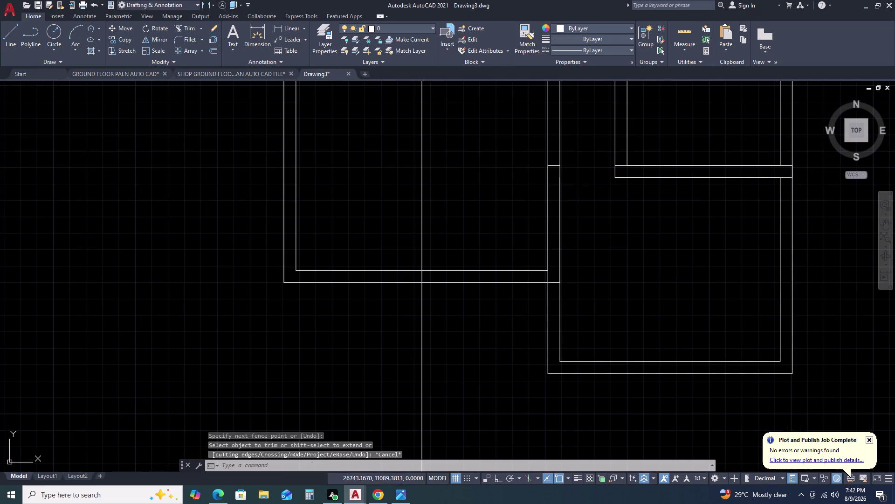
key(Escape)
Trim the remaining overlapping lines where the rooms meet.
text(TR)
key(space)
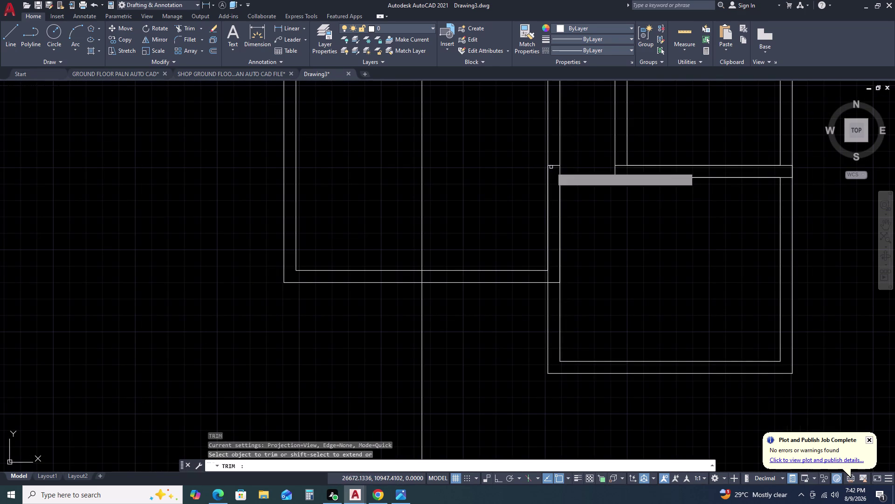
click(553, 159)
double_click(552, 180)
scroll(up, 3)
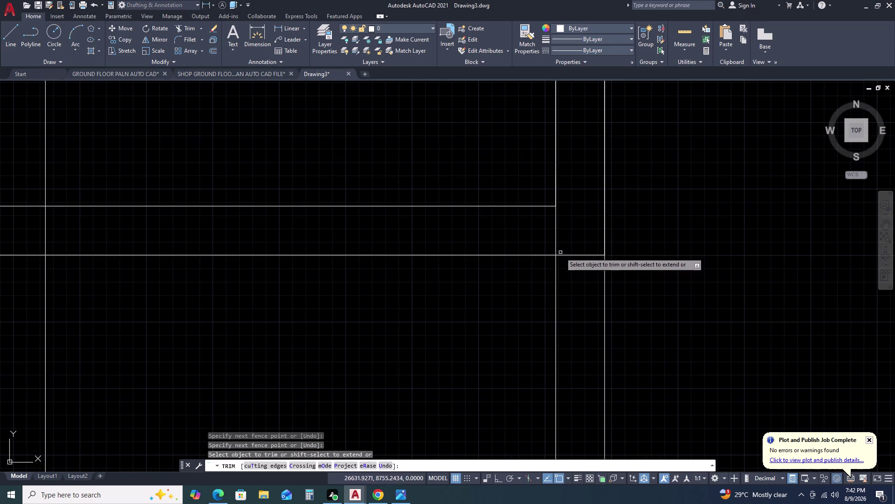
double_click(564, 224)
click(526, 222)
scroll(down, 3)
key(Escape)
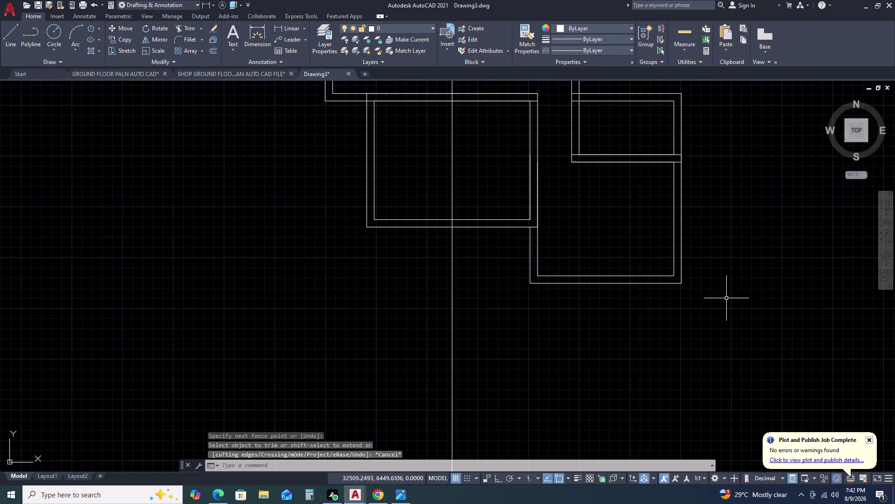
scroll(down, 3)
click(642, 195)
Mirror the stacked rooms across a vertical Ortho mirror line, keeping the originals.
click(741, 294)
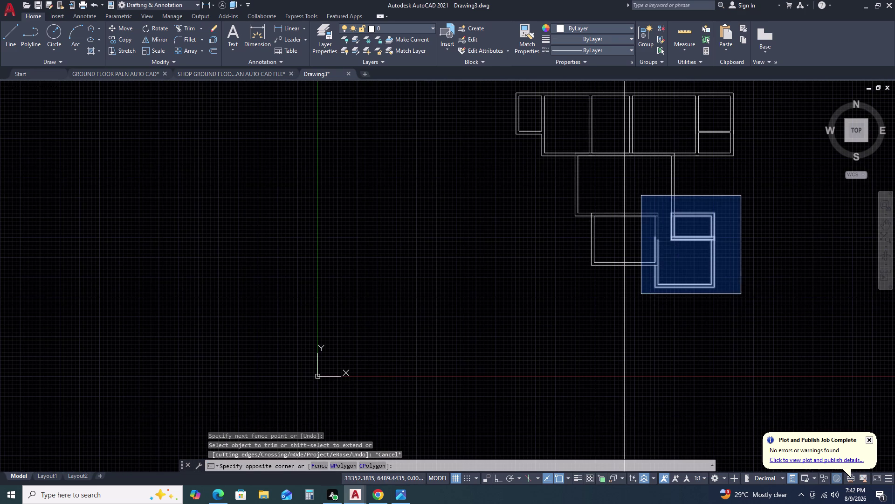
text(MI)
key(space)
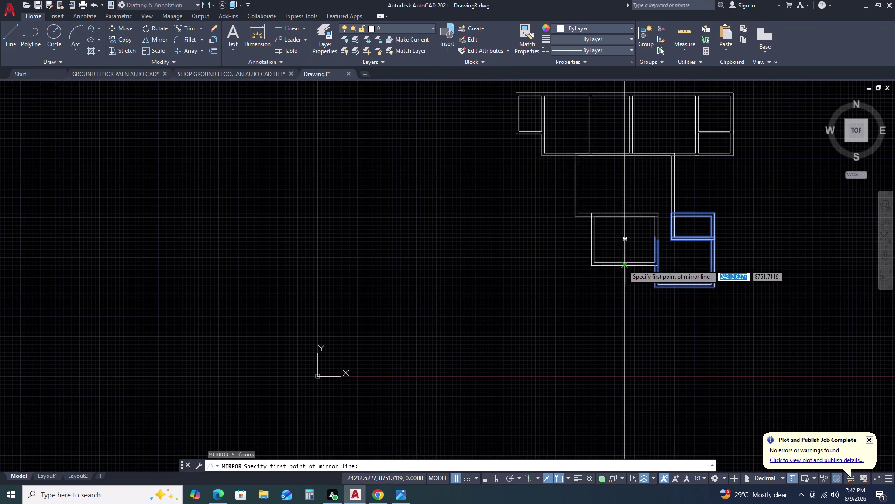
scroll(up, 3)
click(623, 258)
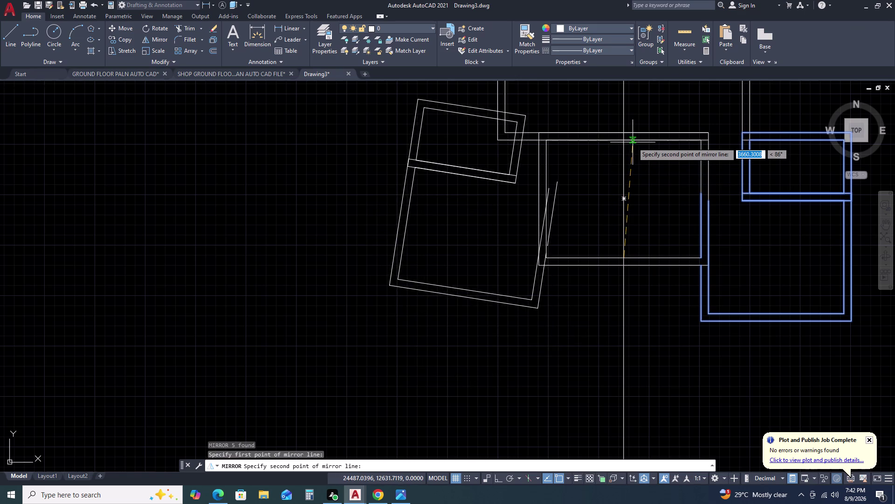
key(F8)
click(633, 113)
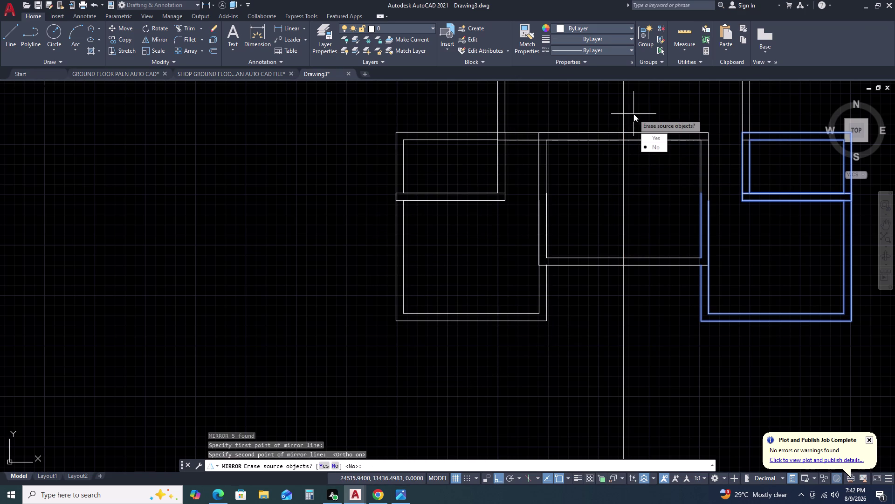
drag(651, 146, 634, 114)
scroll(down, 3)
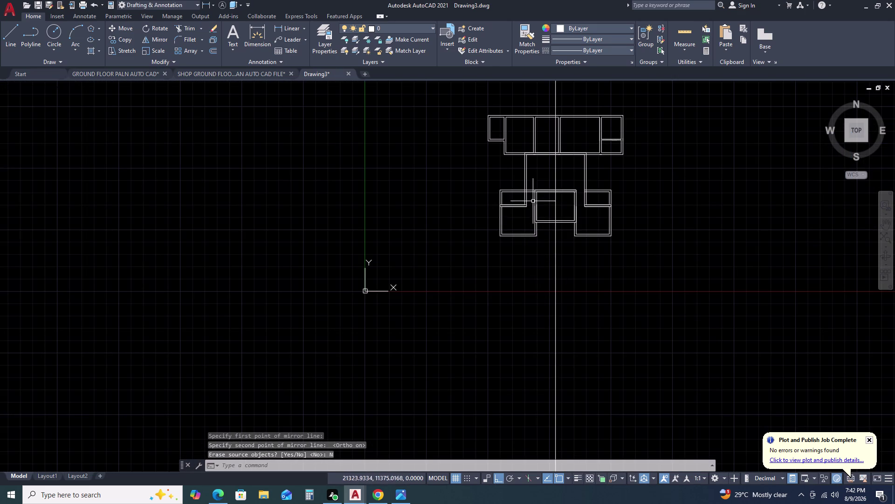
Regenerate the drawing display with REGEN.
key(r)
text(E)
key(space)
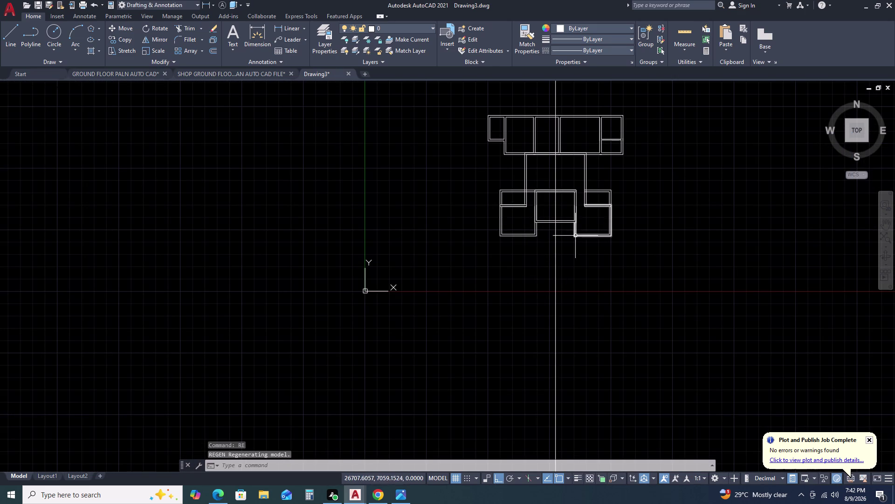
key(Escape)
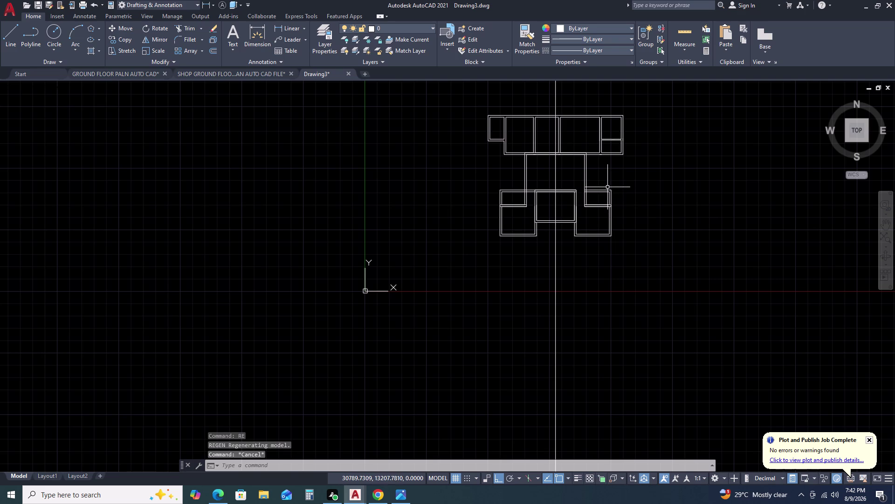
text(L)
key(space)
scroll(up, 3)
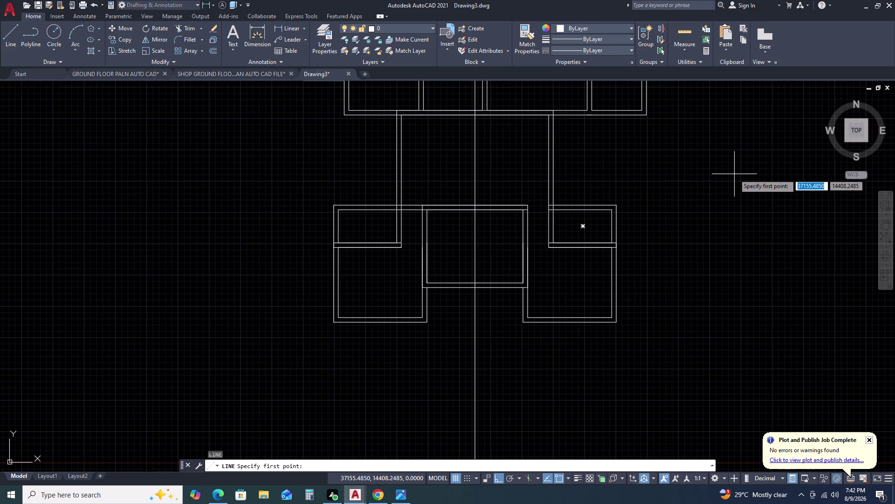
Draw a horizontal line 2400 long.
key(Escape)
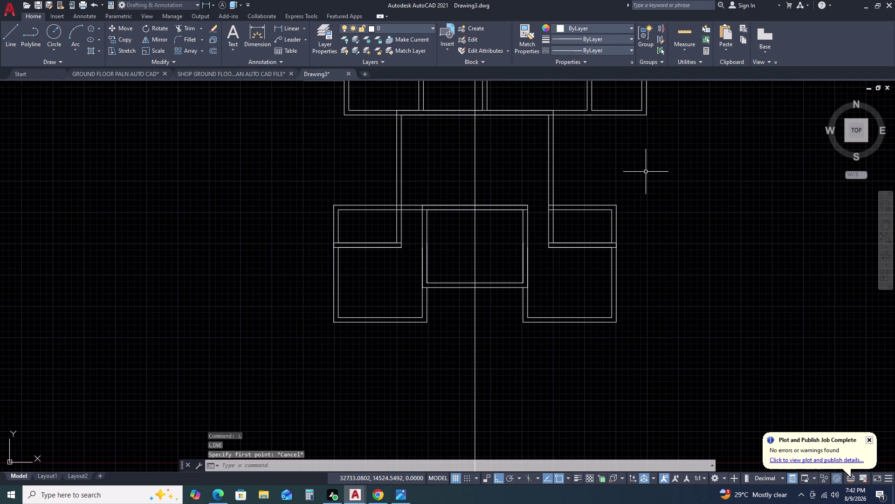
text(L)
key(space)
click(638, 173)
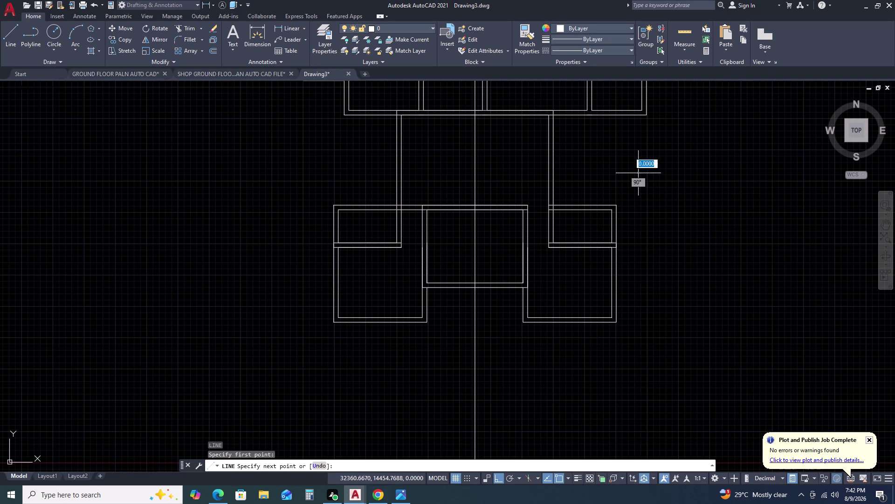
key(2)
key(BackSpace)
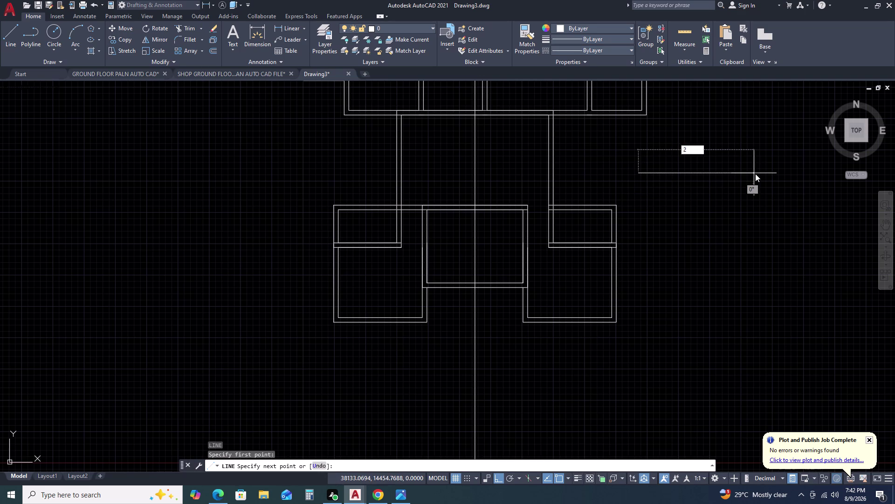
key(3)
key(BackSpace)
text(24)
text(00)
key(space)
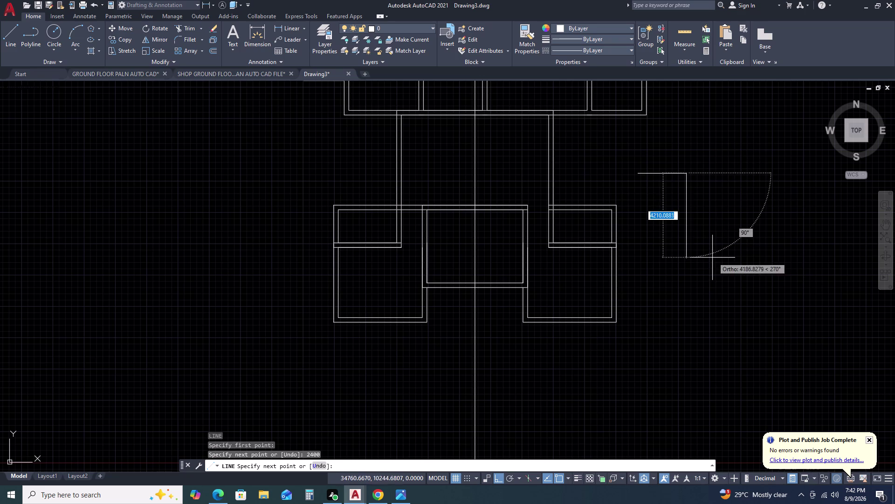
key(Escape)
Rotate the 2400 line 90° to vertical.
click(694, 160)
click(674, 197)
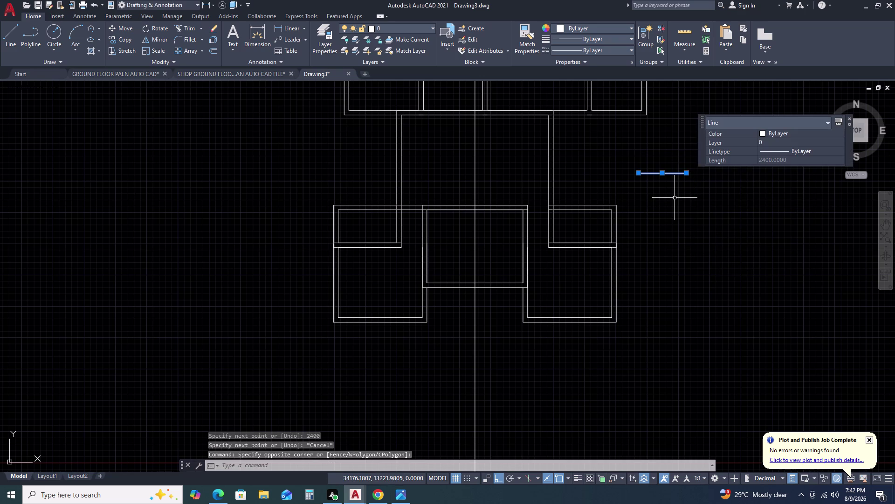
text(RO)
key(space)
click(675, 199)
click(683, 251)
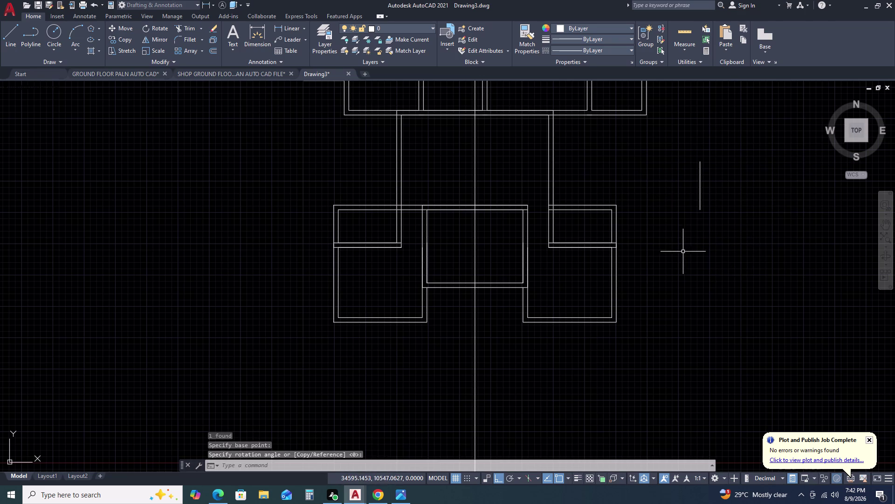
click(713, 191)
click(688, 211)
text(O)
key(space)
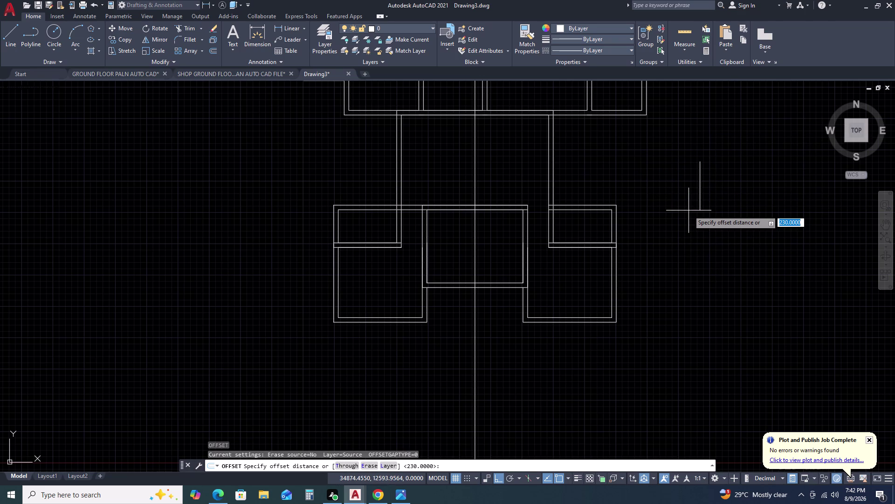
key(Escape)
Copy the vertical line as an array of 6 spaced 300 apart.
click(708, 181)
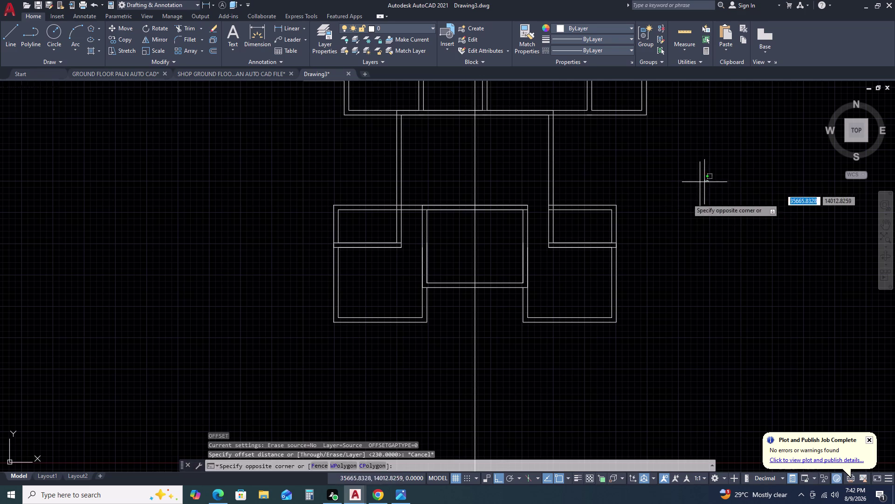
click(686, 200)
text(CO)
key(space)
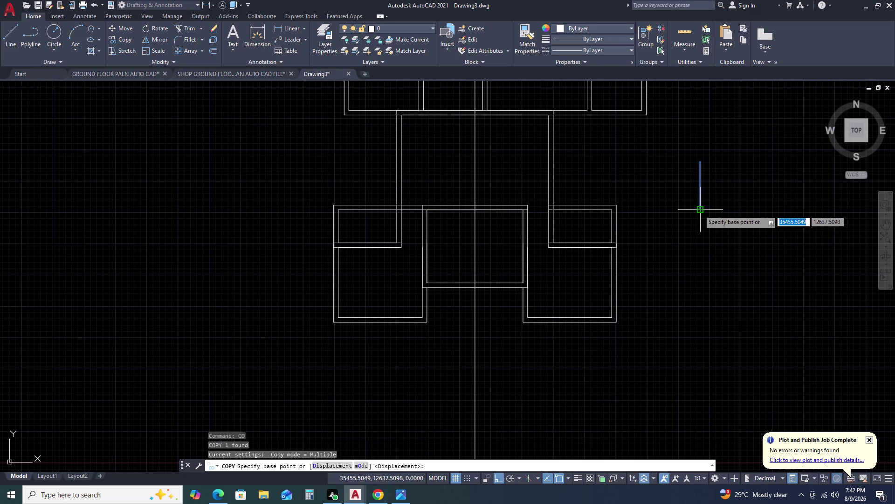
click(701, 209)
text(AR)
key(space)
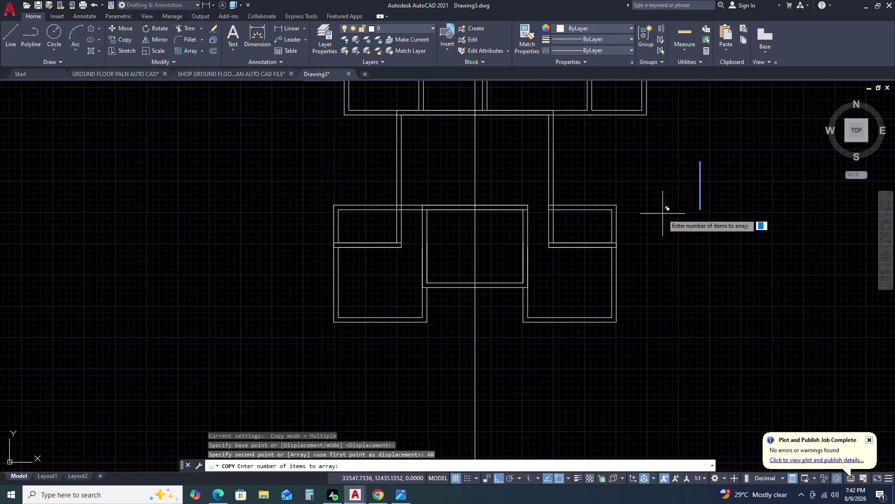
text(6)
key(space)
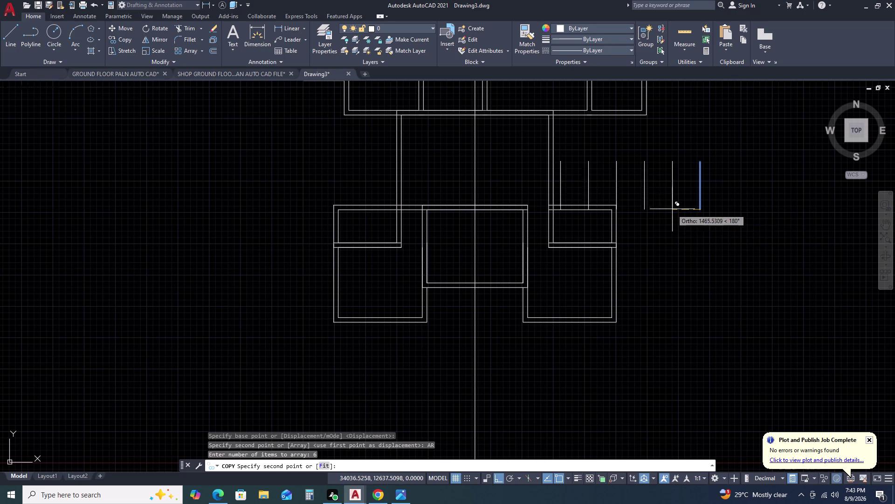
text(30)
text(0)
key(space)
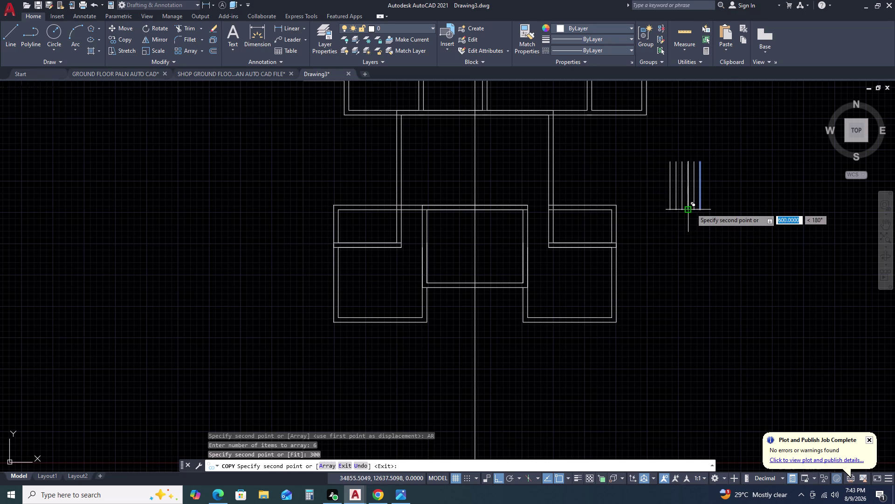
key(Escape)
Move the six vertical lines to sit above the right-hand room.
click(723, 178)
click(631, 189)
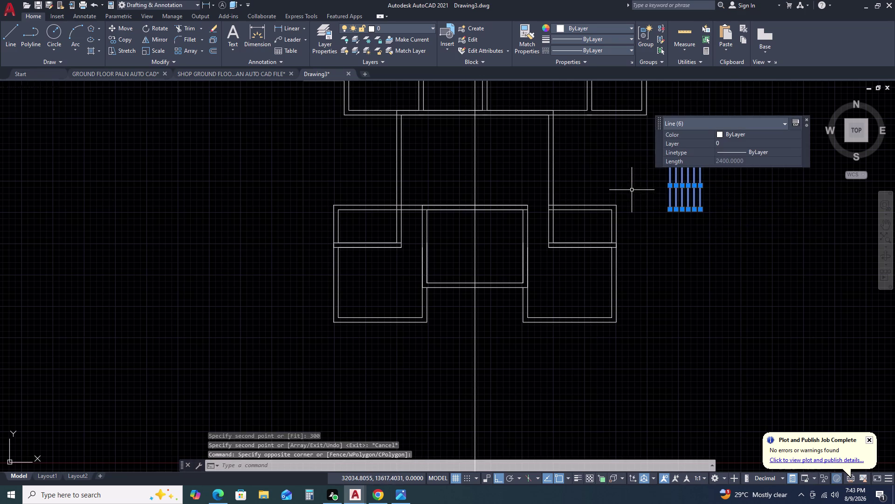
text(M)
key(space)
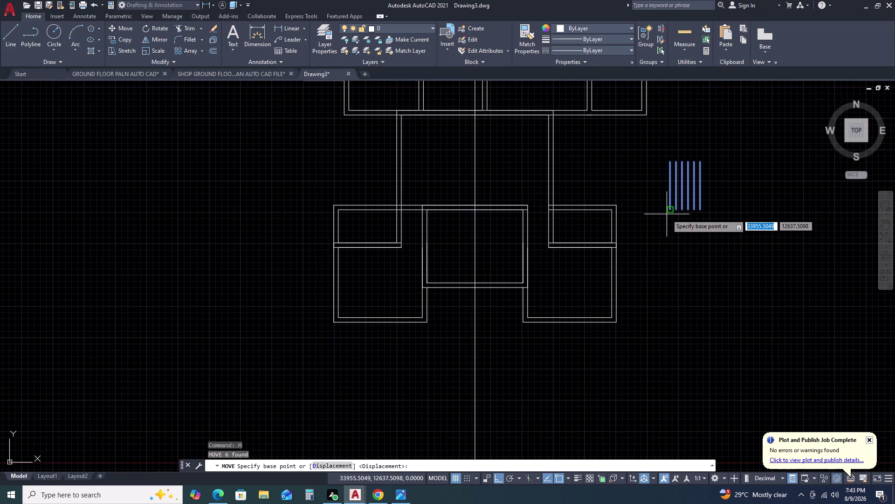
scroll(up, 3)
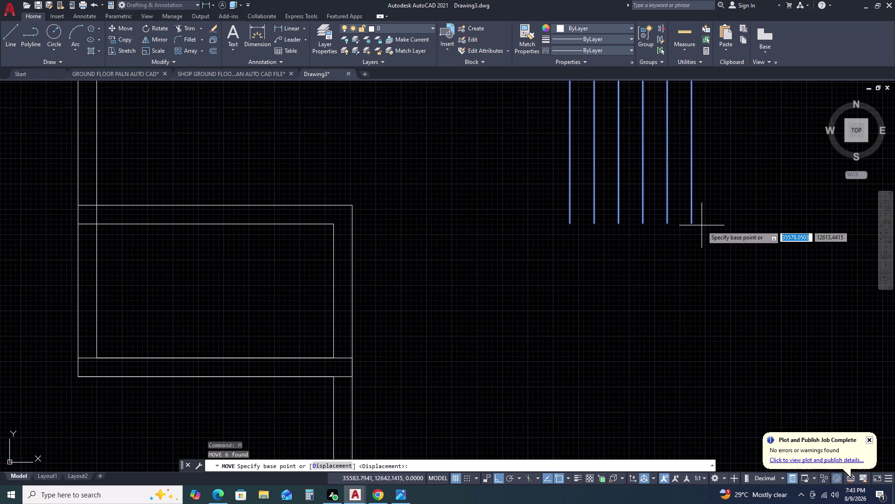
click(690, 222)
scroll(down, 3)
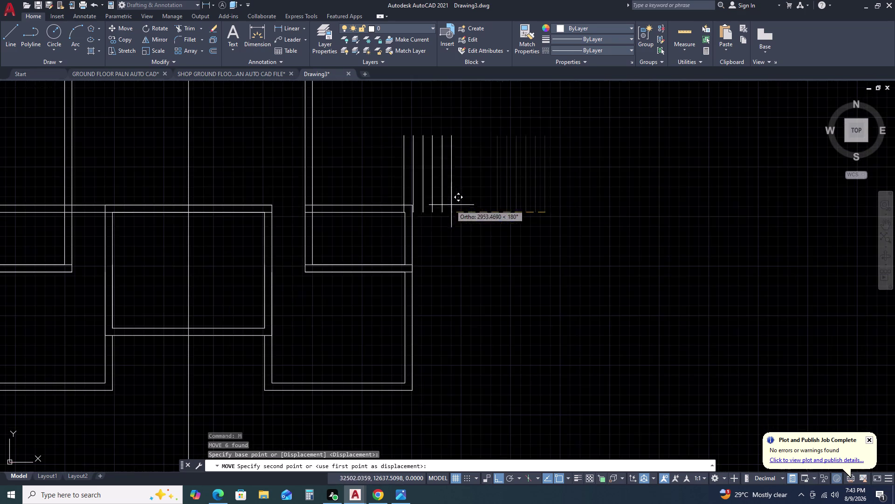
scroll(up, 3)
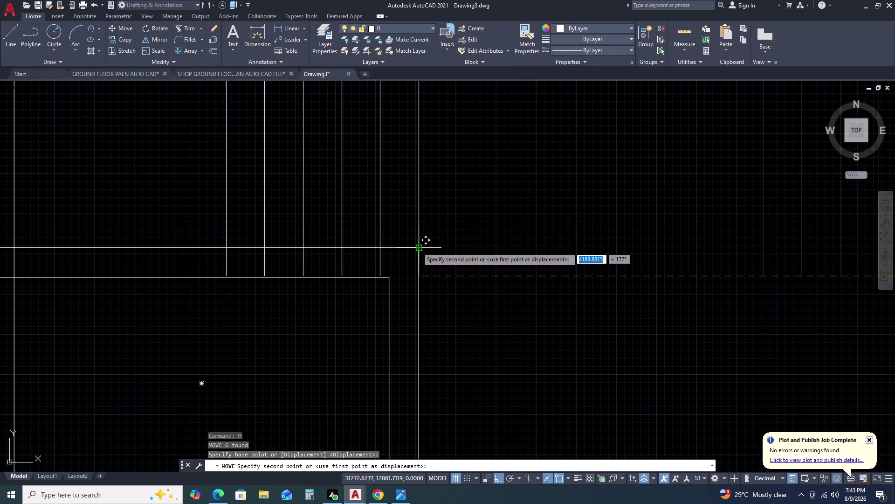
click(417, 247)
scroll(down, 3)
middle_click(483, 211)
middle_drag(586, 228, 601, 228)
scroll(down, 3)
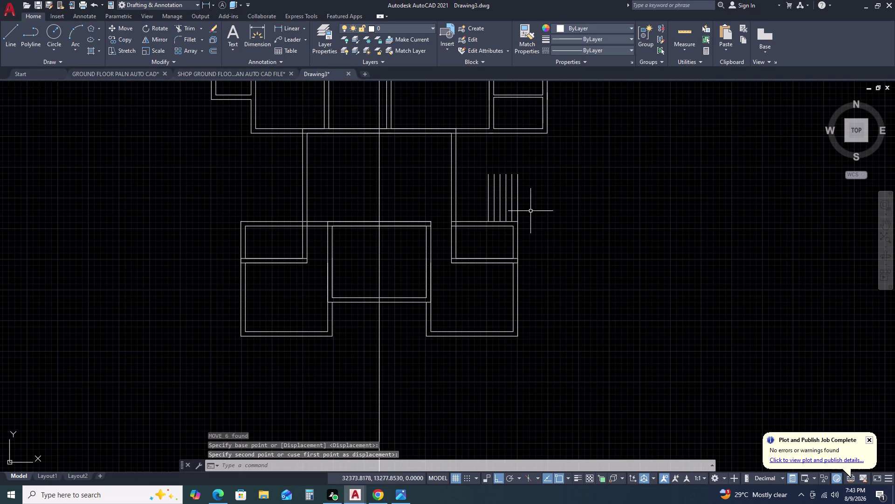
Draw a horizontal guide line from the wall and centre the six stair lines on it.
text(L)
key(space)
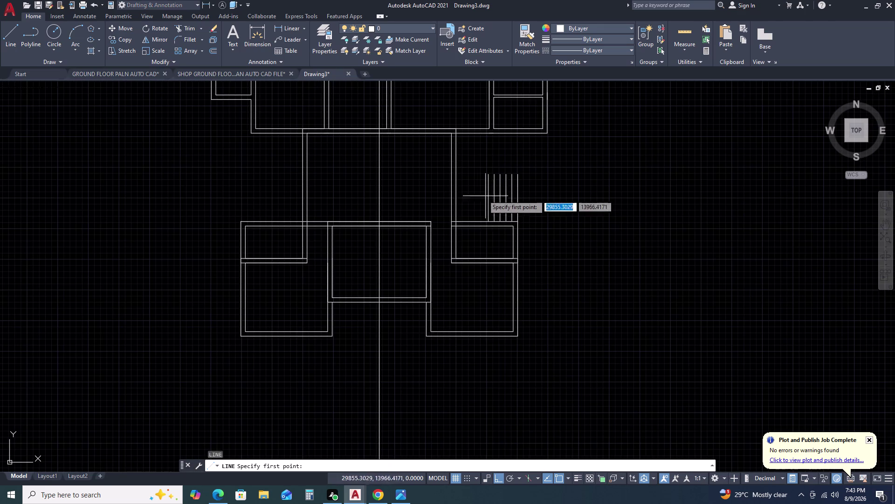
double_click(457, 180)
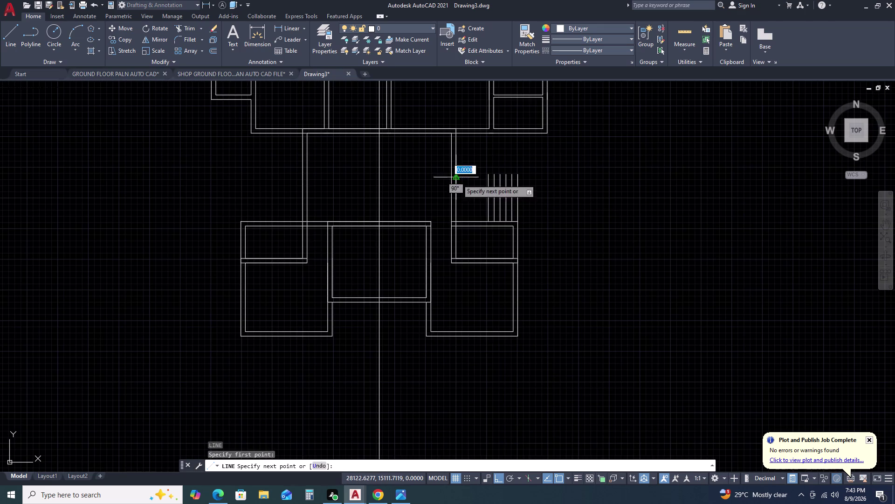
double_click(637, 174)
key(Escape)
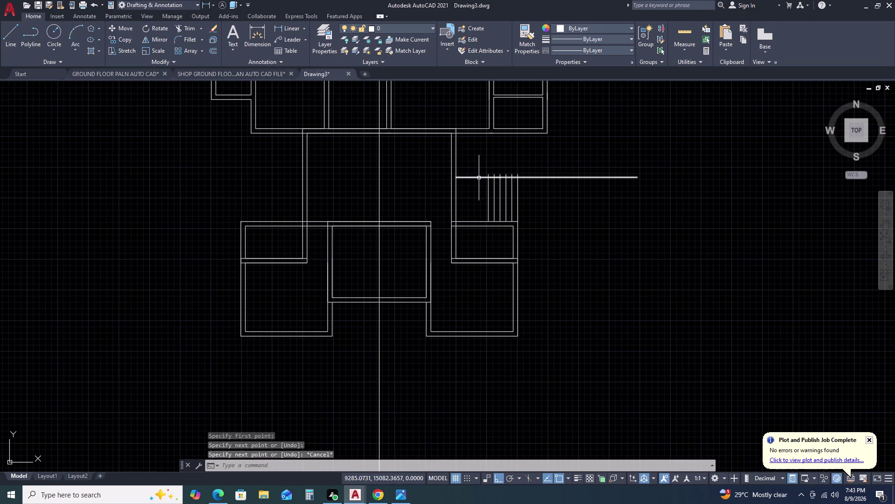
click(478, 167)
click(542, 230)
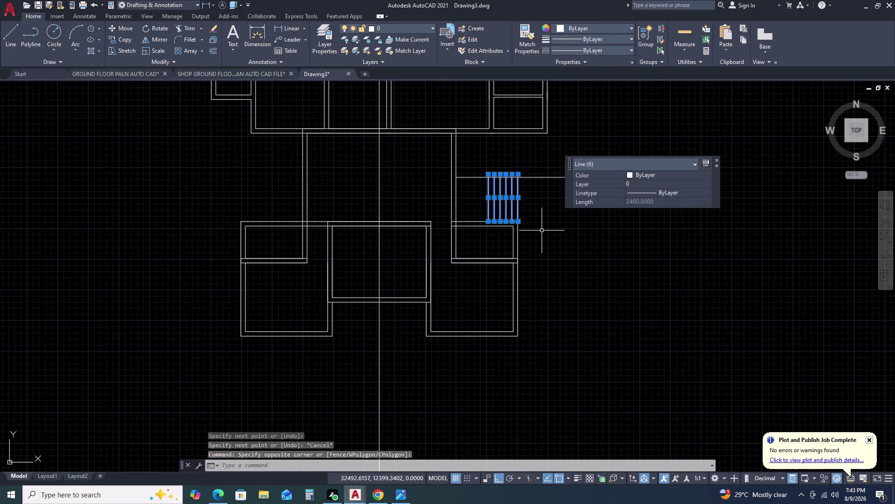
text(M)
key(space)
click(488, 201)
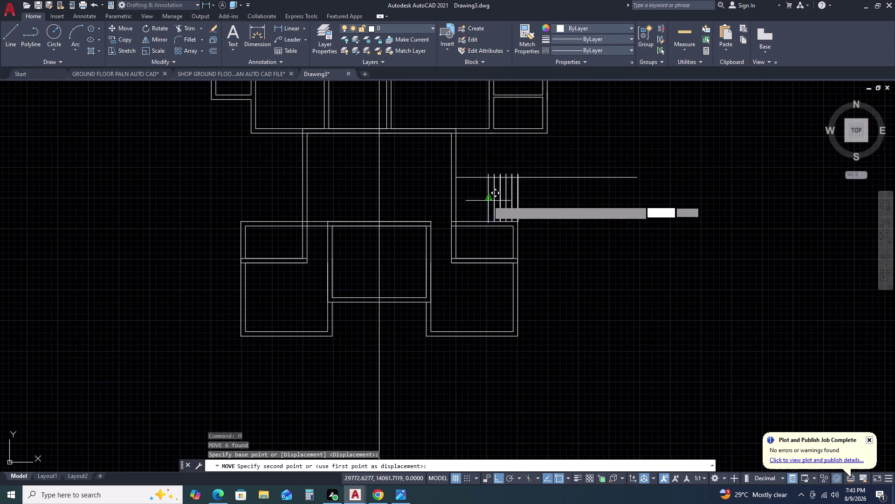
click(487, 179)
key(Escape)
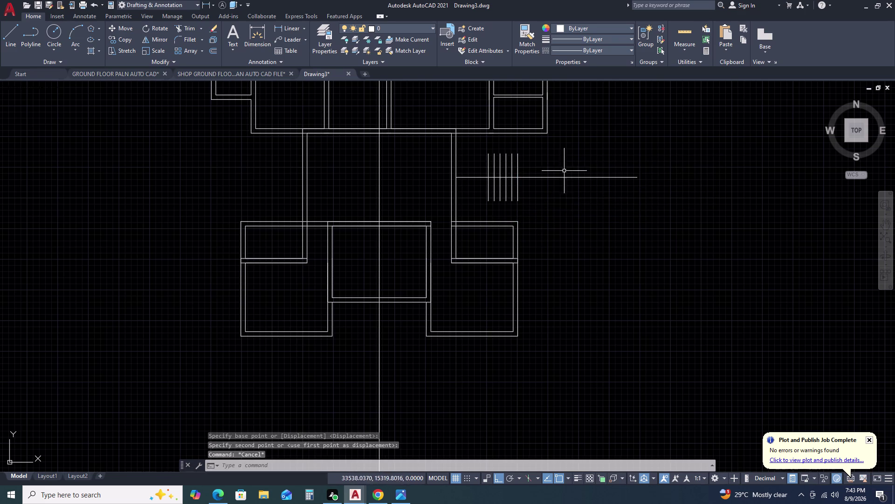
Delete the horizontal guide line after centring the stairs.
click(570, 164)
click(550, 200)
key(Delete)
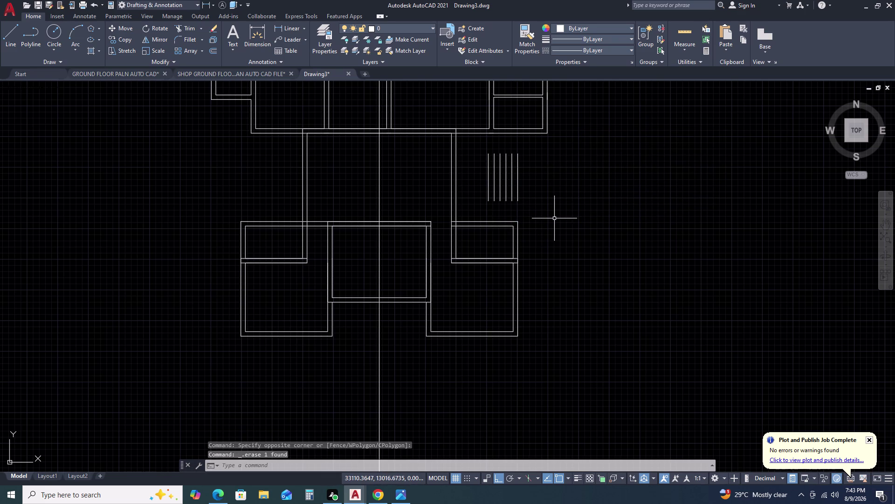
text(L)
key(space)
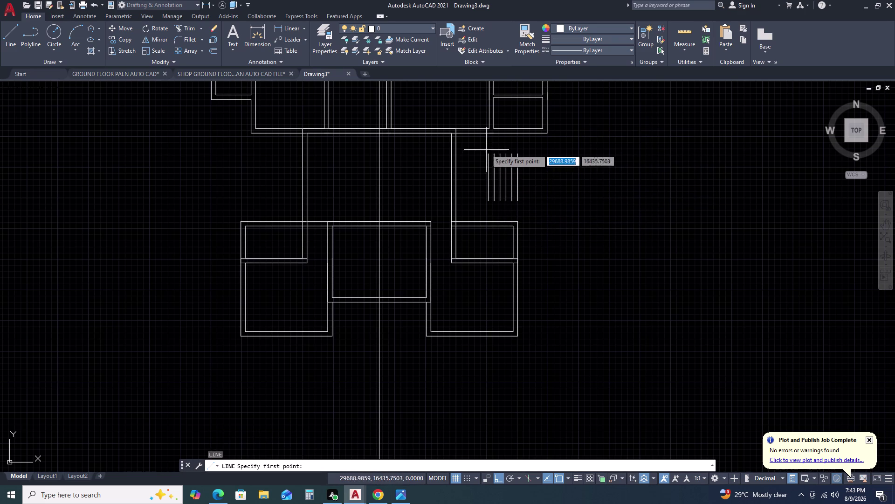
click(488, 134)
key(Escape)
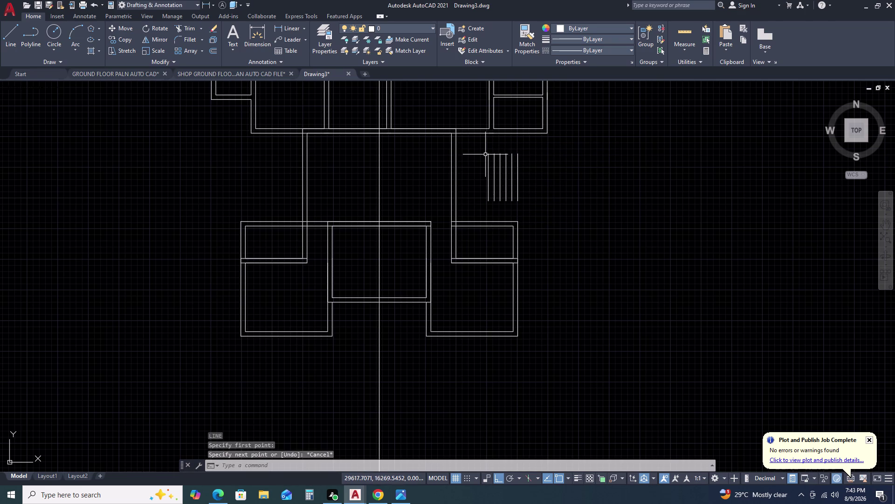
Extend two stair tread lines up to the wall with EX.
text(EX)
key(space)
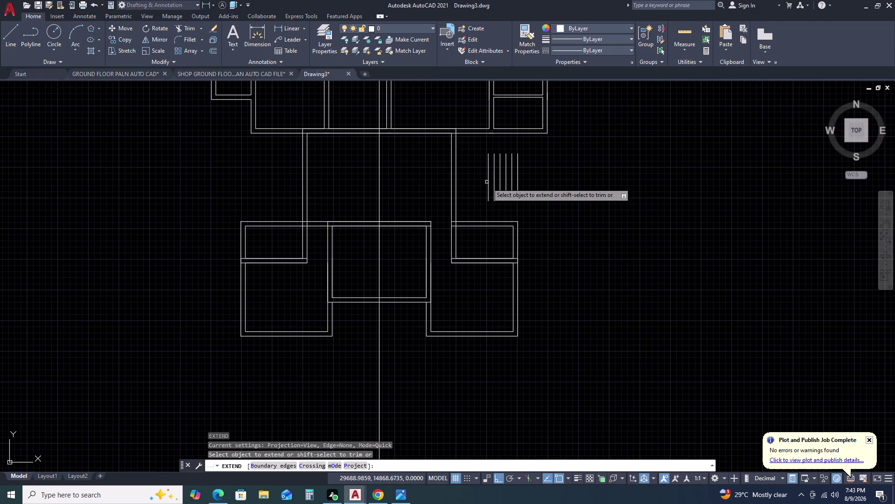
click(490, 191)
click(487, 173)
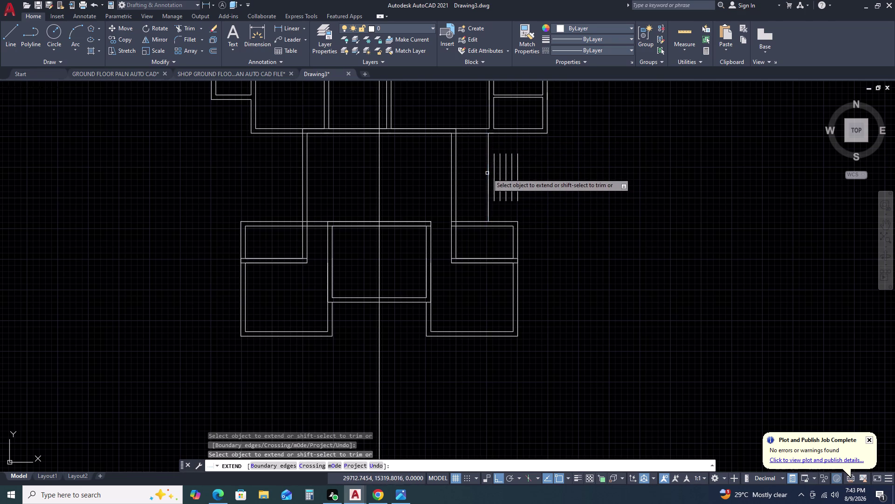
key(Escape)
Draw horizontal lines closing the stair top and bottom, then pan out over the plan.
key(l)
key(space)
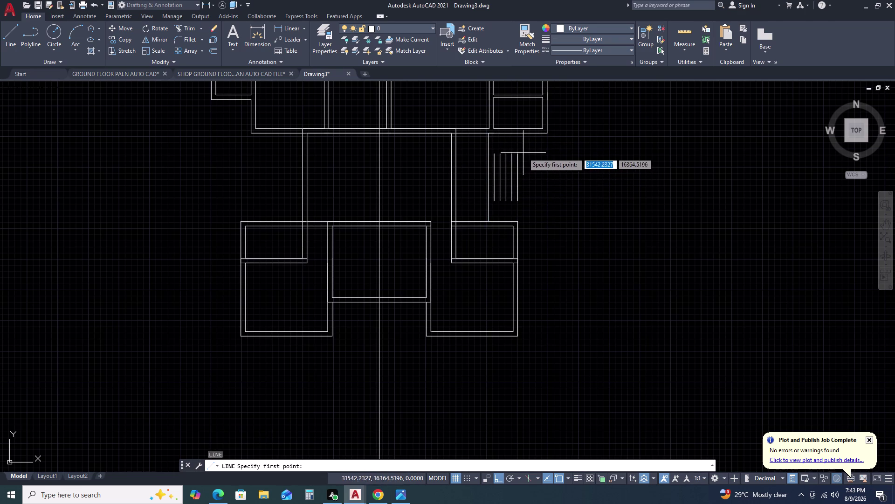
click(519, 153)
click(489, 154)
key(Escape)
key(space)
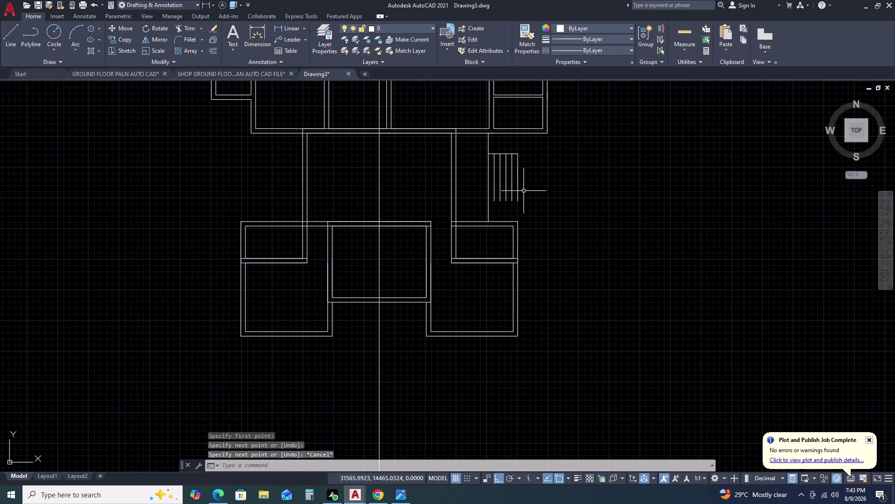
click(520, 202)
click(490, 203)
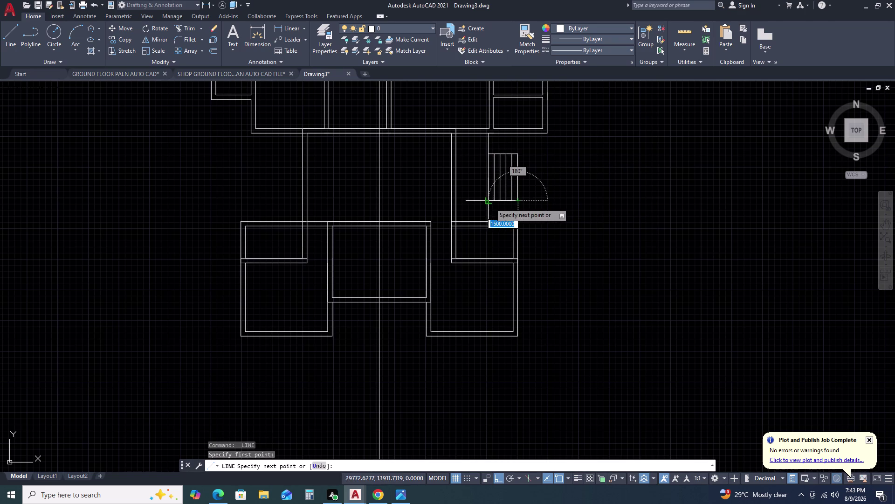
key(Escape)
scroll(up, 3)
scroll(down, 3)
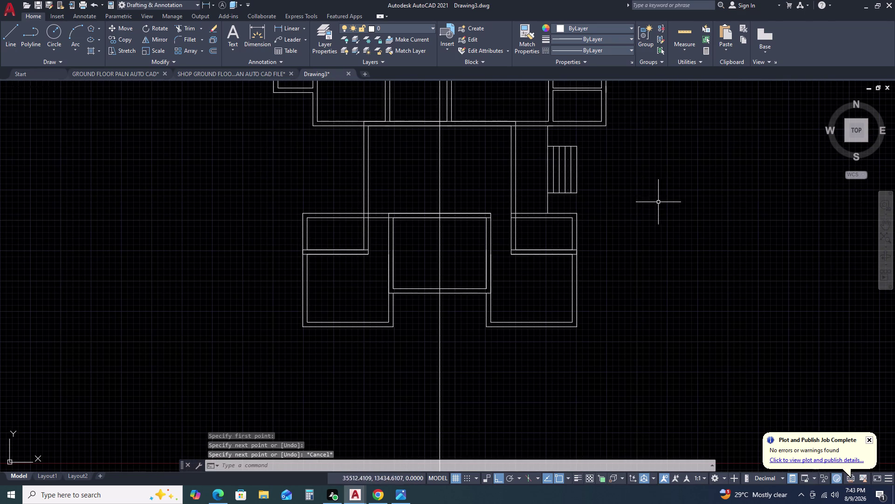
scroll(down, 3)
middle_drag(659, 204, 575, 202)
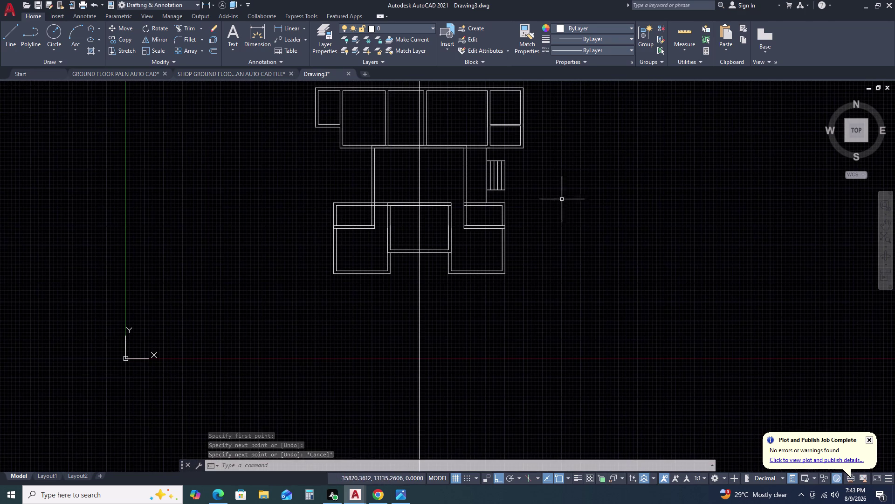
Insert the Door - Imperial sample from Tool Palettes right of the plan and select it.
text(TP)
key(space)
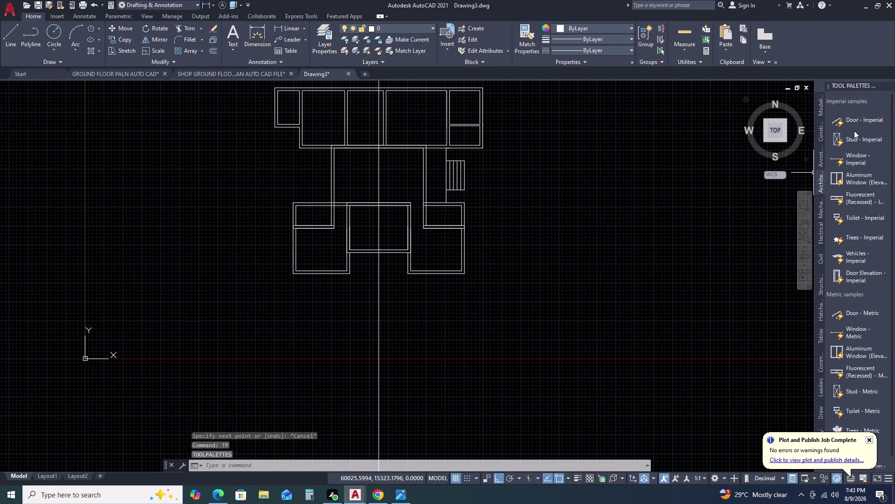
click(859, 120)
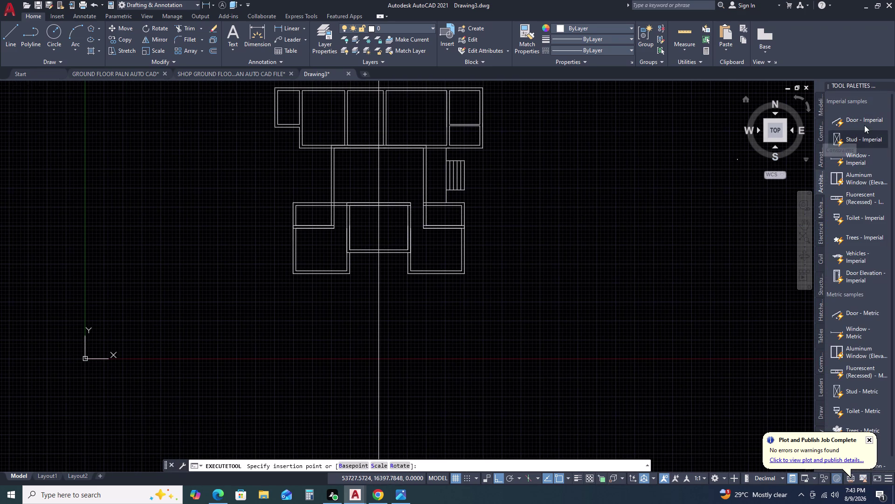
click(590, 202)
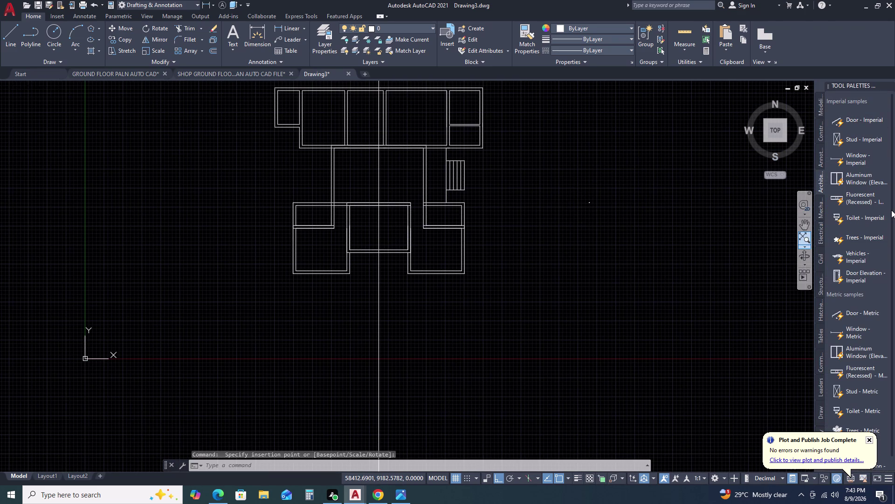
click(859, 163)
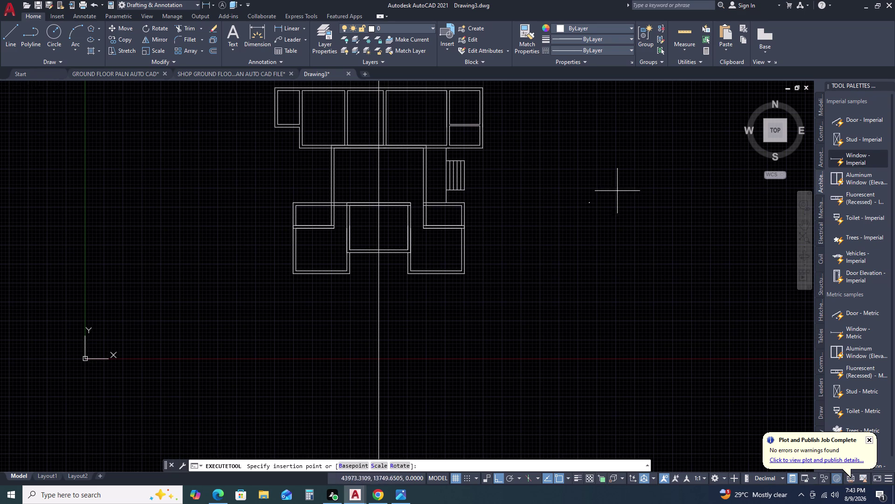
click(592, 156)
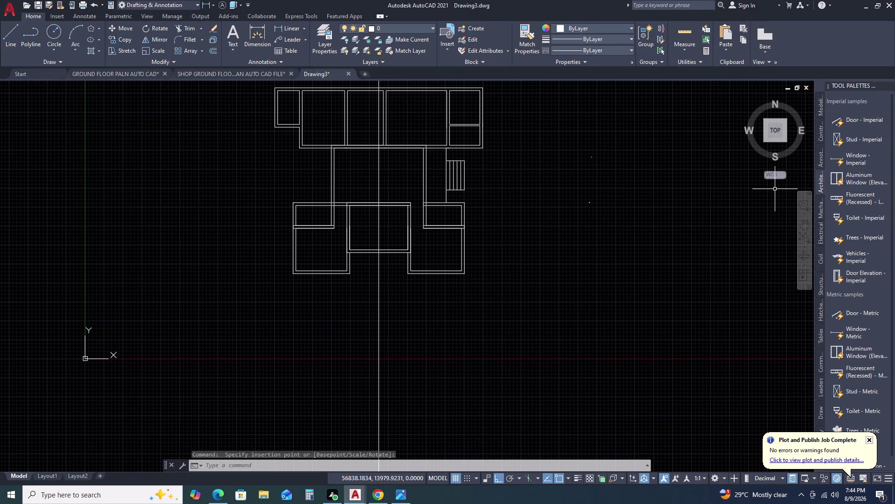
click(892, 86)
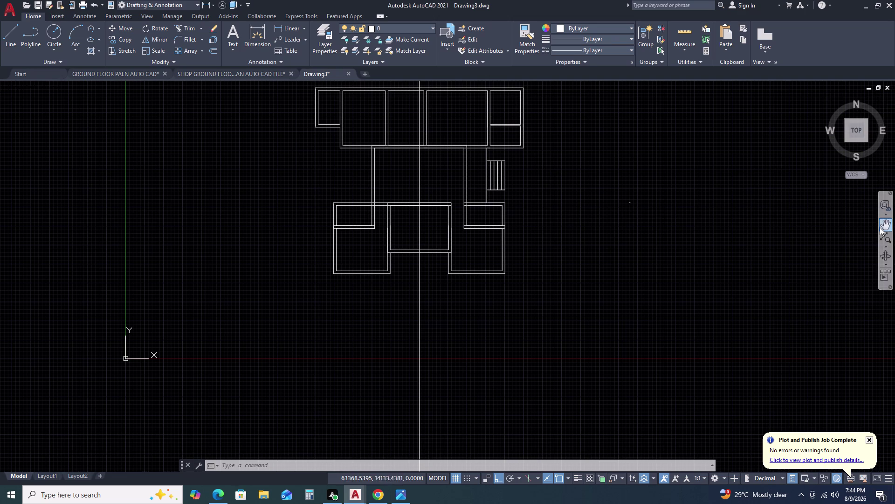
click(671, 189)
click(611, 224)
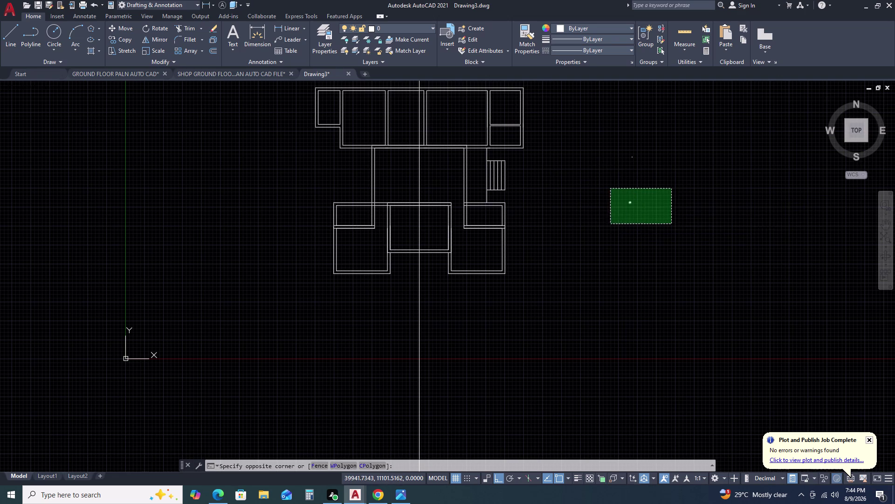
Enlarge the selected sample door with SCALE.
text(SC)
key(space)
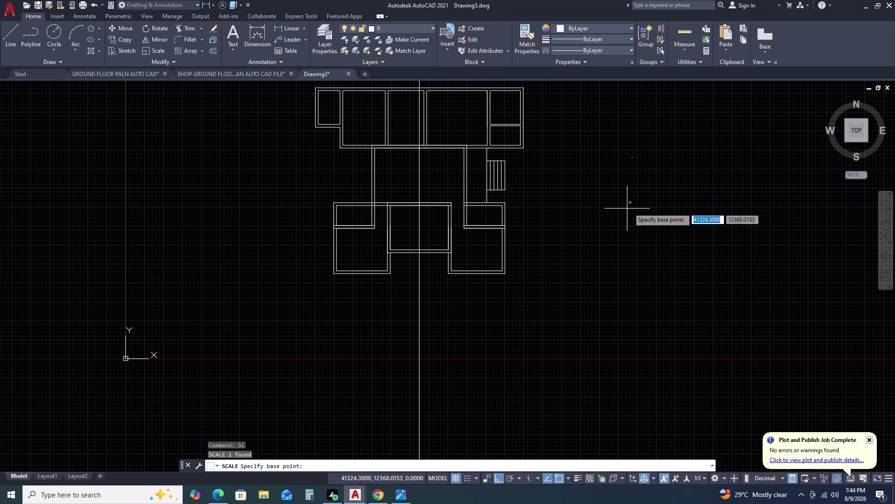
click(631, 205)
click(622, 232)
Set the door's opening angle to Open 90°.
click(633, 171)
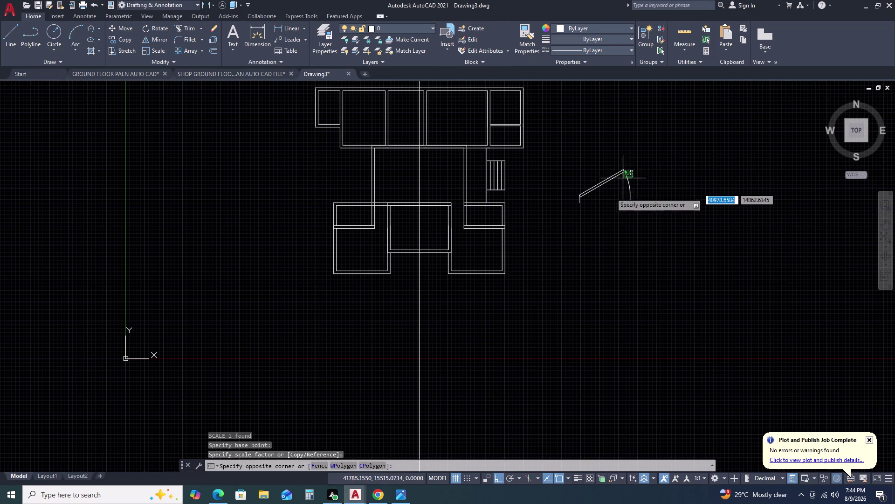
click(609, 195)
click(574, 178)
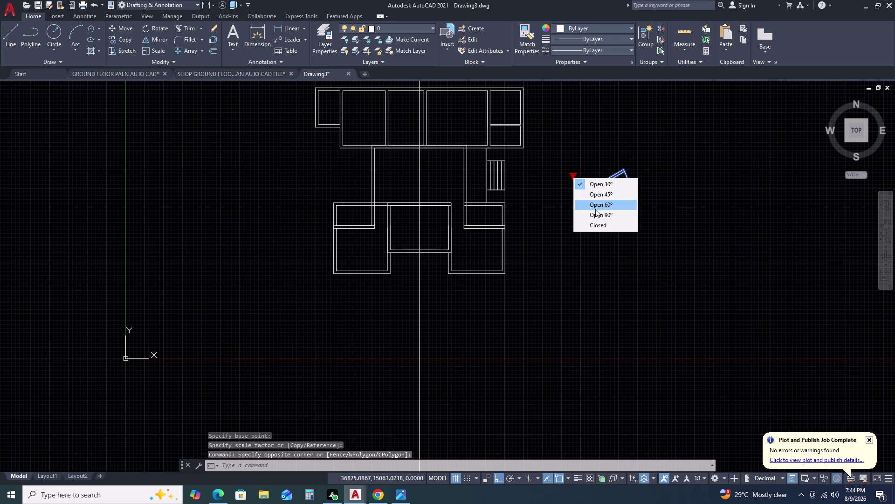
click(605, 215)
key(Escape)
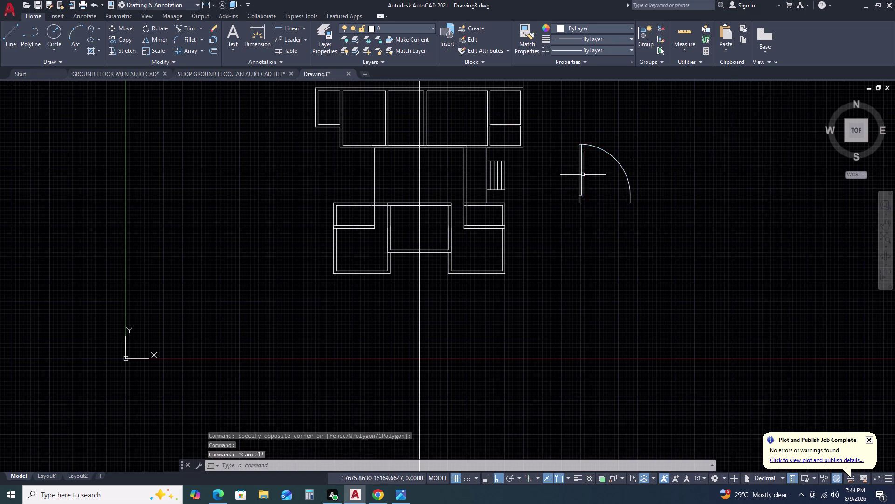
Rescale the door by Reference from its hinge corner to a 1000 width.
click(601, 133)
click(582, 160)
text(SC)
key(space)
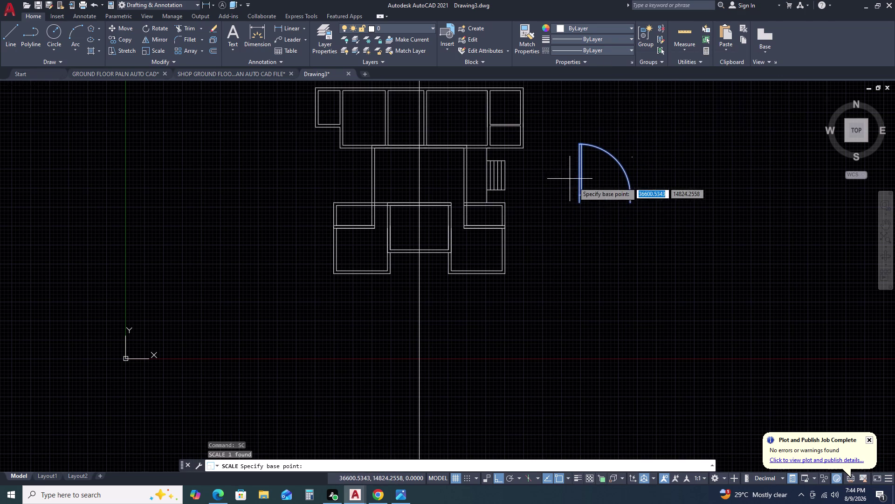
click(630, 205)
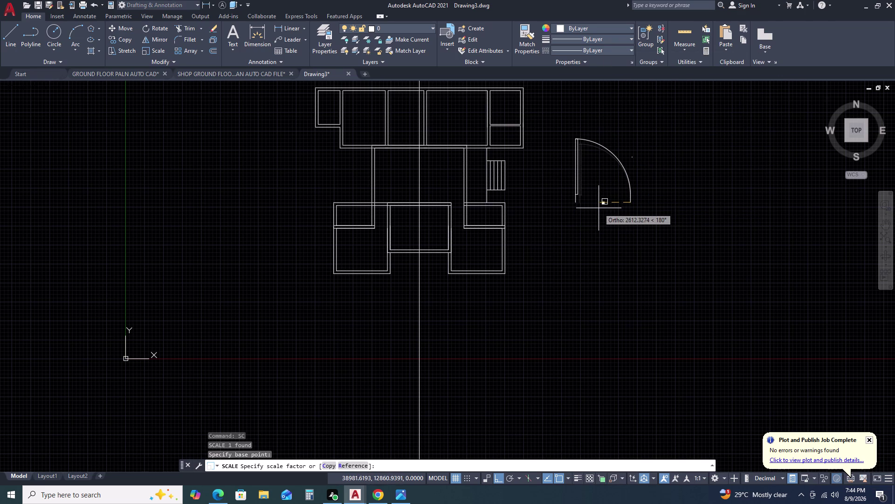
text(R)
key(space)
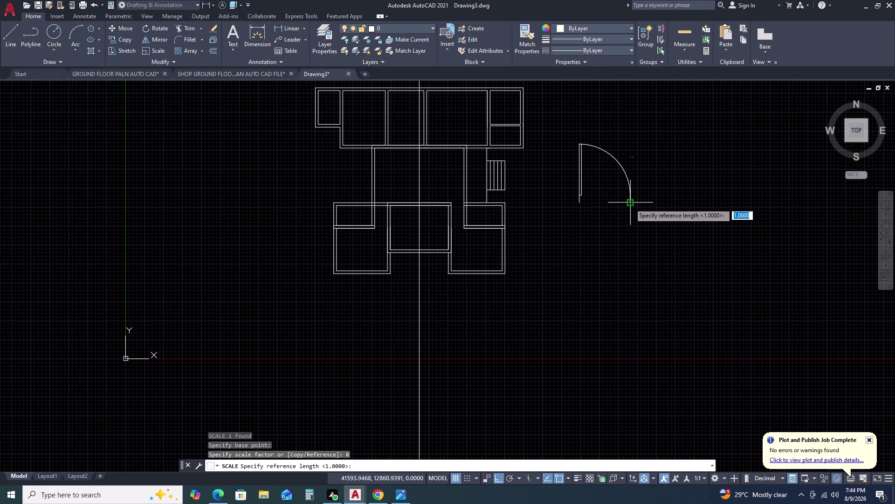
click(630, 204)
click(579, 204)
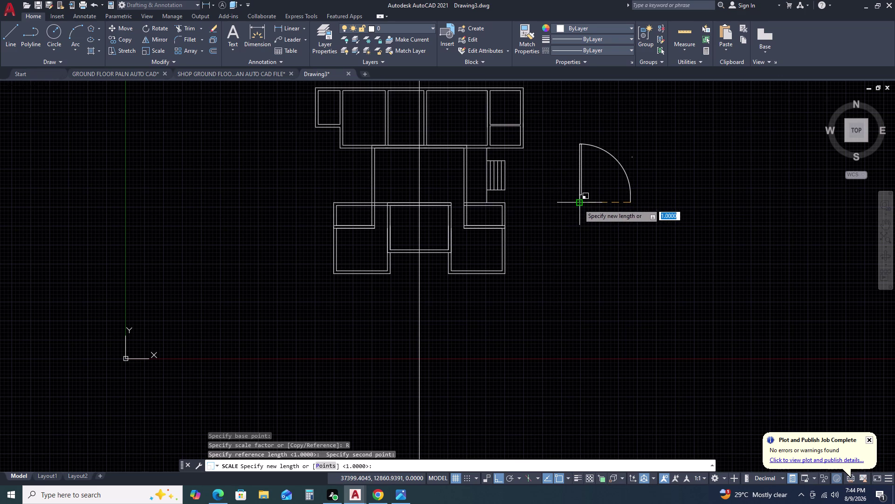
key(1)
key(0)
key(0)
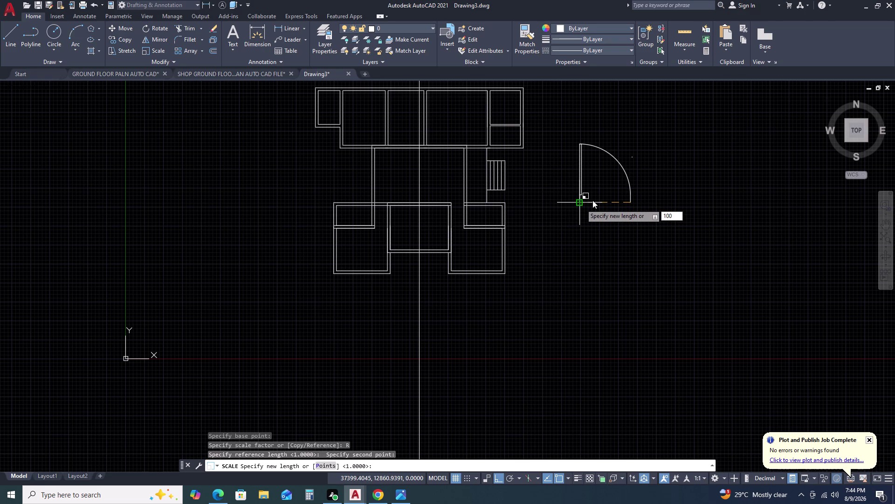
key(0)
key(space)
click(654, 184)
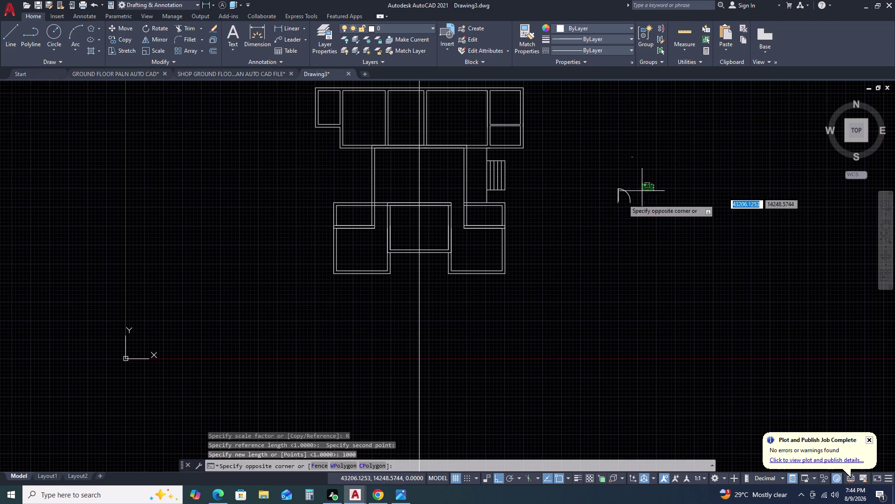
click(599, 206)
Mirror the door about a vertical line at its hinge, keeping the original.
text(MI)
key(space)
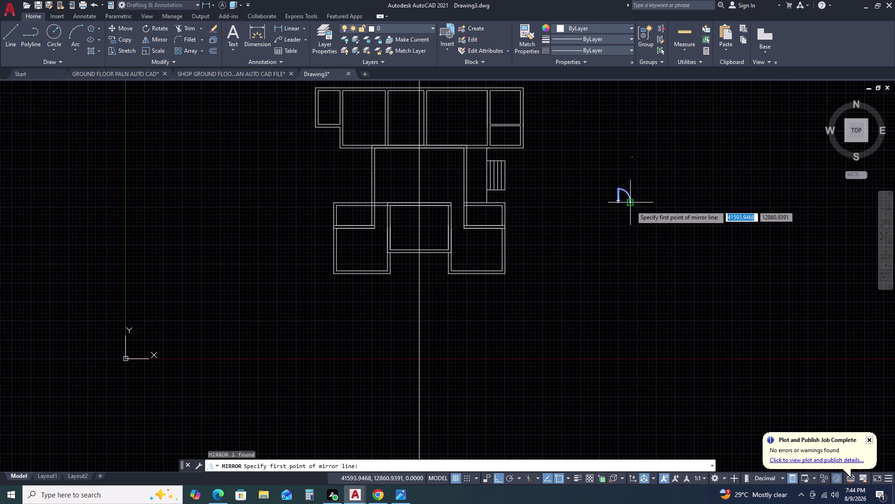
click(630, 205)
click(632, 175)
click(647, 208)
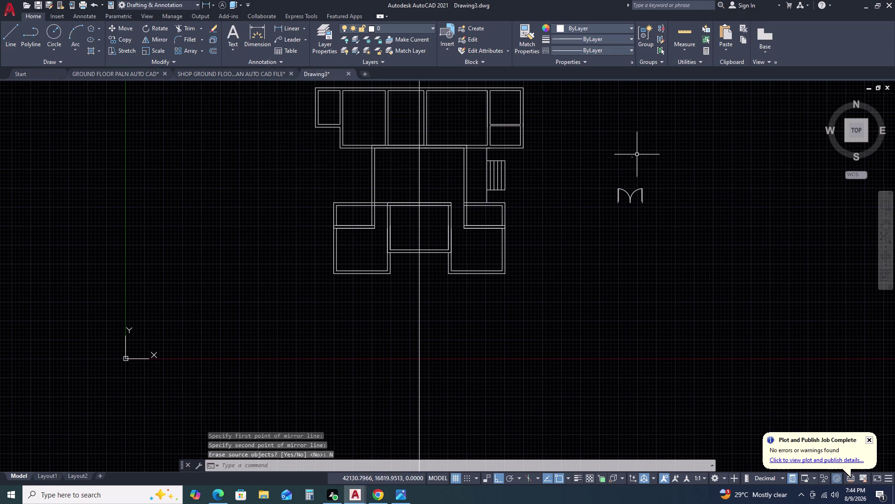
Move the door pair into the central room's wall.
click(659, 193)
click(600, 192)
text(M)
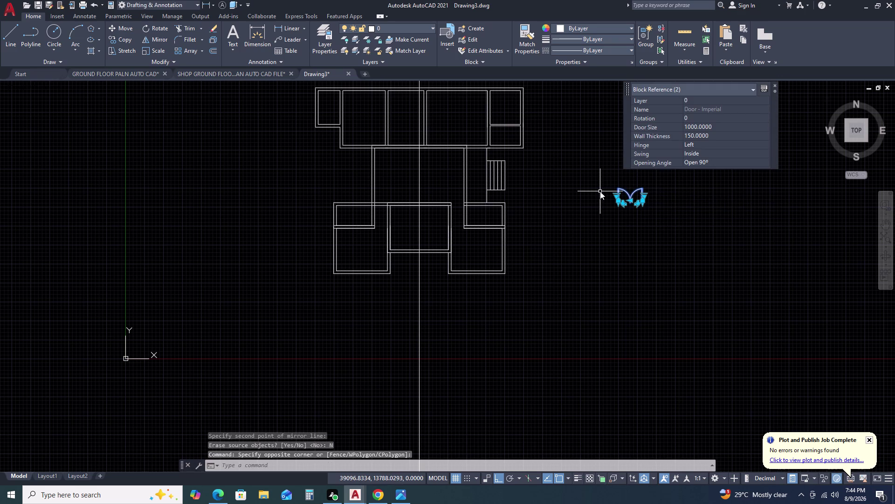
key(space)
click(633, 203)
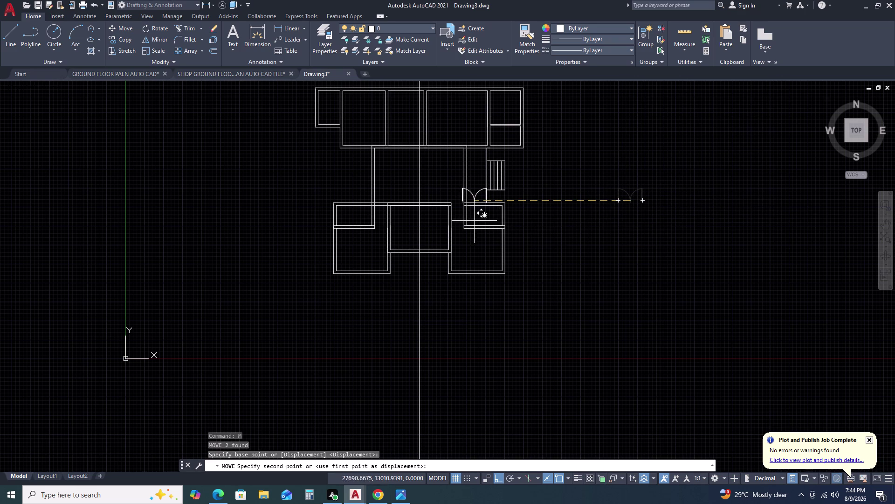
key(F8)
scroll(up, 3)
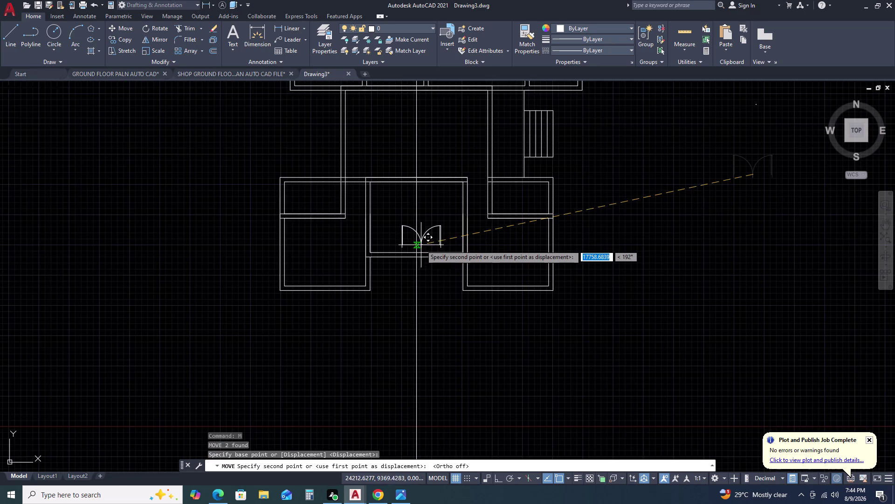
scroll(up, 3)
click(417, 249)
scroll(down, 3)
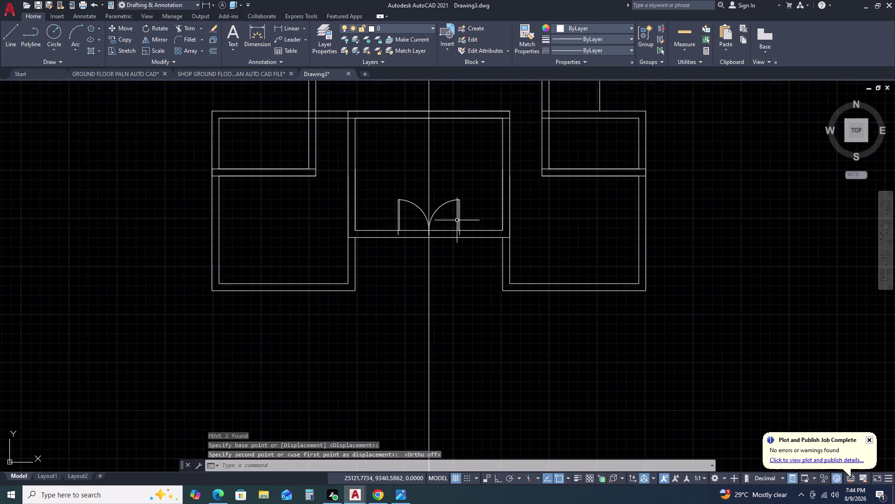
scroll(up, 3)
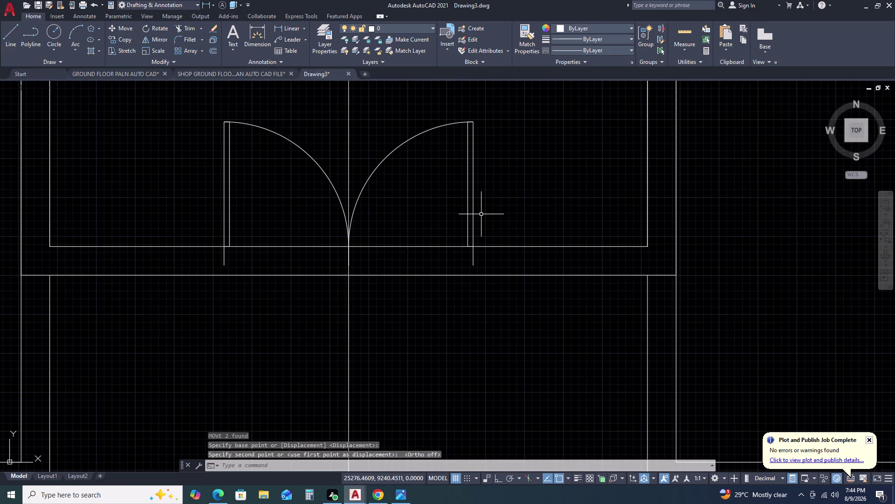
scroll(down, 3)
scroll(down, 3)
scroll(up, 3)
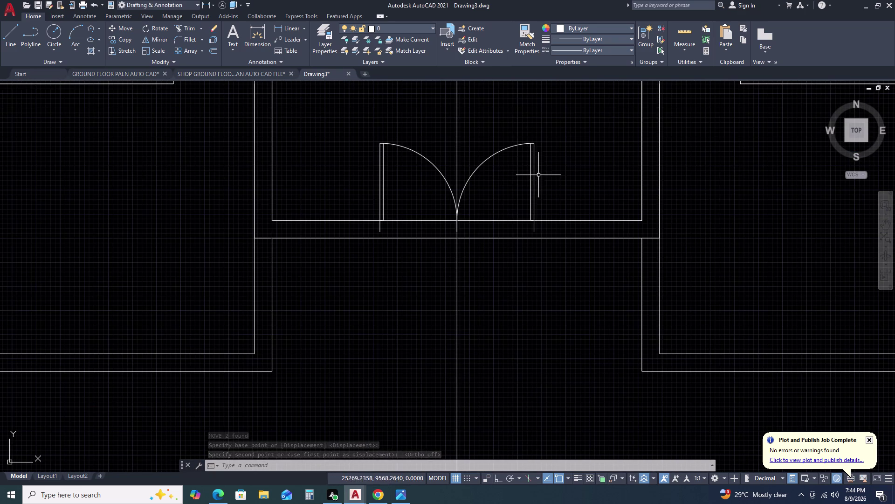
Reselect both doors and move them down onto the wall line.
click(551, 177)
click(503, 152)
click(428, 144)
click(369, 174)
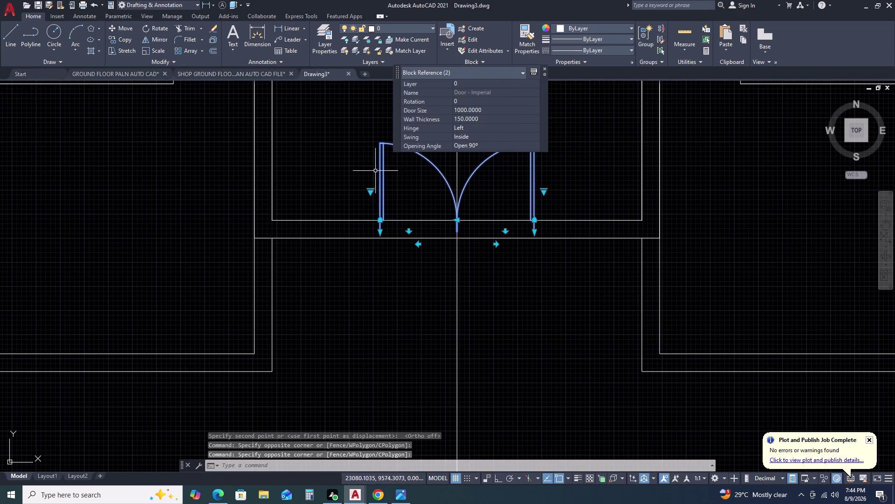
text(M)
key(space)
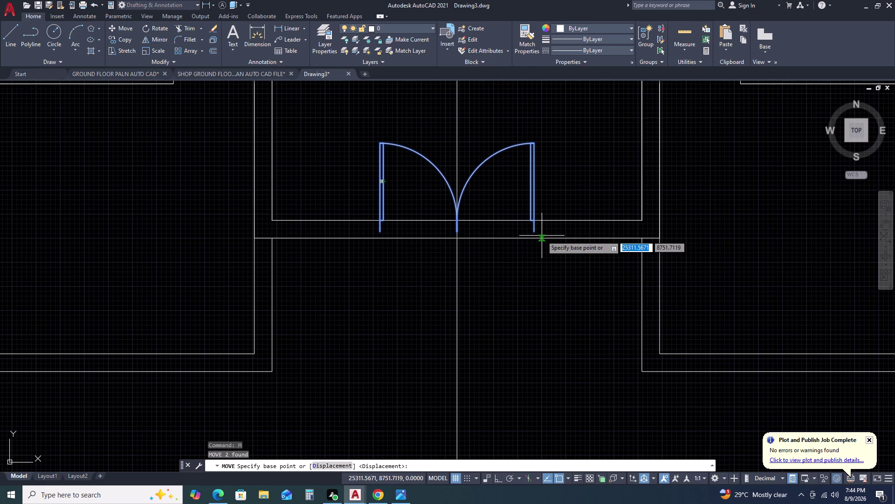
click(533, 229)
double_click(534, 236)
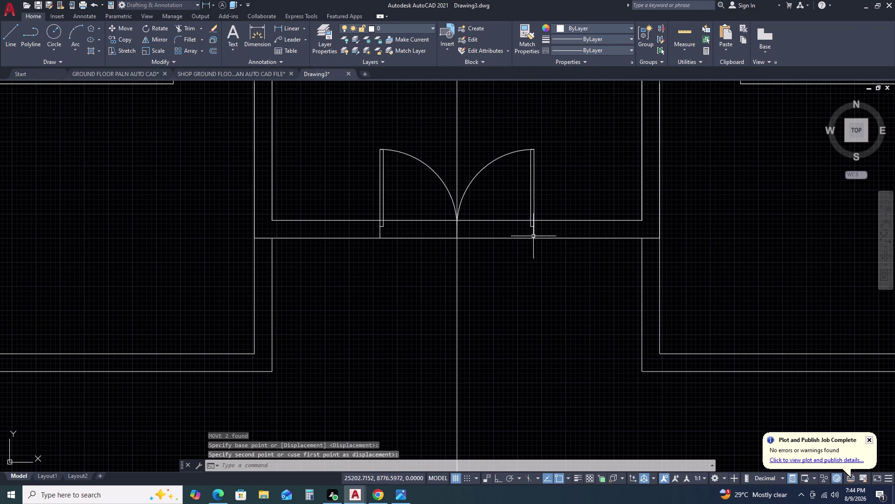
scroll(down, 3)
middle_click(552, 195)
middle_drag(557, 206, 559, 222)
scroll(up, 3)
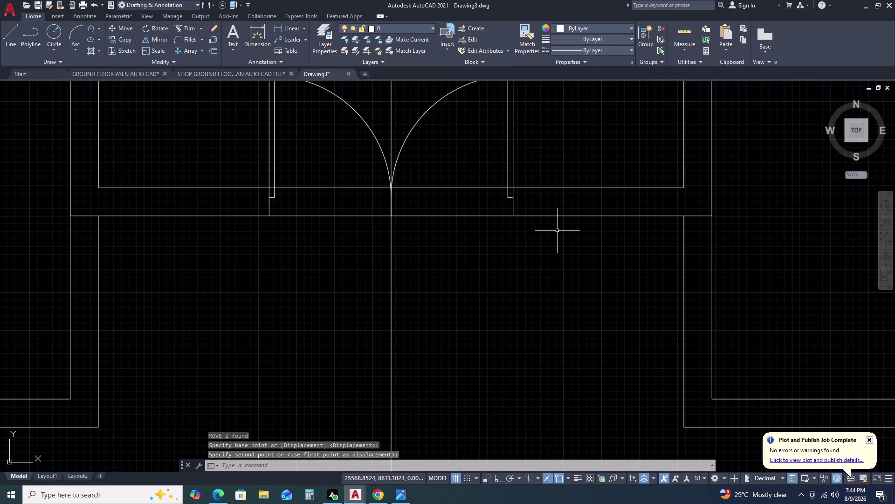
Try drawing lines from the inner wall corner, cancelling and deleting the stray attempts.
text(L)
key(space)
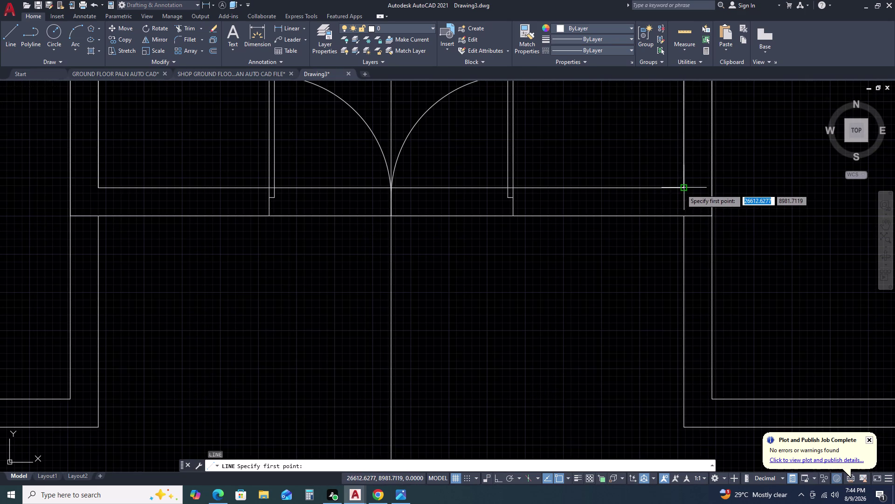
click(681, 189)
click(683, 217)
key(Escape)
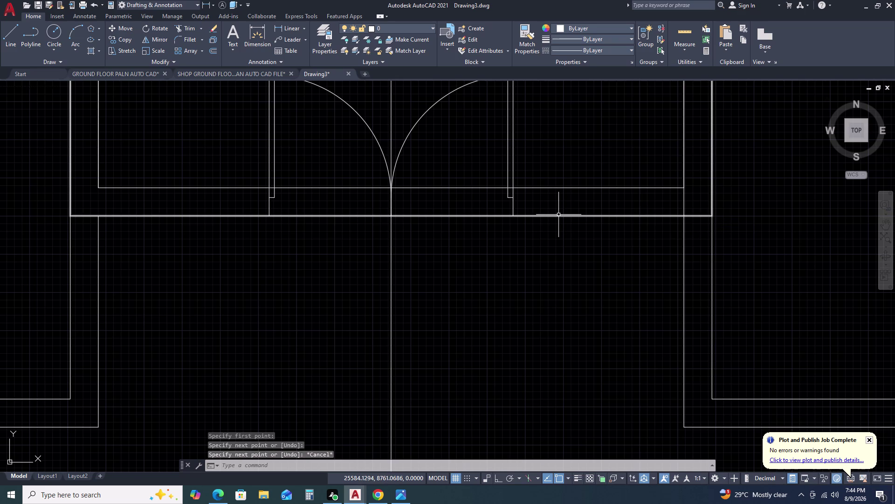
text(L)
key(space)
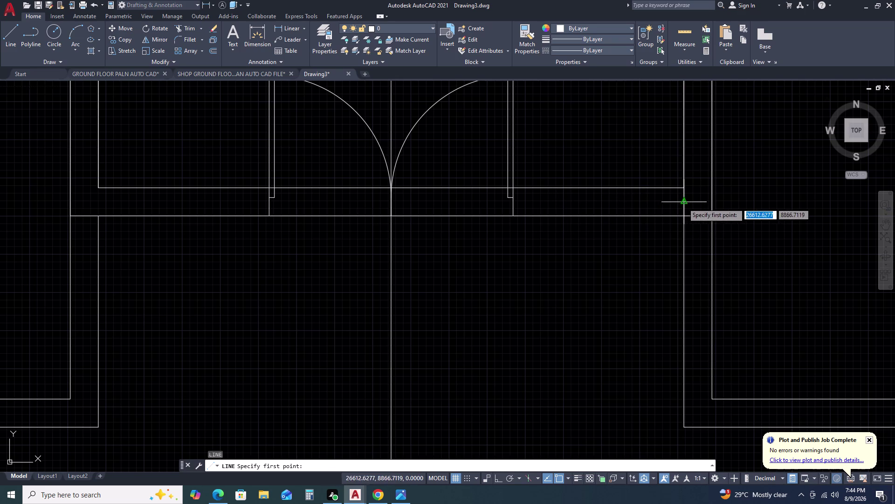
click(683, 203)
click(514, 199)
key(Escape)
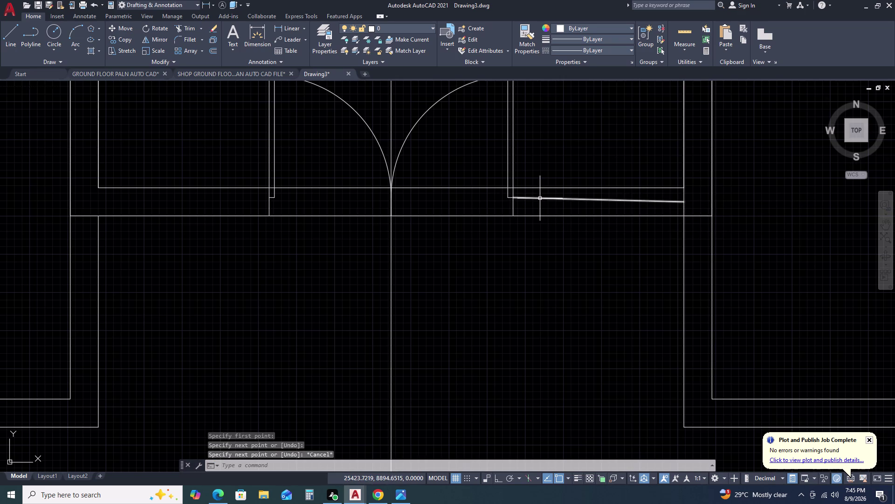
click(540, 198)
key(Delete)
Draw a horizontal line from the right door jamb to the wall.
text(L)
key(space)
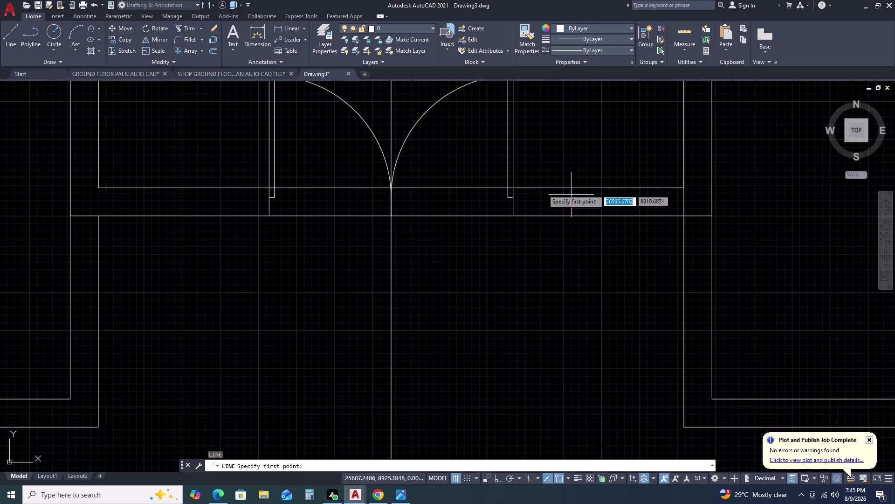
click(682, 203)
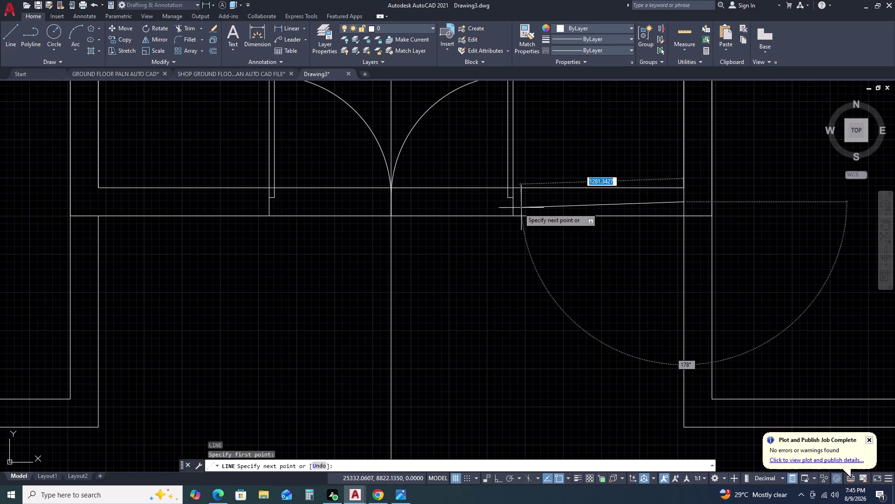
scroll(up, 3)
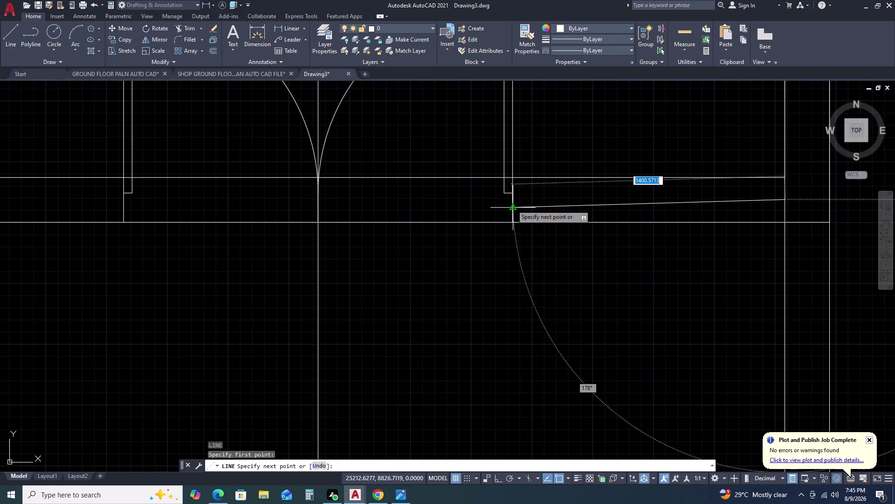
click(512, 201)
key(Escape)
scroll(down, 3)
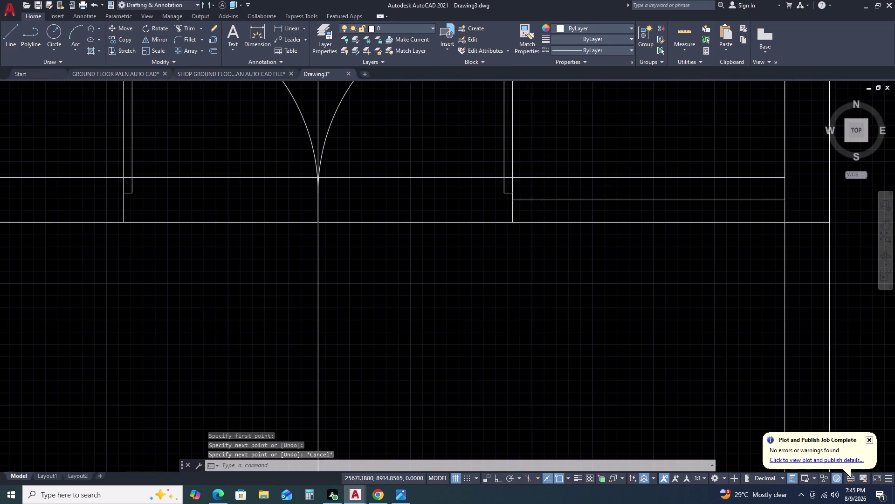
scroll(down, 3)
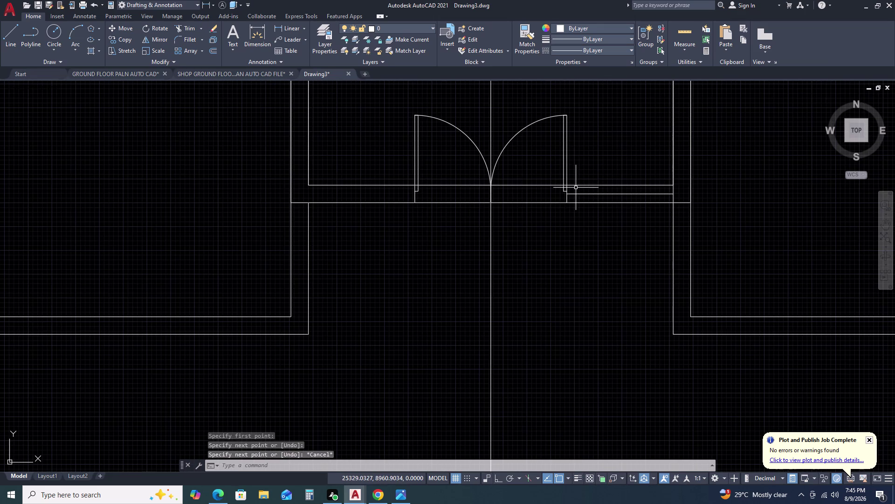
Mirror the new lines about a vertical axis through the door centre.
click(548, 172)
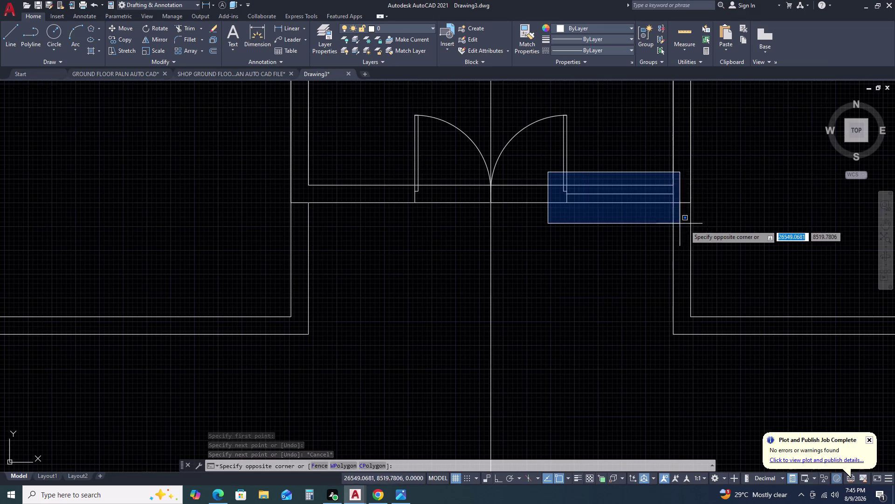
click(701, 230)
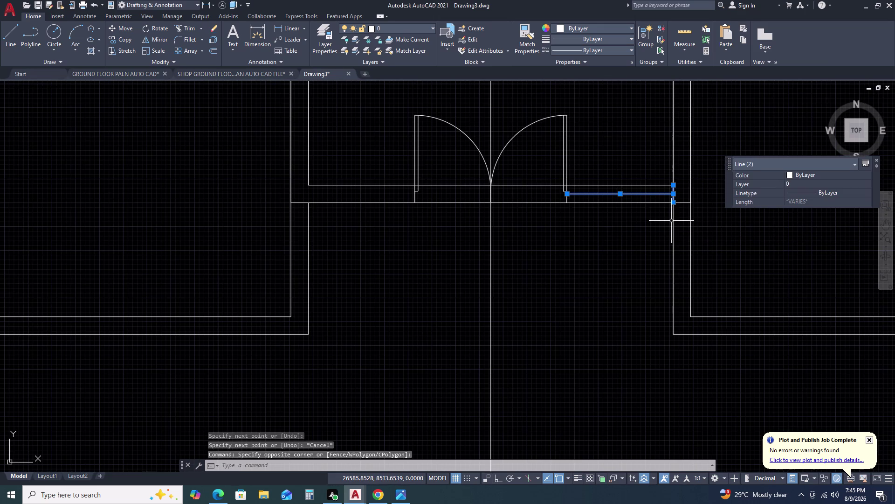
text(MI)
key(space)
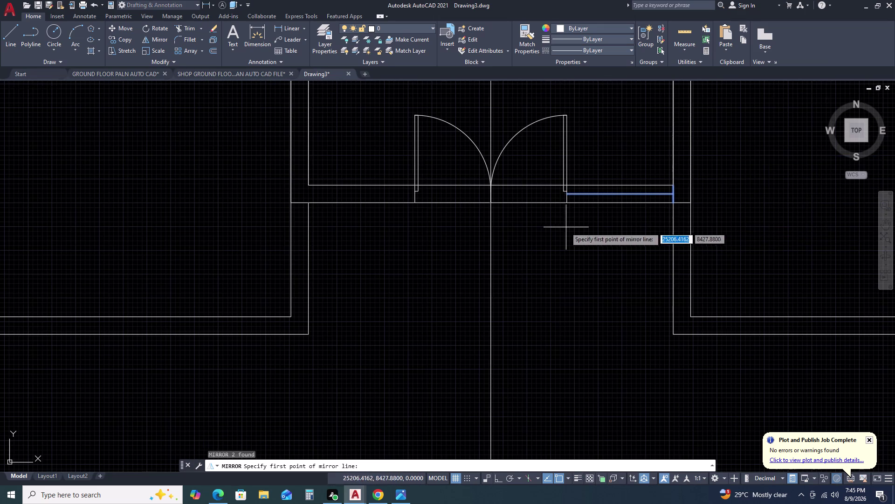
drag(493, 201, 492, 196)
middle_drag(493, 142, 489, 172)
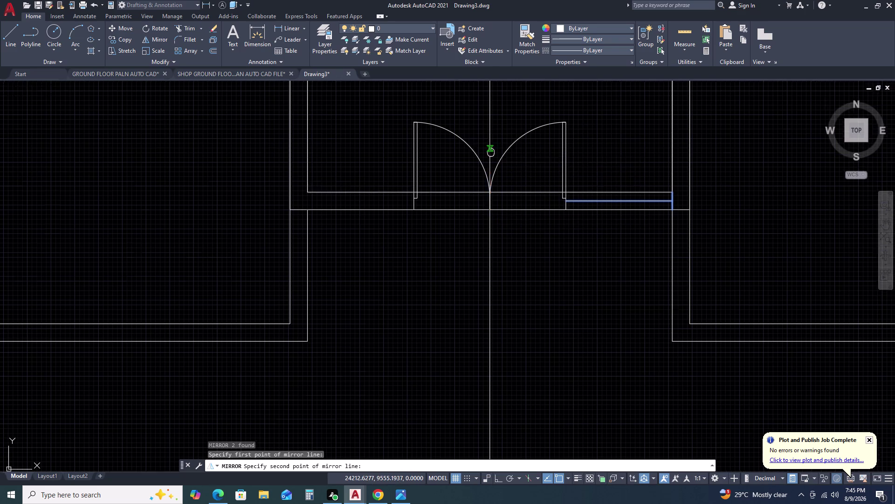
middle_drag(488, 172, 481, 199)
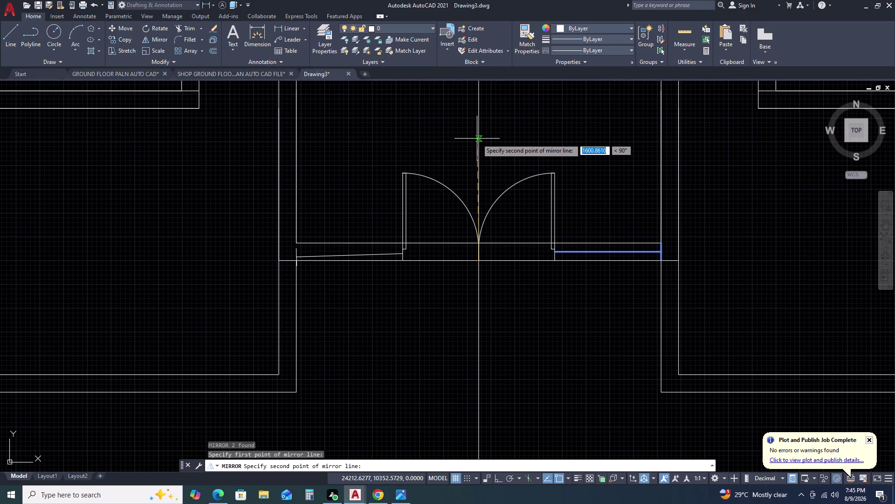
key(F8)
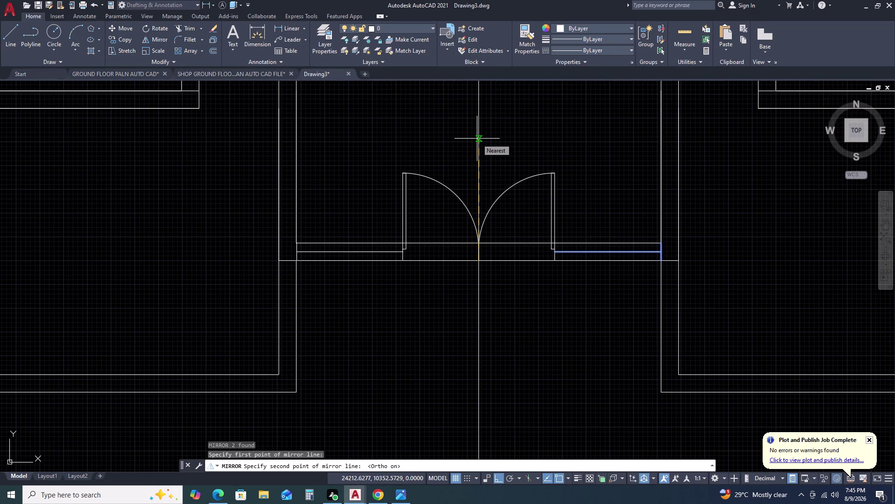
click(477, 138)
drag(491, 169, 477, 138)
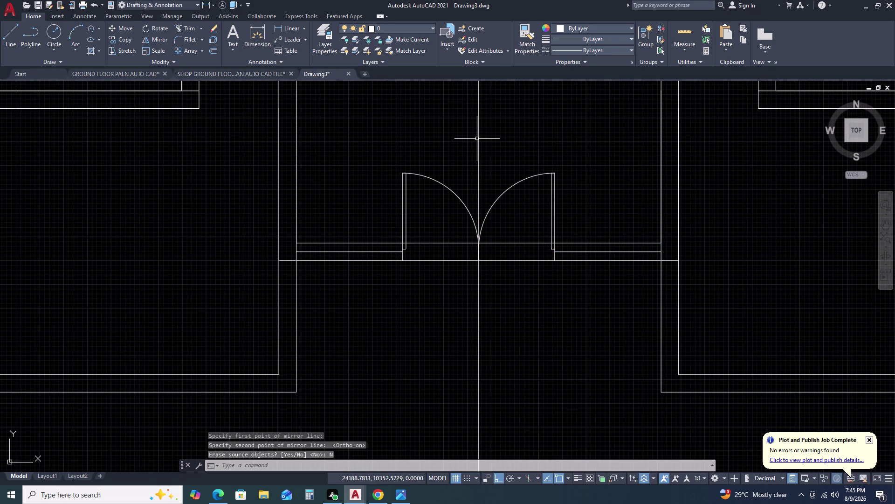
scroll(down, 3)
Copy the double door and its wall lines to the right of the plan.
scroll(down, 3)
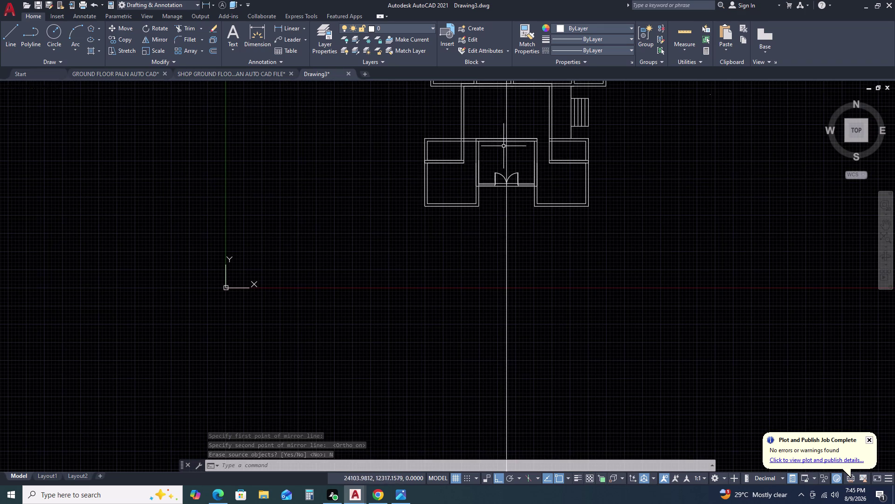
scroll(down, 3)
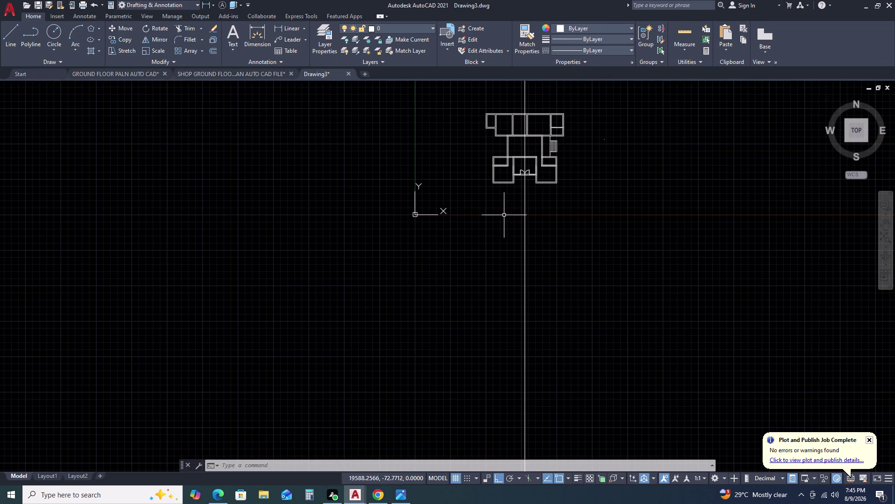
scroll(up, 3)
click(499, 148)
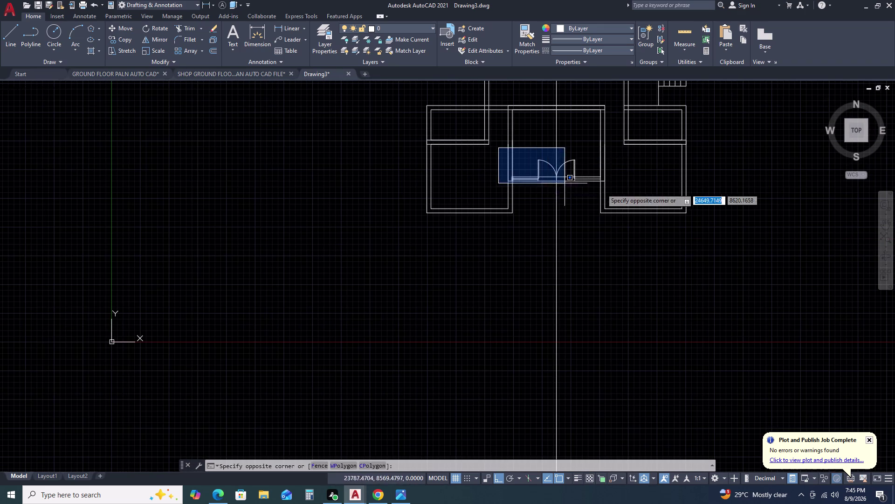
click(629, 203)
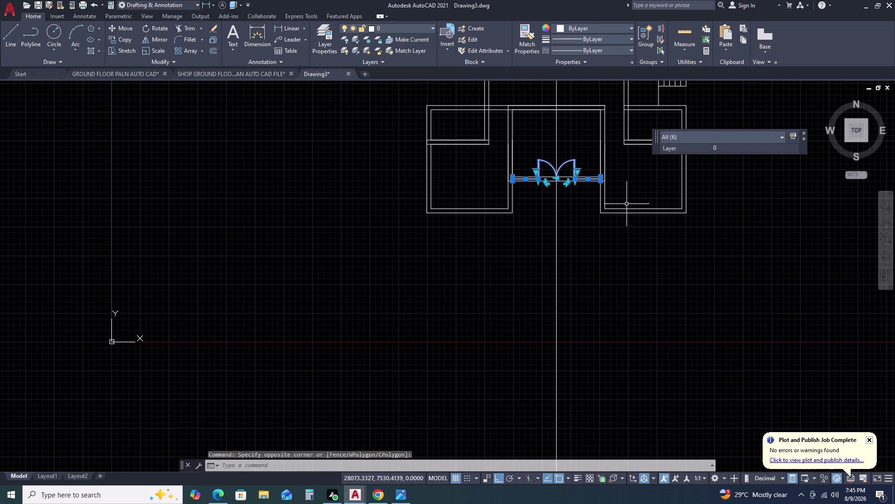
key(c)
text(O)
key(space)
click(579, 194)
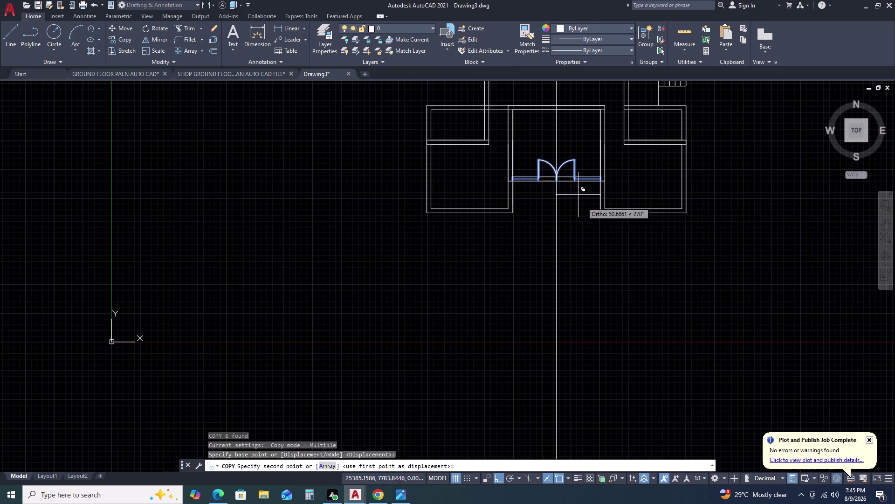
double_click(770, 265)
key(Escape)
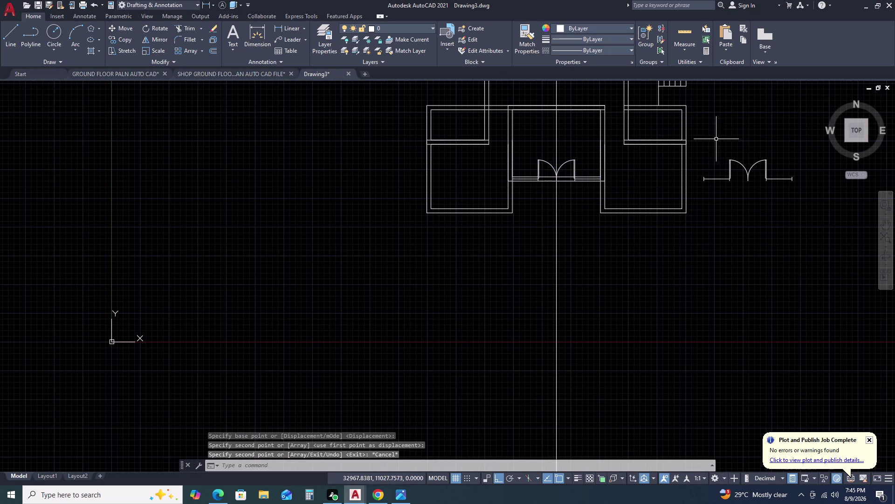
Rotate the copied door and wall lines 270 degrees so they run vertically.
click(693, 152)
double_click(799, 215)
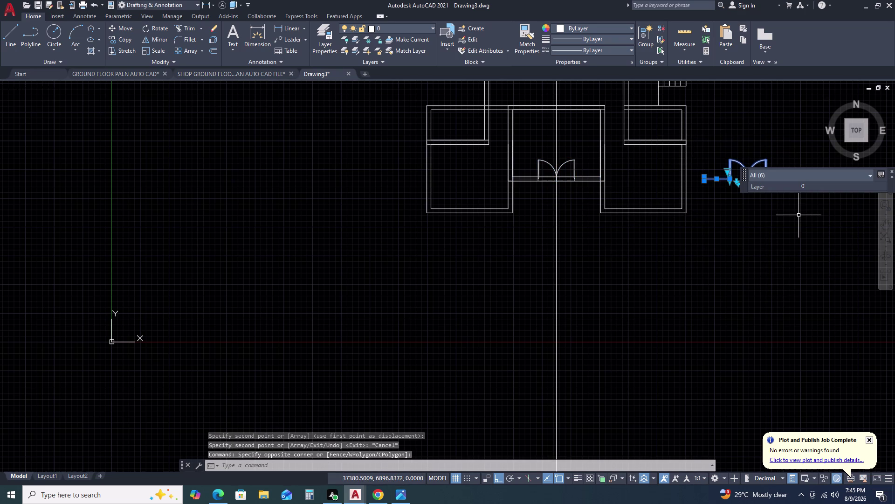
middle_drag(820, 241, 705, 280)
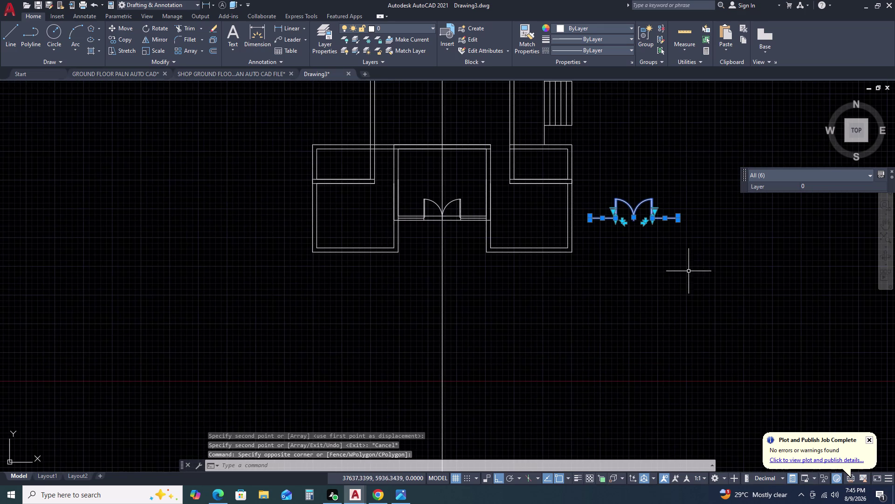
key(r)
text(O)
key(space)
double_click(681, 254)
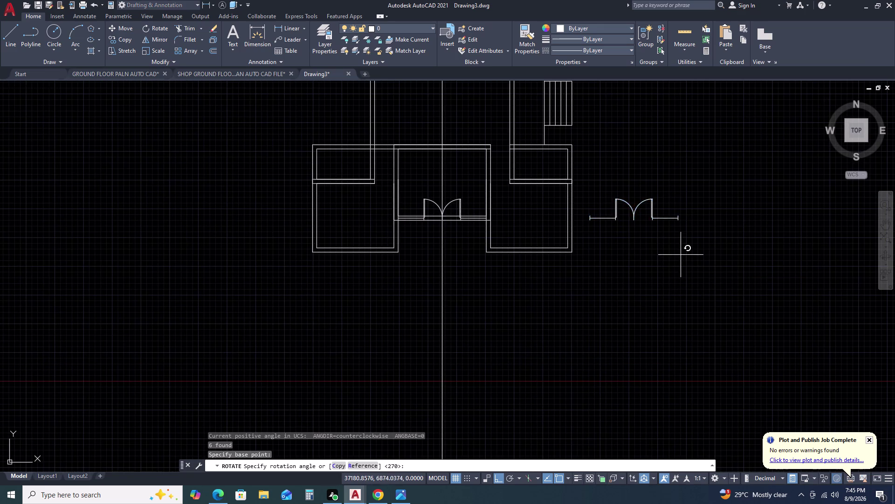
click(673, 172)
Select the rotated copy and pick its base point for a move.
drag(608, 239, 623, 322)
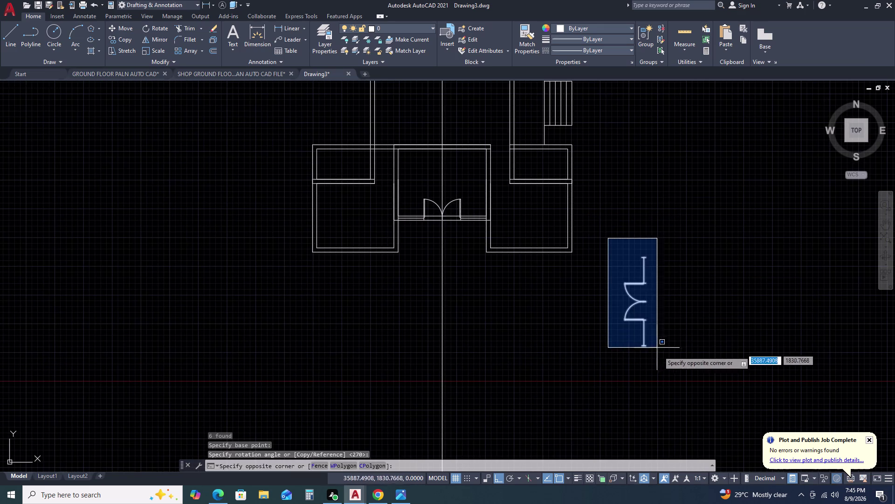
click(660, 362)
key(m)
key(space)
click(646, 305)
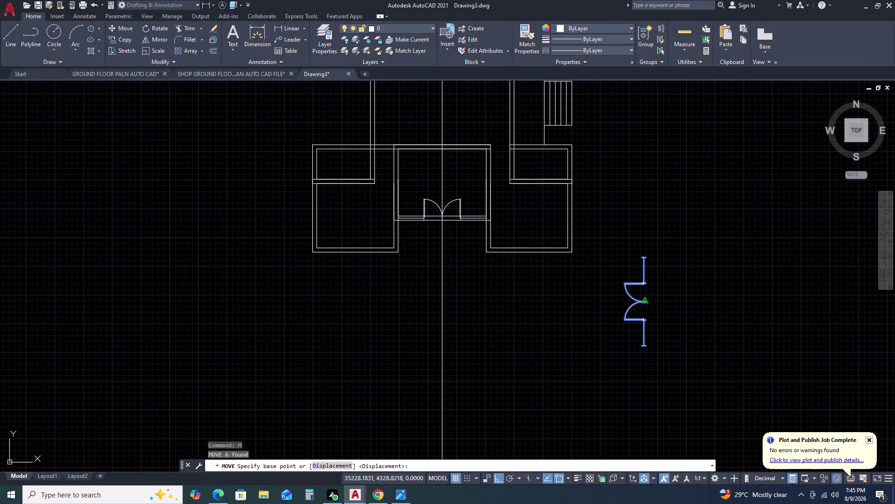
Toggle ortho off with F8 and cancel the unfinished move of the copy.
scroll(down, 3)
key(F8)
scroll(up, 3)
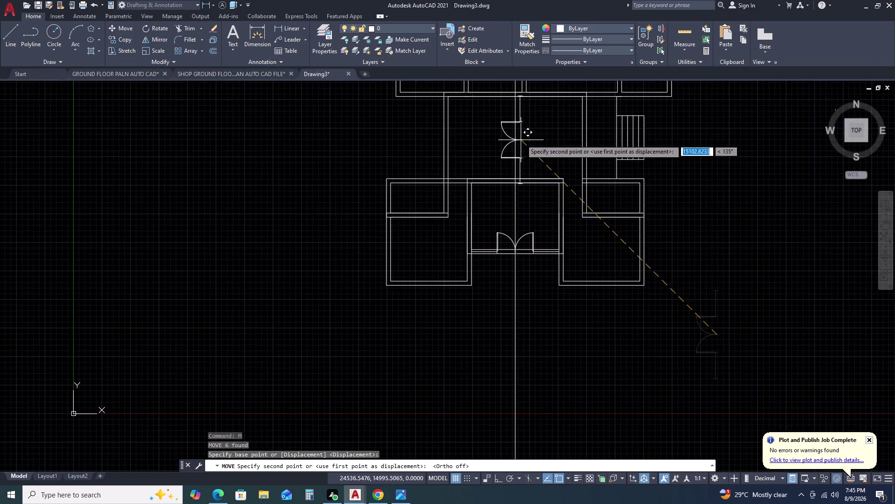
scroll(up, 3)
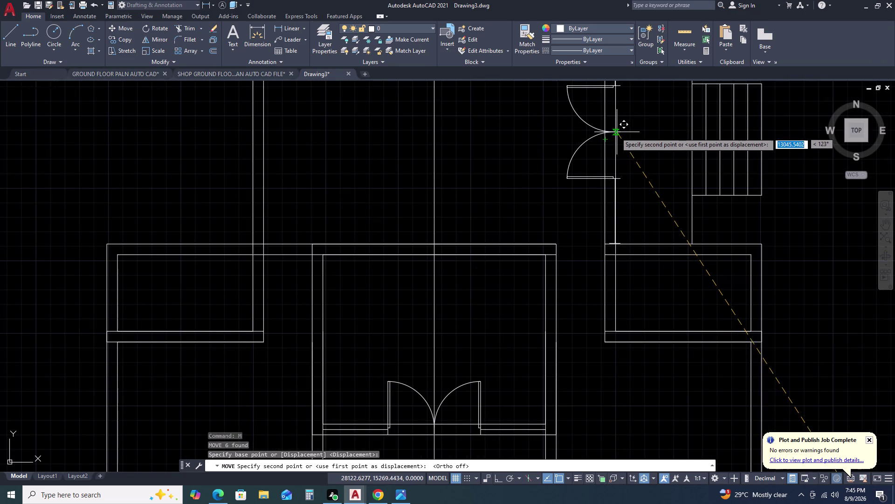
scroll(up, 3)
scroll(down, 3)
scroll(down, 3)
scroll(up, 3)
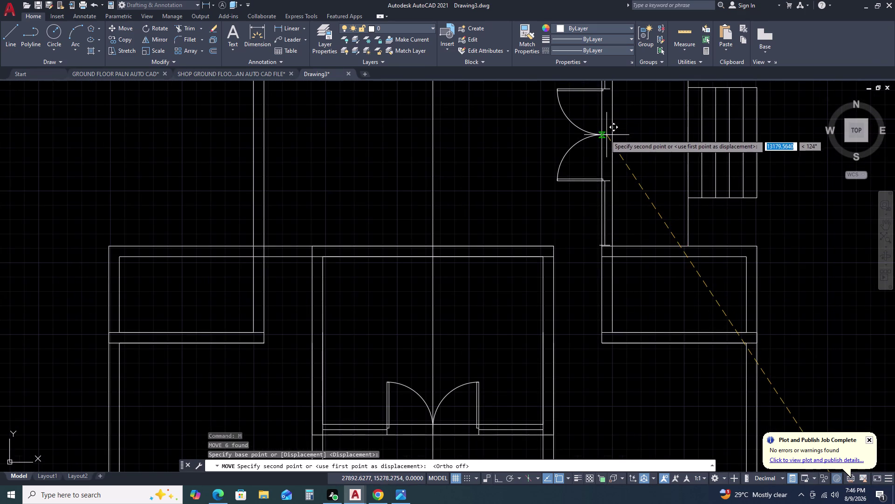
scroll(down, 3)
scroll(down, 3)
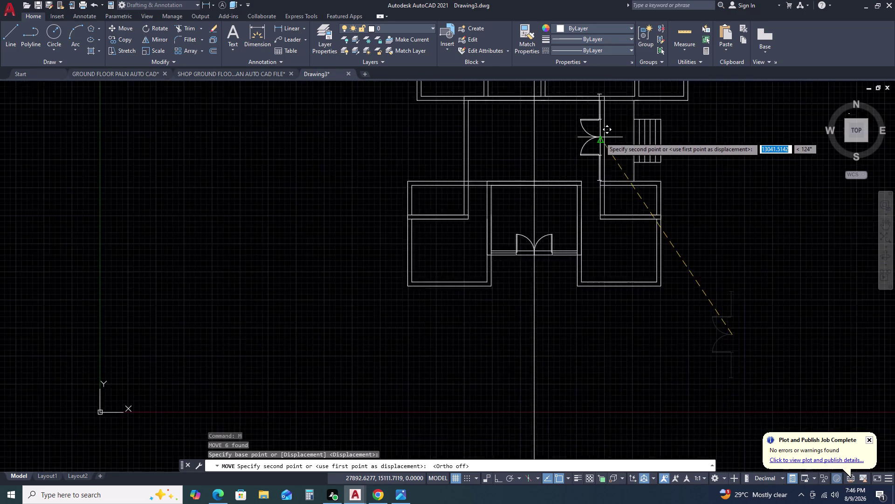
scroll(down, 3)
scroll(up, 3)
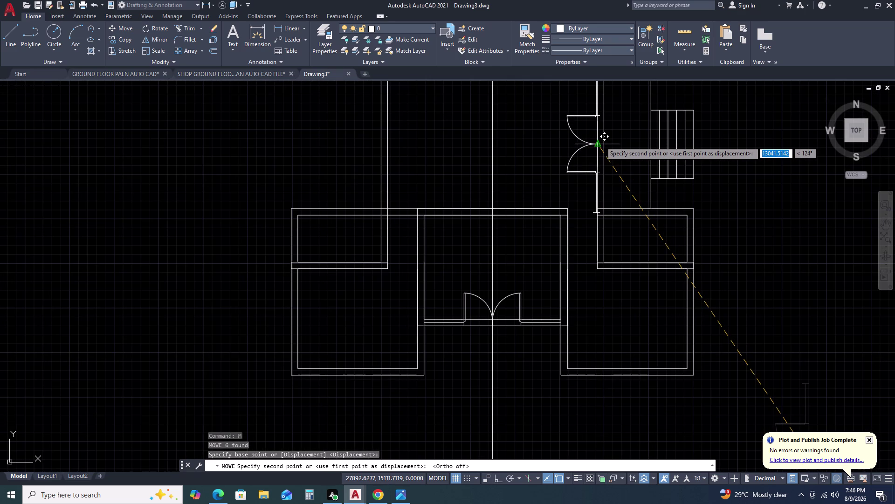
click(602, 143)
key(Escape)
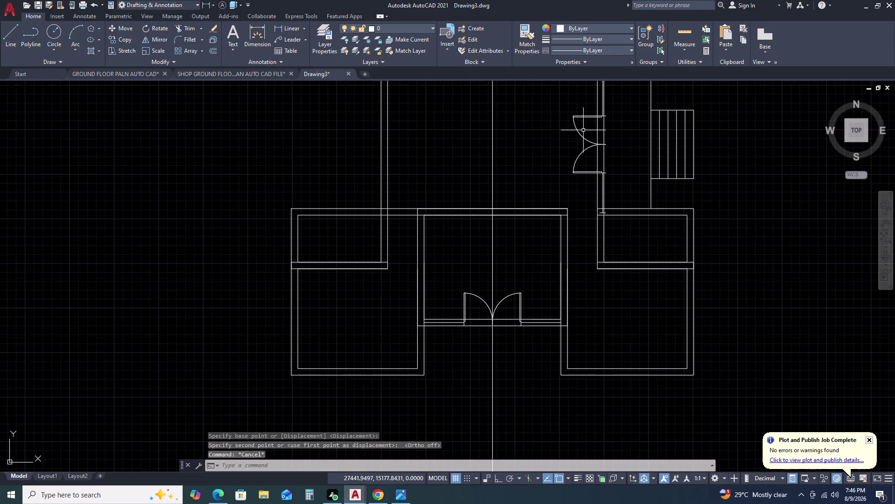
Move the side door and its wall lines 150 units left from the leaves' meeting point.
scroll(down, 3)
scroll(down, 3)
scroll(up, 3)
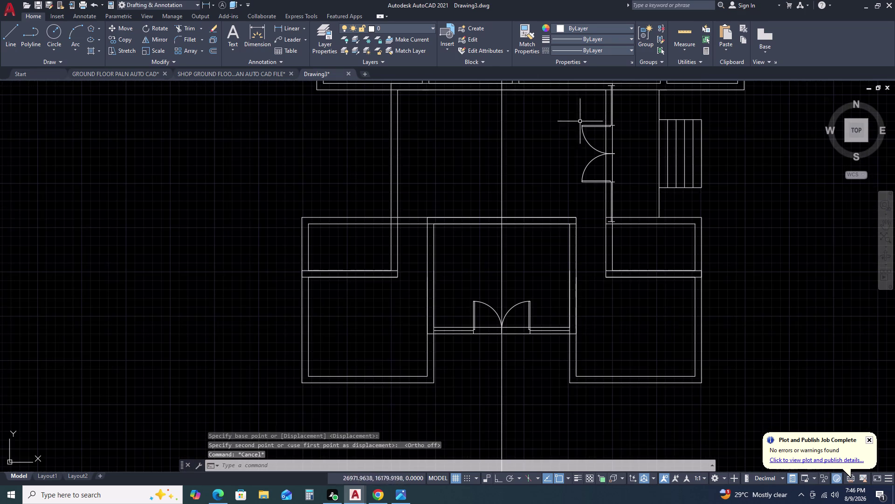
scroll(down, 3)
scroll(up, 3)
scroll(down, 3)
click(577, 90)
click(617, 204)
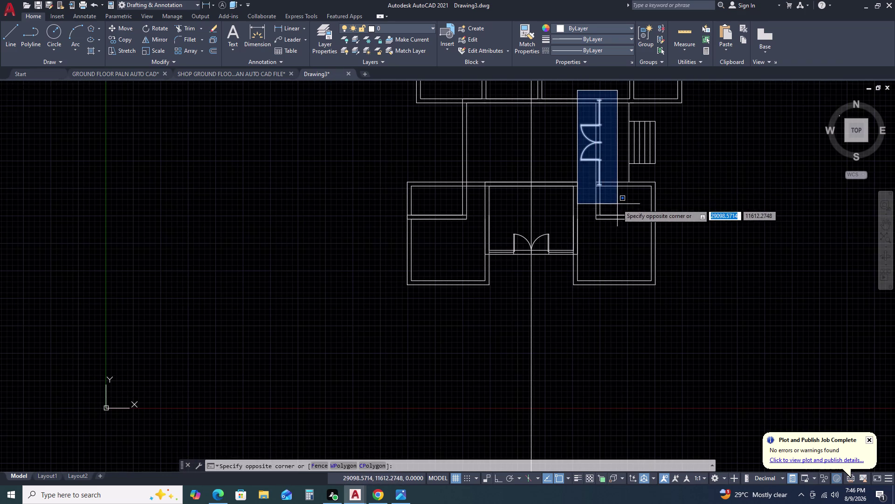
key(m)
key(space)
scroll(up, 3)
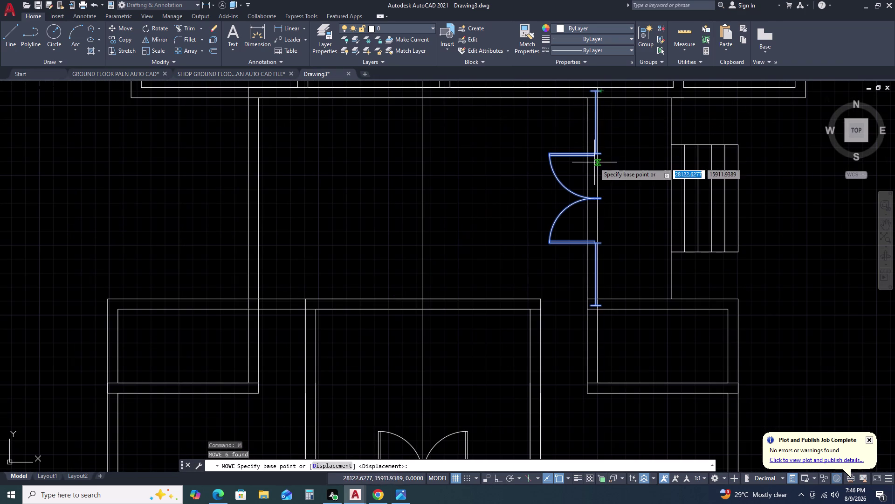
scroll(up, 3)
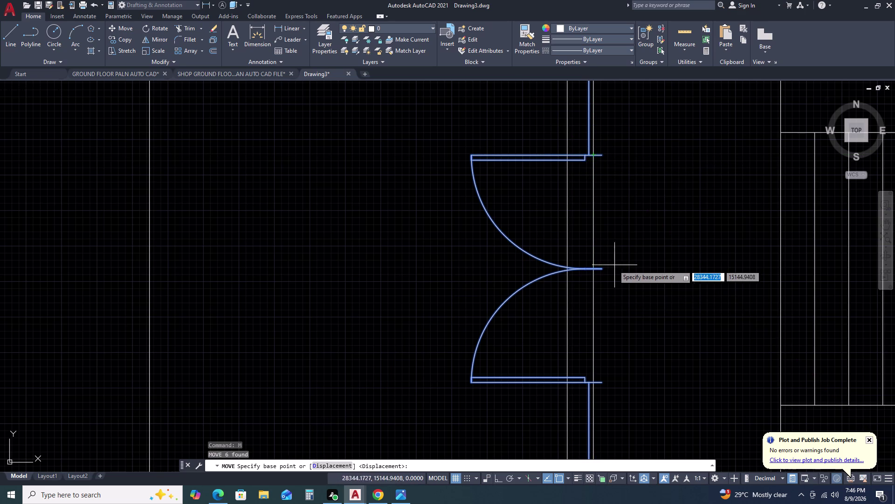
click(601, 267)
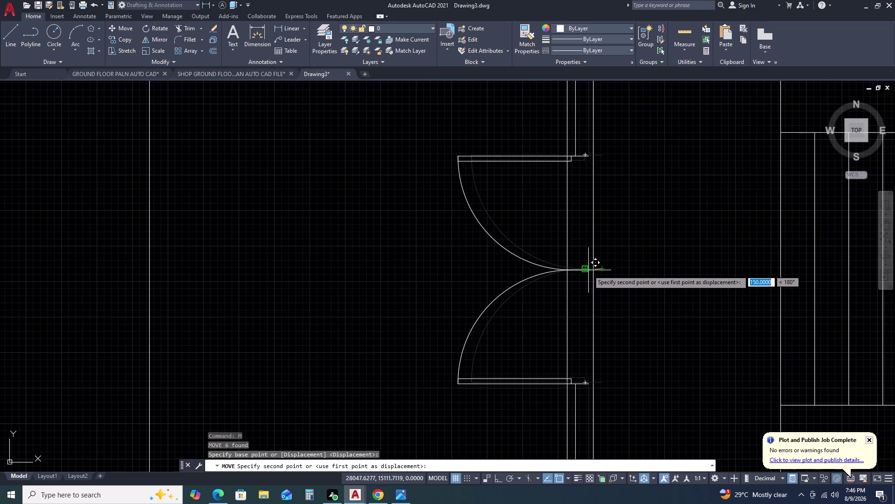
click(595, 270)
scroll(down, 3)
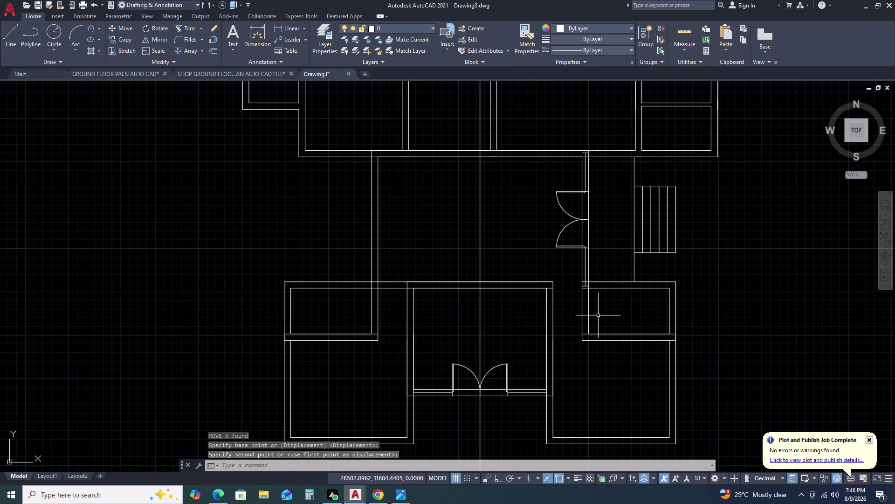
scroll(up, 3)
scroll(up, 3)
Trim the stray wall segments at the junction and above the side door.
text(TR)
key(space)
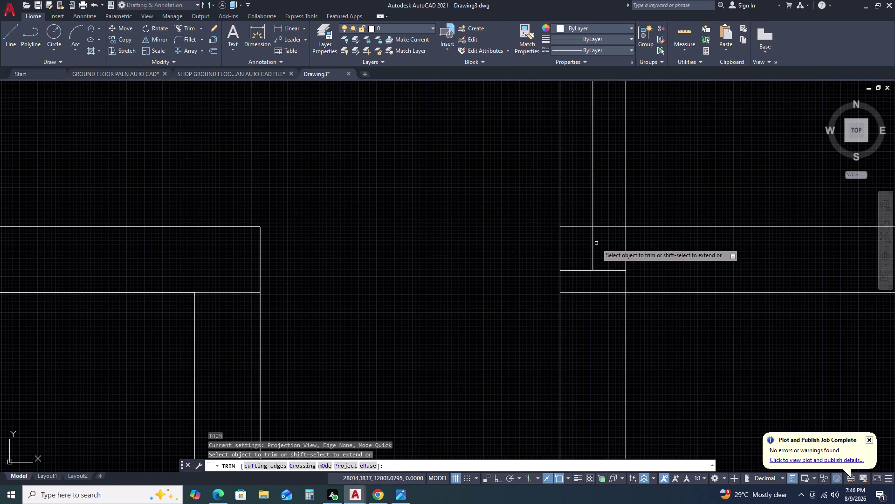
click(596, 243)
click(584, 272)
key(Escape)
scroll(down, 3)
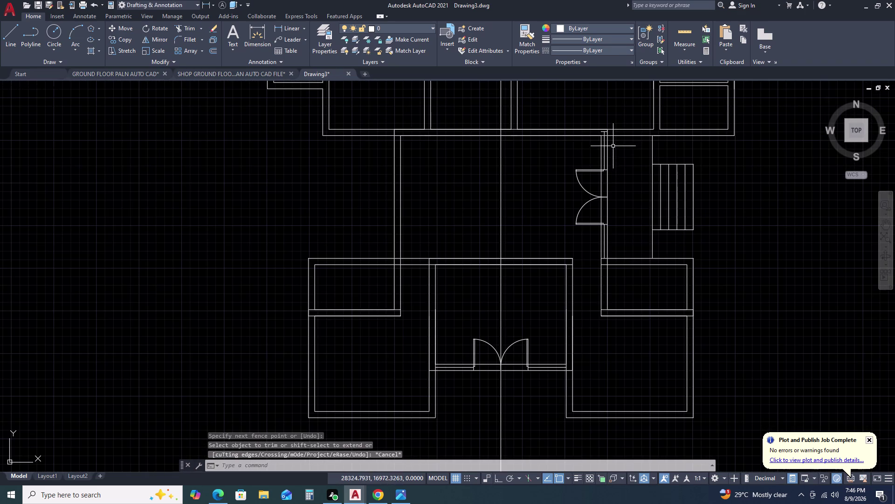
key(space)
scroll(up, 3)
click(618, 122)
click(557, 135)
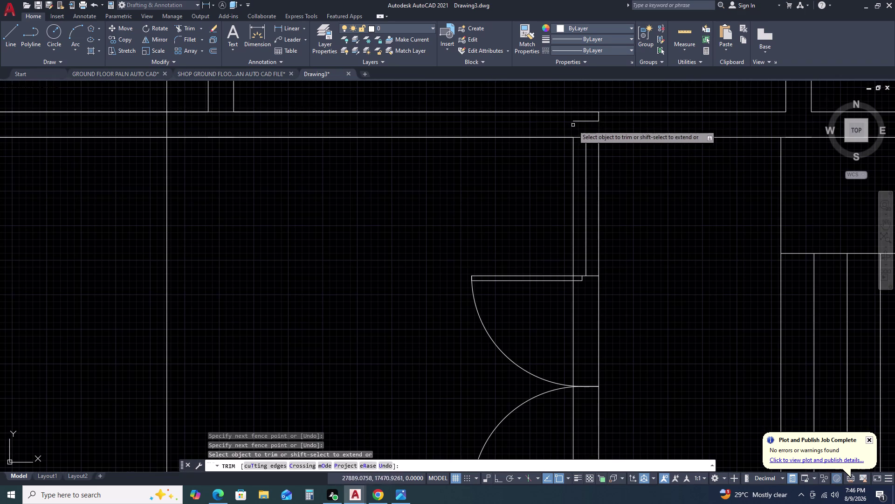
click(581, 122)
click(598, 122)
click(601, 117)
key(Escape)
Trim the wall lines crossing the staircase-side door opening.
scroll(down, 3)
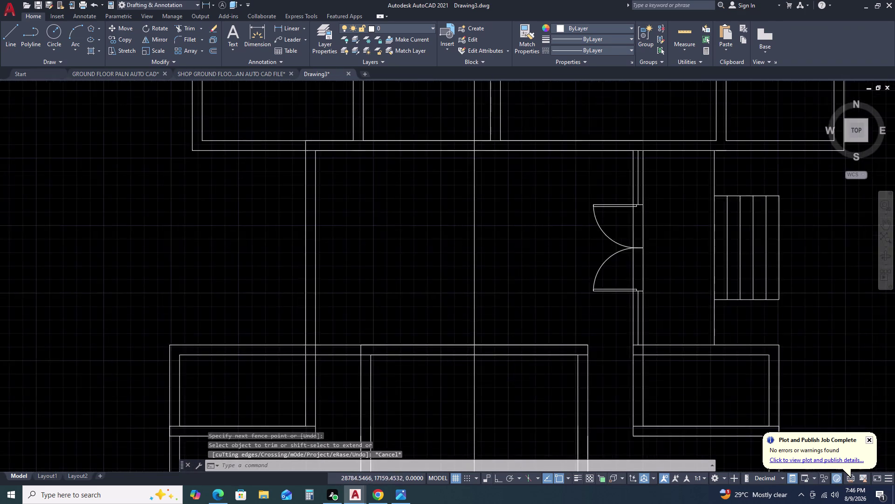
scroll(down, 3)
scroll(up, 3)
text(TR)
key(space)
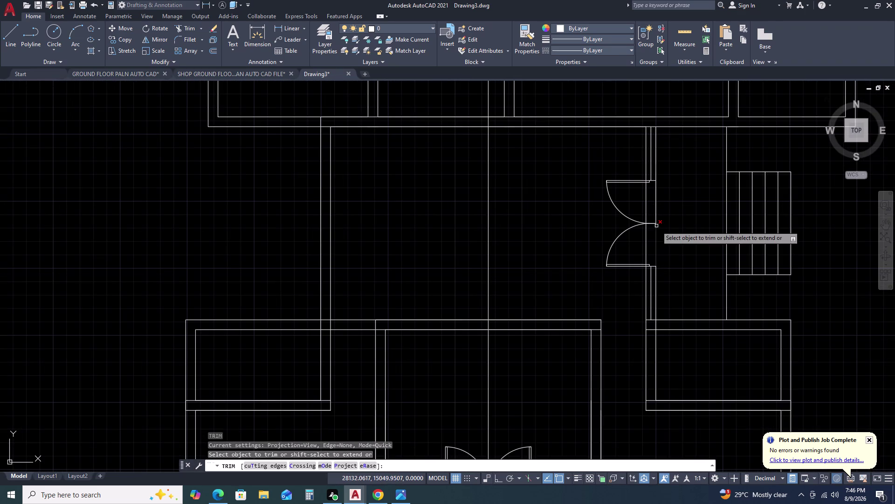
scroll(up, 3)
click(657, 254)
click(578, 279)
scroll(down, 3)
click(656, 187)
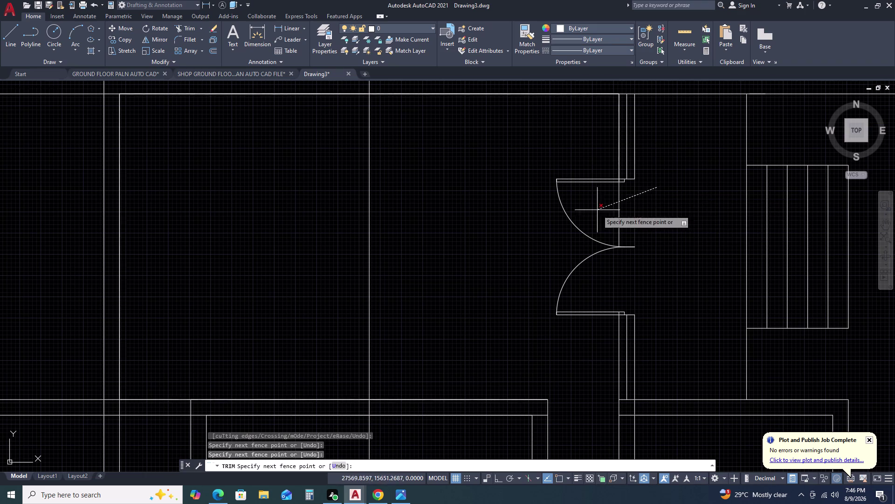
click(597, 210)
scroll(down, 3)
scroll(up, 3)
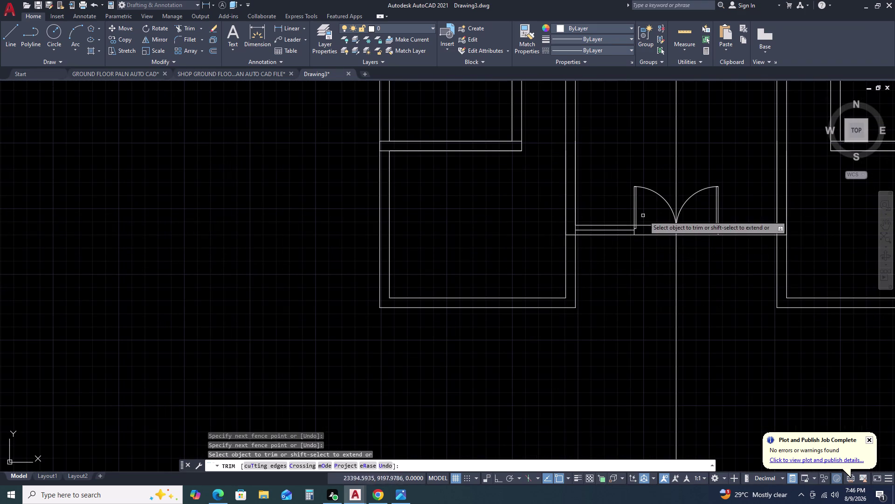
Trim the wall lines crossing the main entrance door opening.
double_click(646, 215)
click(646, 251)
right_click(646, 251)
click(646, 251)
key(Escape)
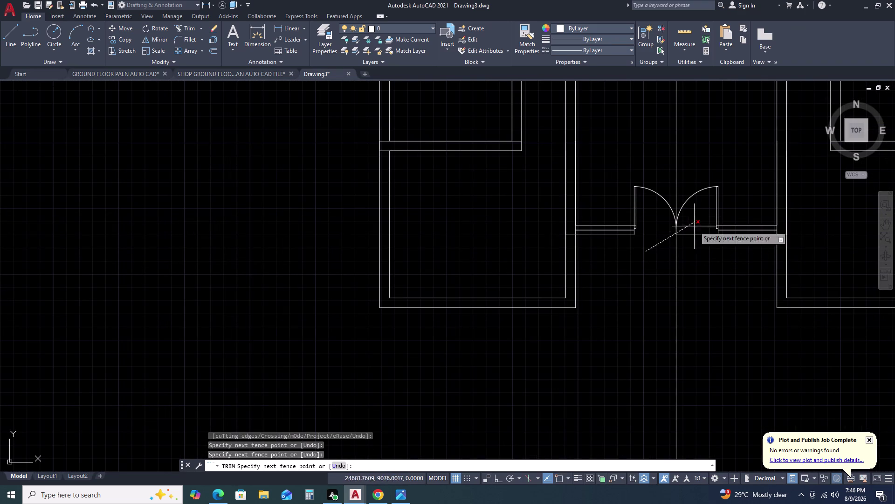
key(Escape)
text(TR)
key(space)
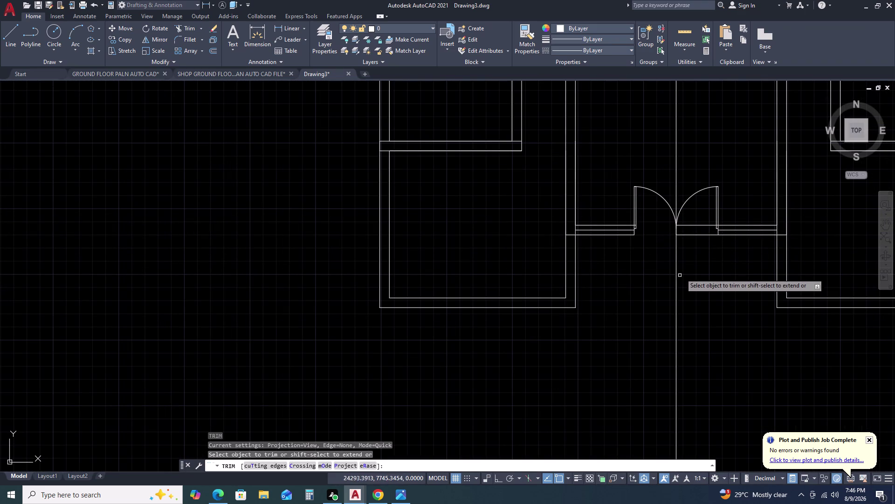
double_click(693, 219)
click(698, 241)
key(Escape)
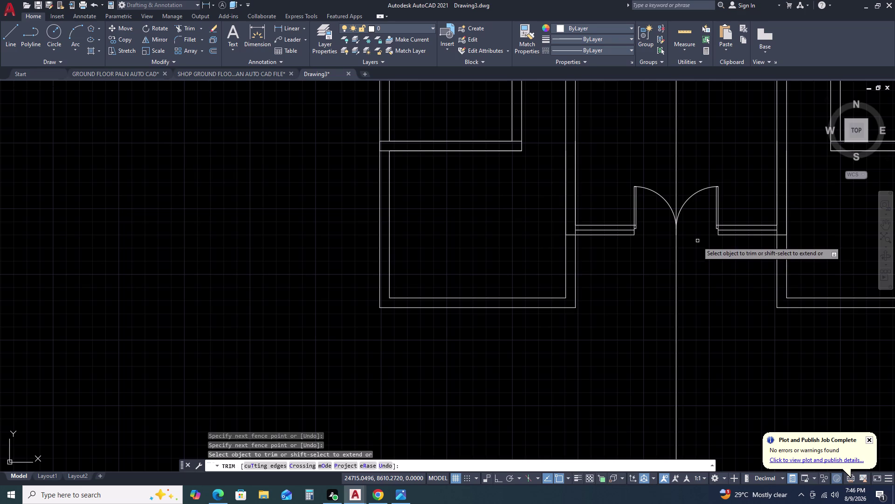
scroll(down, 3)
key(Escape)
key(Escape)
scroll(down, 3)
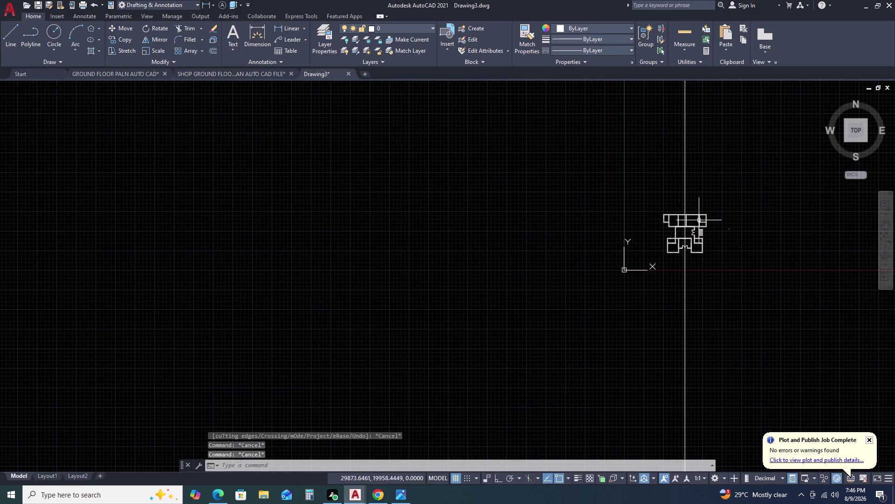
Mirror the side door and walls about a vertical corridor-centre axis with MI, keeping the original.
scroll(up, 3)
scroll(up, 3)
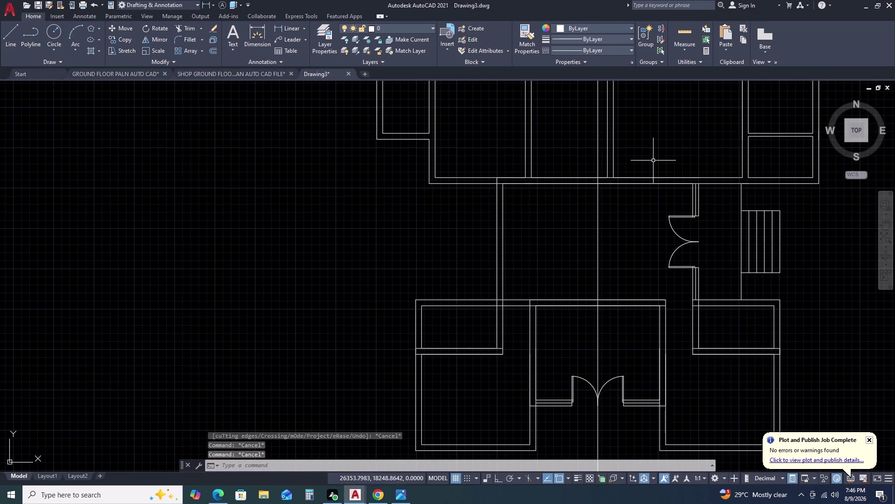
click(654, 160)
double_click(715, 314)
text(M)
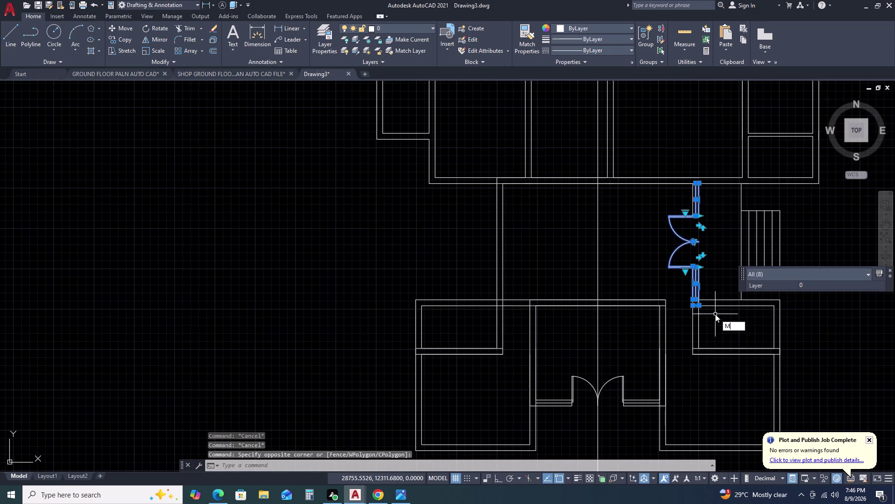
text(I)
key(space)
click(596, 300)
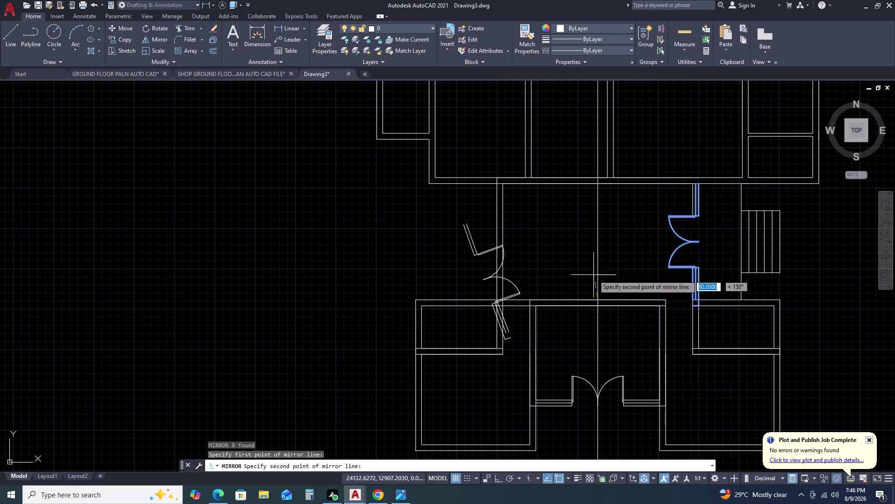
key(F8)
click(593, 134)
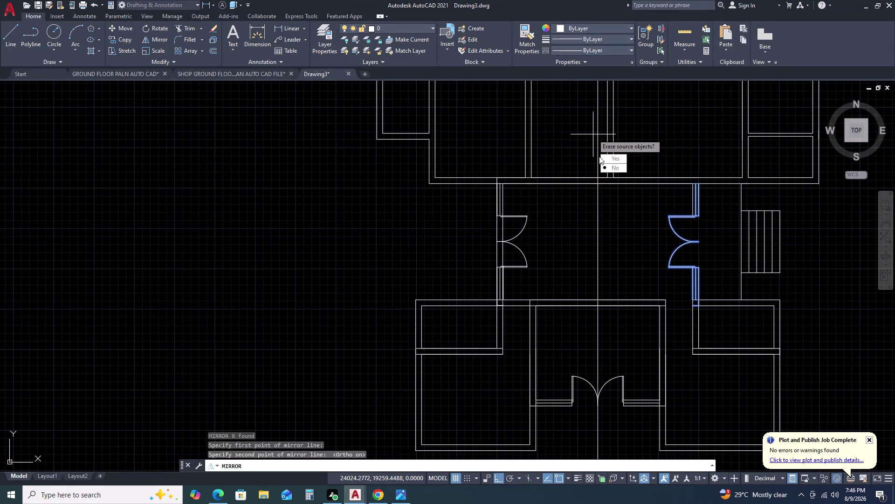
drag(614, 166, 593, 134)
key(Escape)
scroll(up, 3)
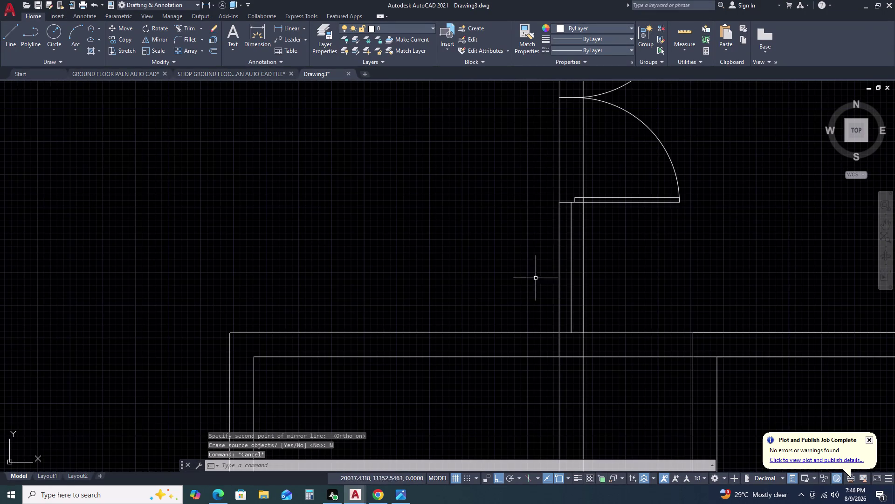
Delete the short wall line at the left corner.
click(558, 244)
key(Escape)
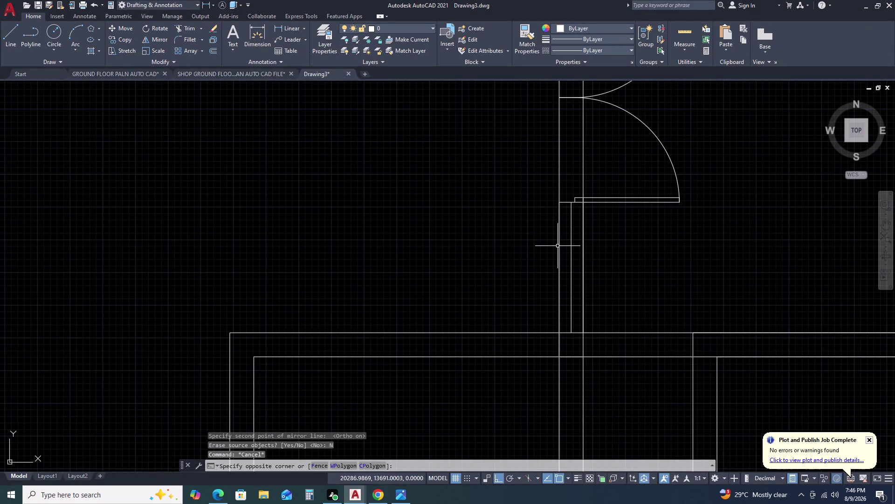
click(559, 246)
key(Delete)
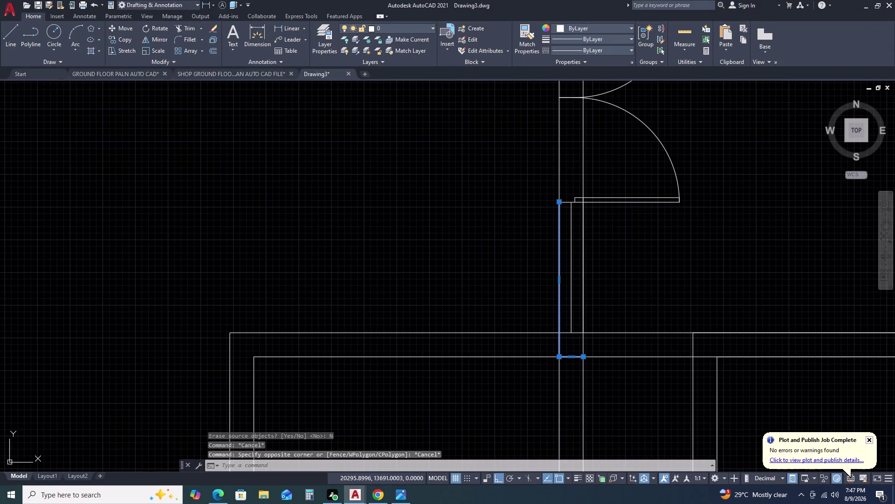
key(Delete)
key(Delete)
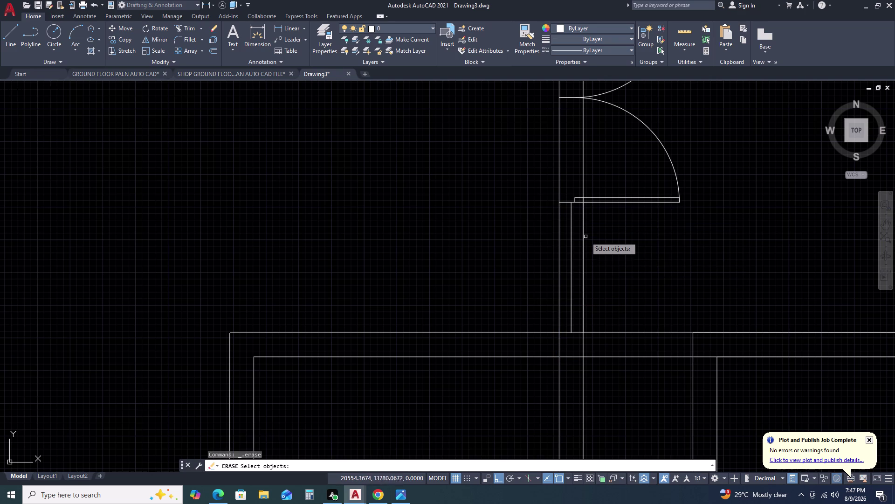
Fence-trim the leftover wall lines across the left double door opening.
text(TR)
key(space)
key(Escape)
key(Escape)
key(Escape)
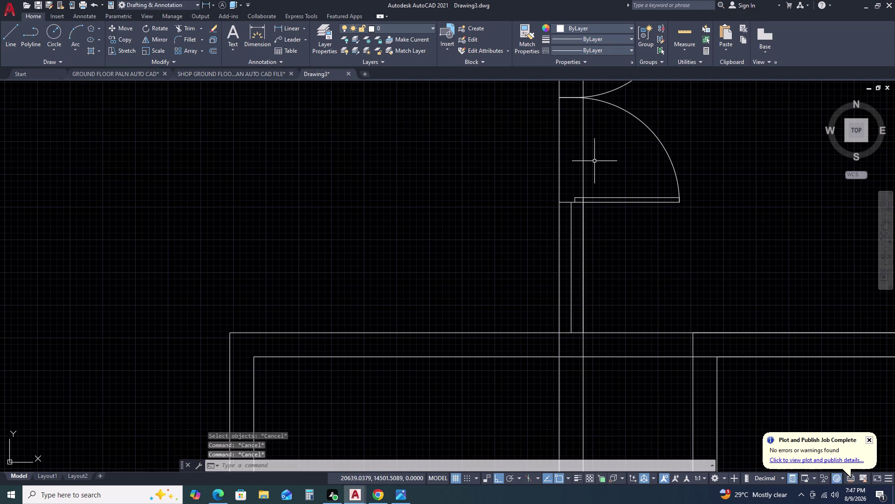
text(TR)
key(space)
double_click(604, 160)
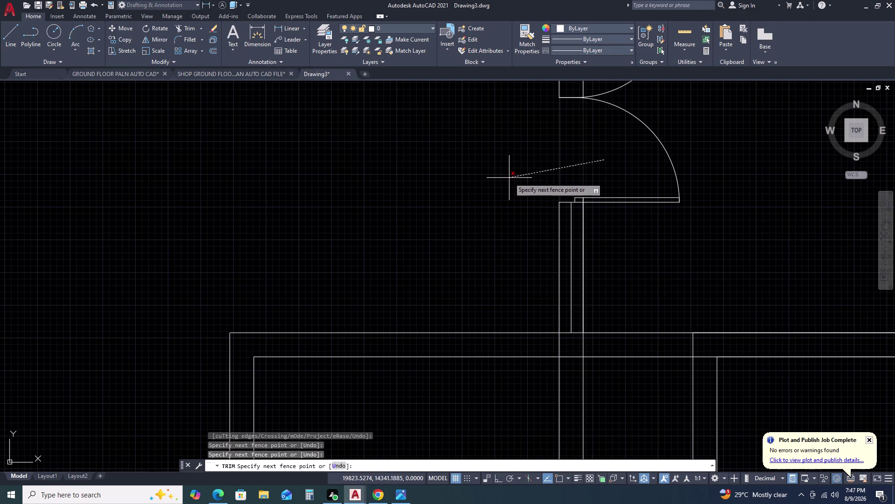
click(509, 178)
scroll(down, 3)
scroll(up, 3)
click(554, 132)
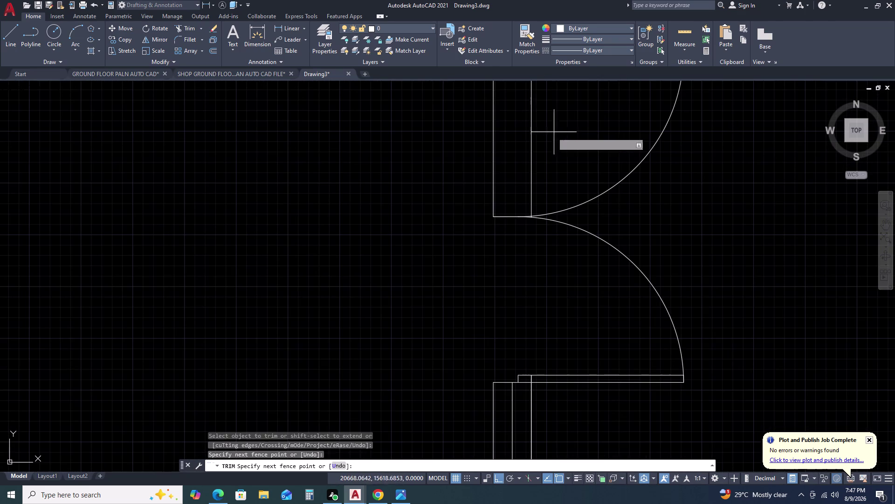
click(457, 154)
scroll(down, 3)
key(Escape)
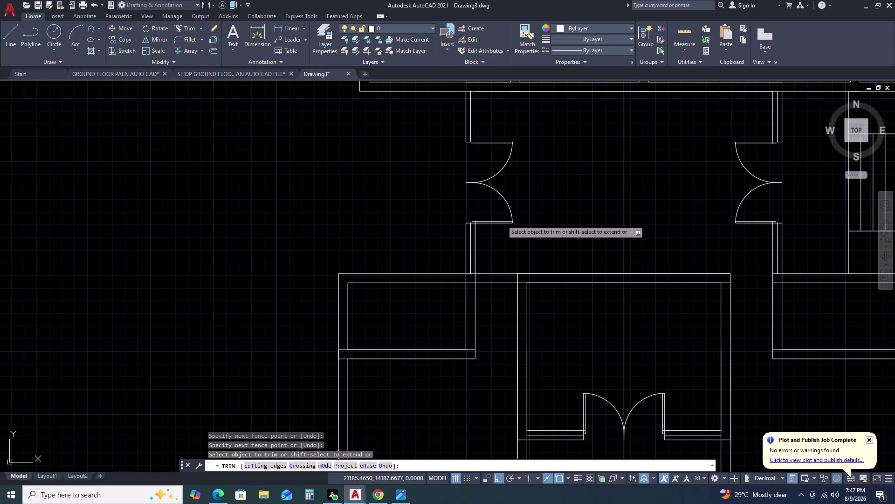
text(L)
key(space)
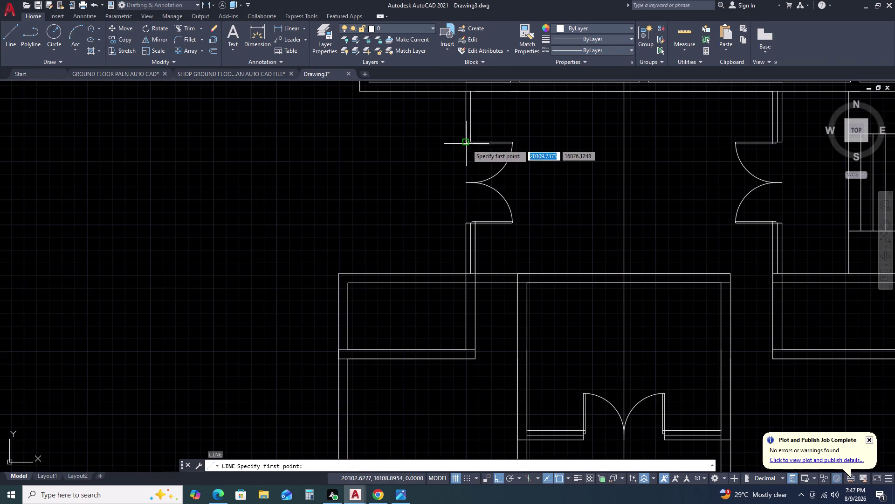
Cancel the line and begin offsetting a wall line by 115, then cancel.
key(Escape)
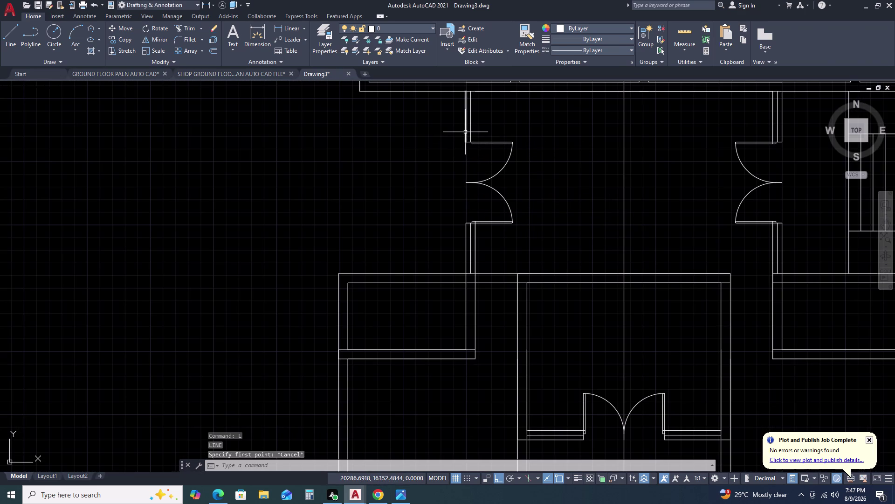
click(466, 132)
text(O)
key(space)
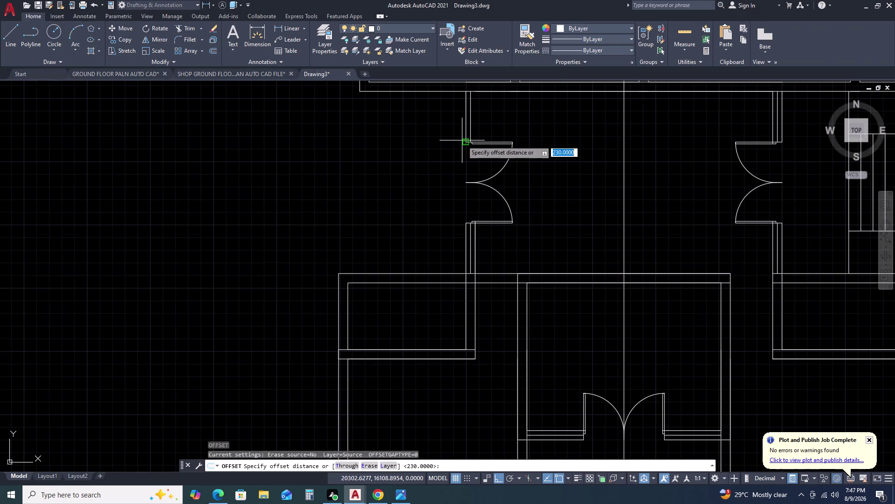
text(115)
key(space)
click(445, 153)
key(Escape)
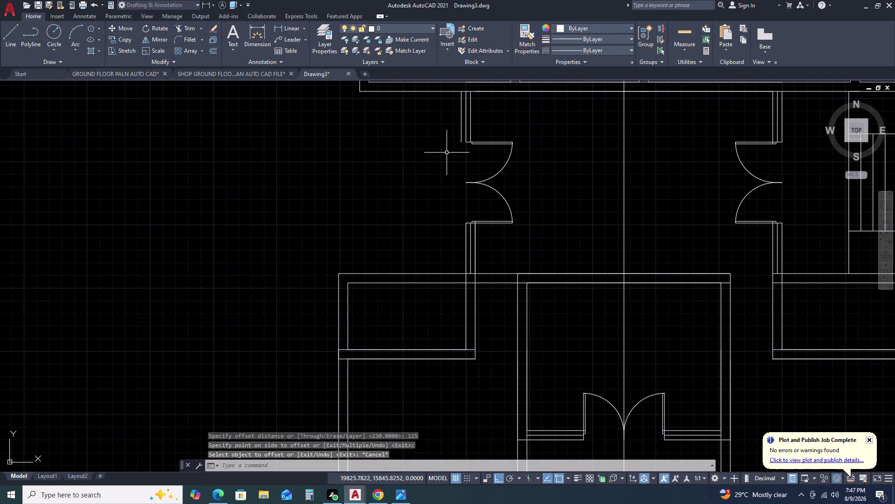
Select the upper and lower door leaves and move them onto the wall line.
scroll(up, 3)
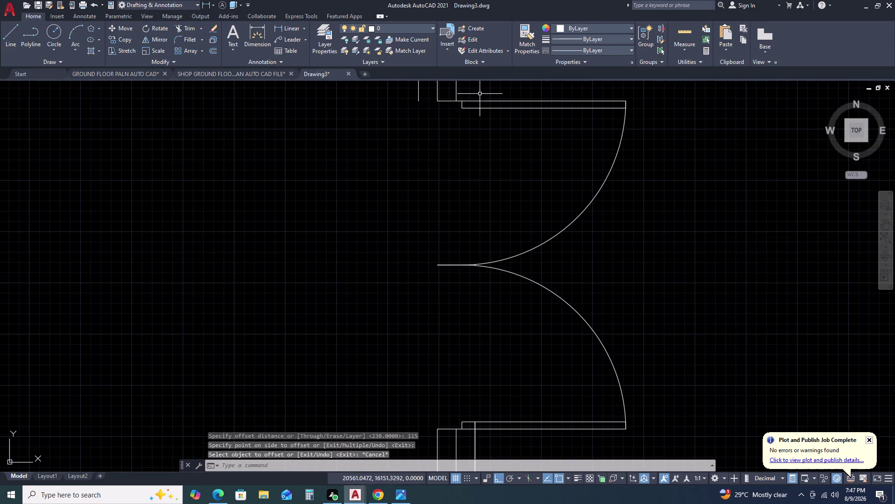
click(479, 94)
click(463, 121)
scroll(down, 3)
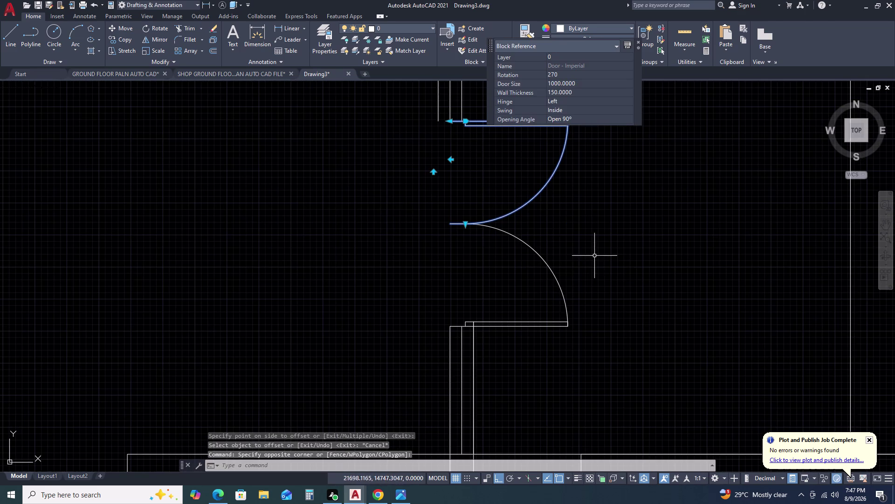
click(595, 256)
click(506, 269)
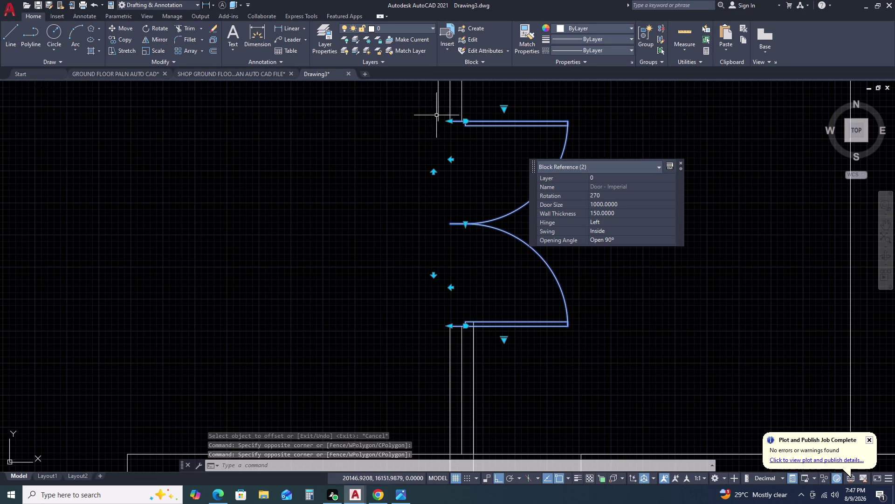
scroll(up, 3)
scroll(down, 3)
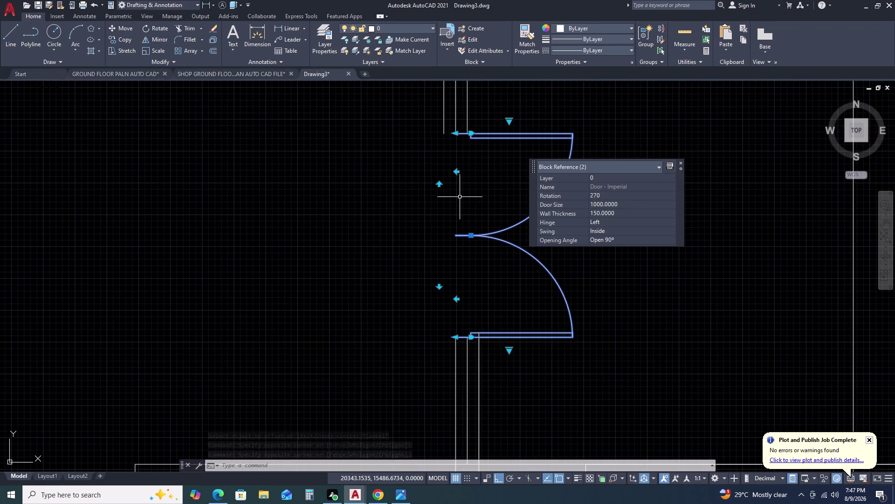
text(M)
key(space)
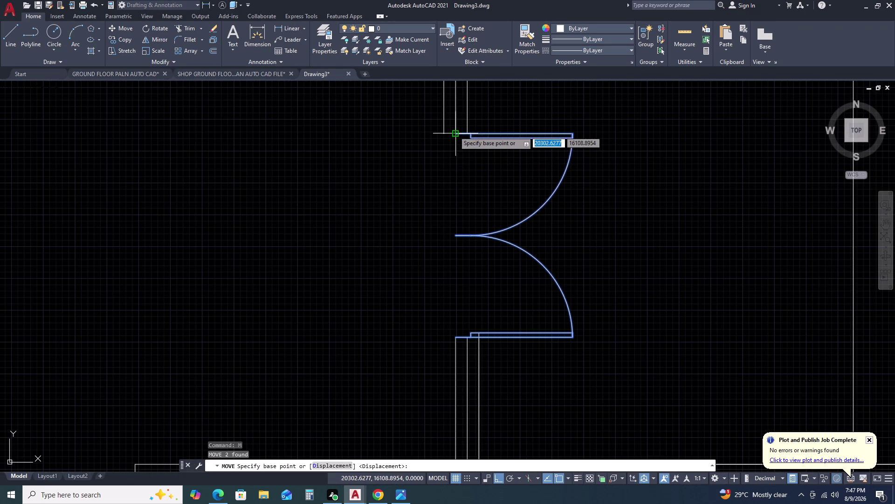
click(454, 131)
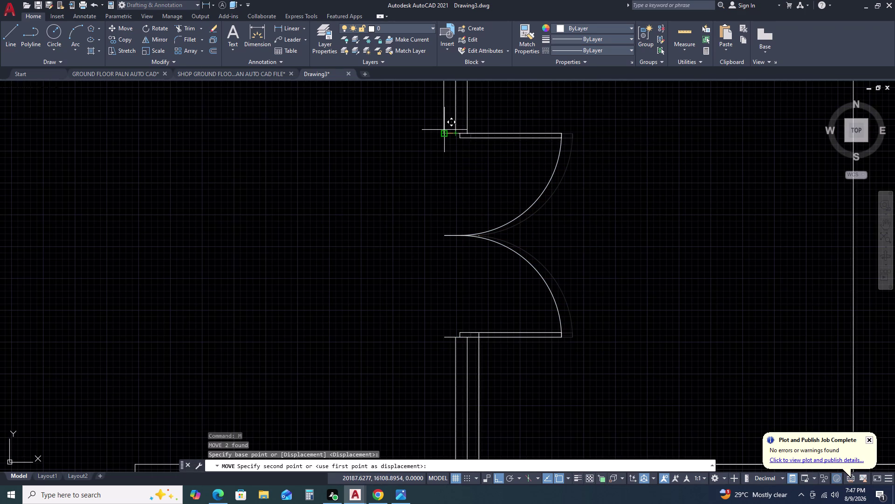
click(456, 133)
key(Escape)
Delete the leftover short line beside the left corridor door.
scroll(down, 3)
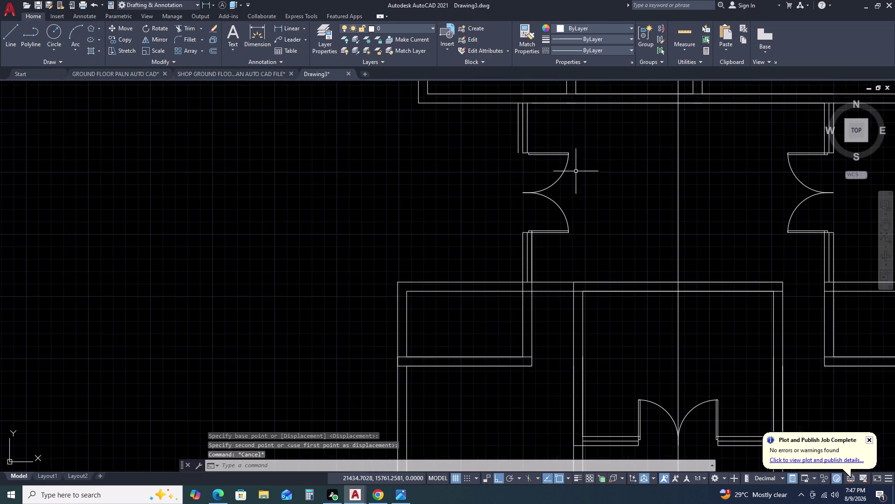
scroll(up, 3)
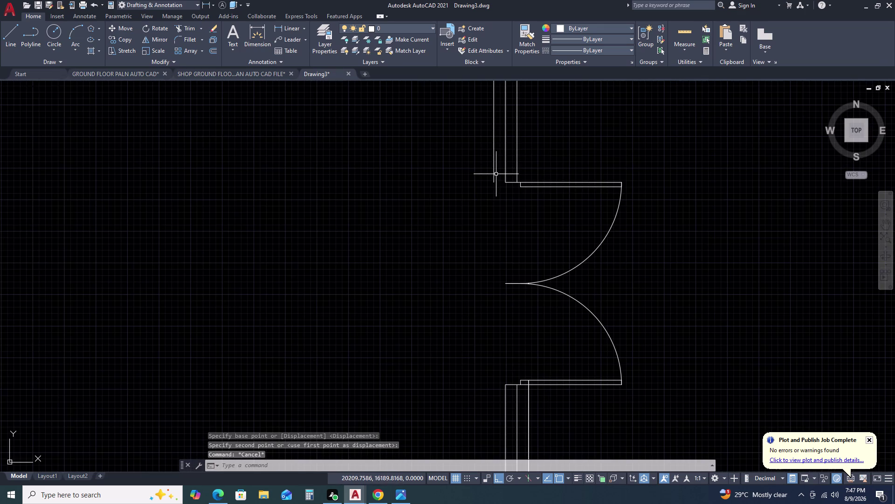
click(496, 174)
click(483, 145)
key(Delete)
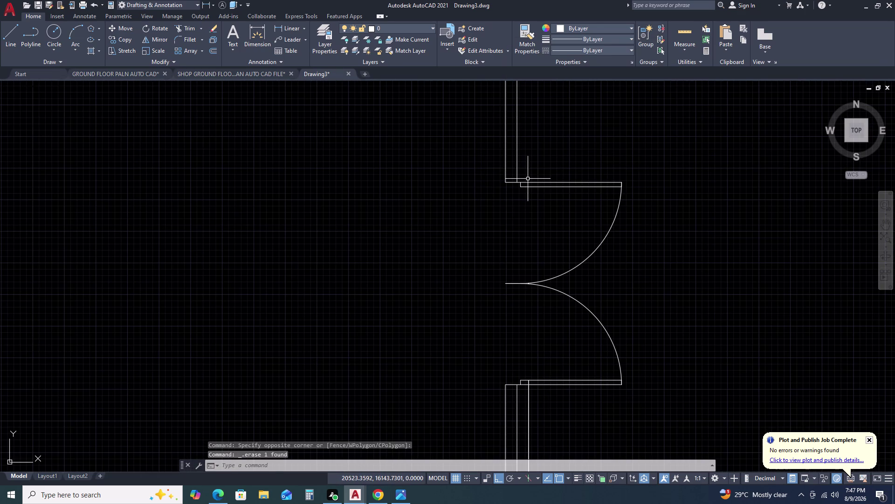
Start offsetting the wall line above the doors by 115, cancel, and pan across the plan.
click(518, 158)
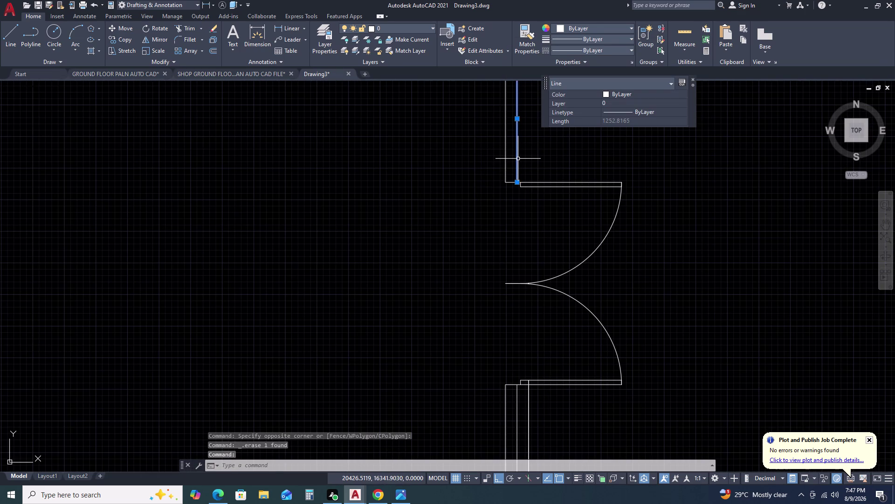
text(O)
key(space)
key(space)
click(540, 160)
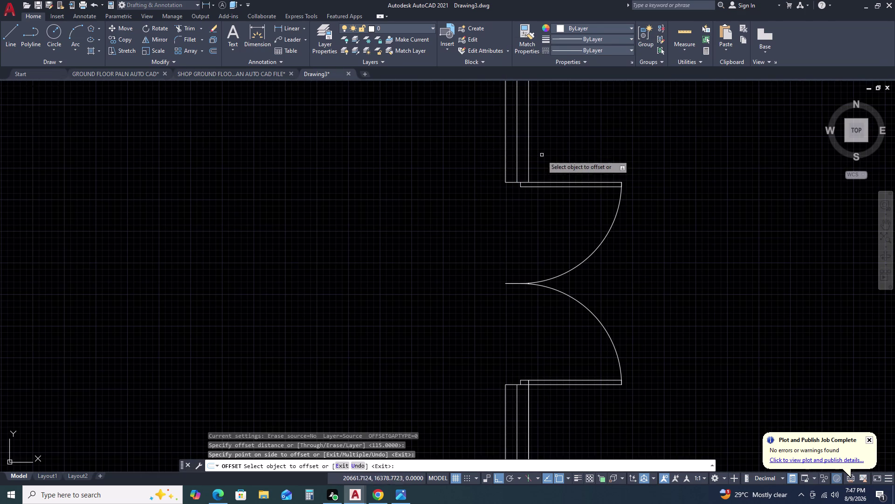
scroll(down, 3)
key(Escape)
scroll(down, 3)
middle_drag(619, 200, 543, 179)
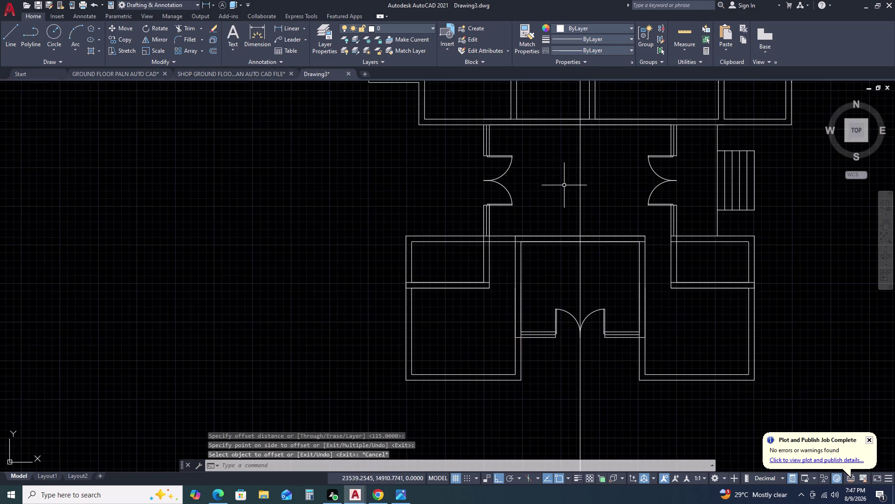
scroll(down, 3)
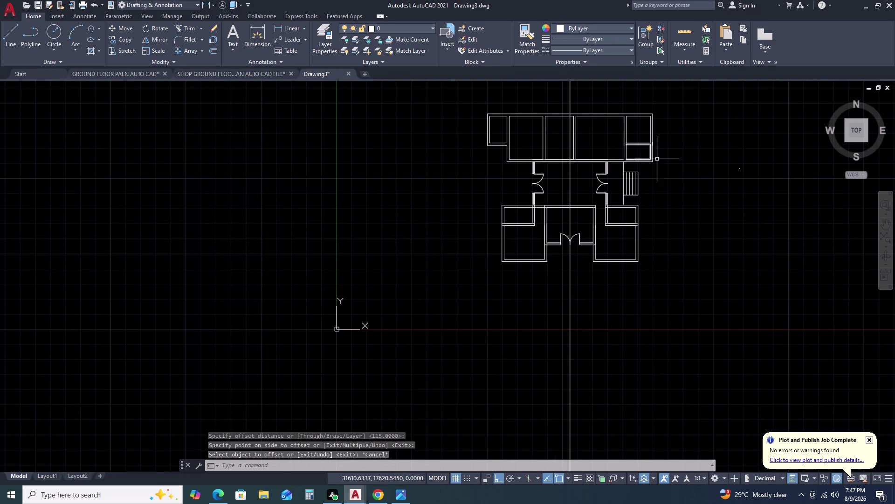
scroll(down, 3)
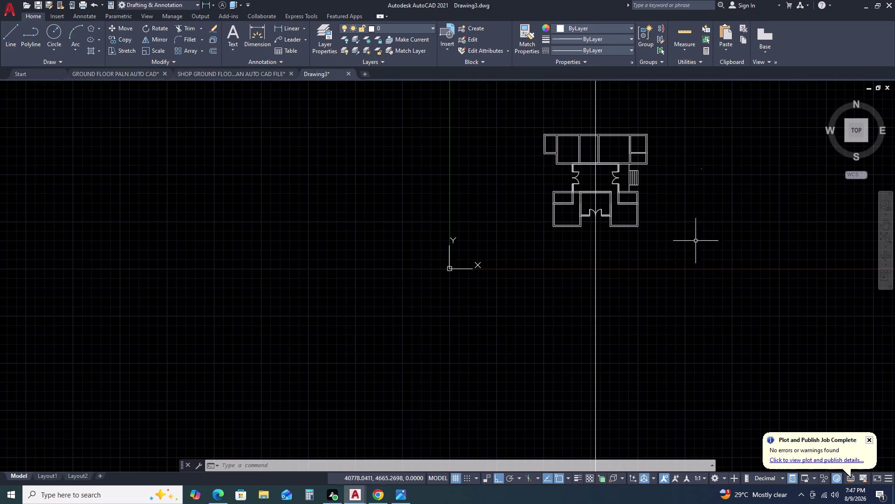
scroll(up, 3)
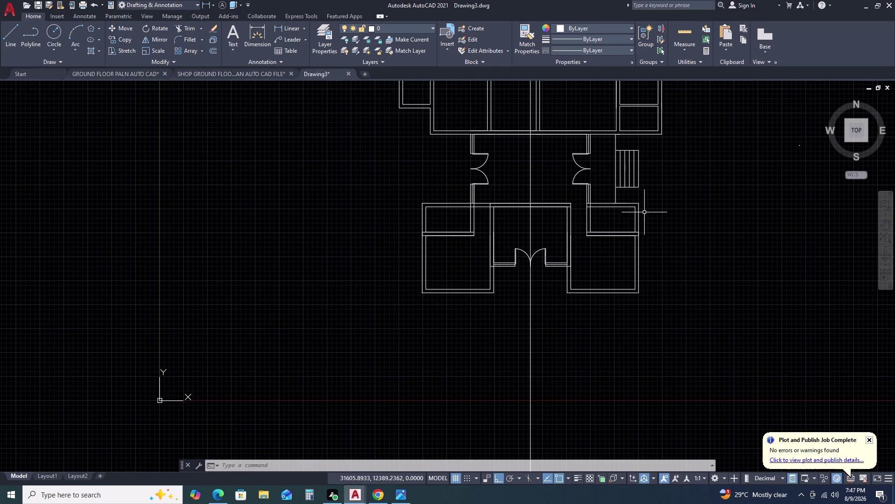
scroll(up, 3)
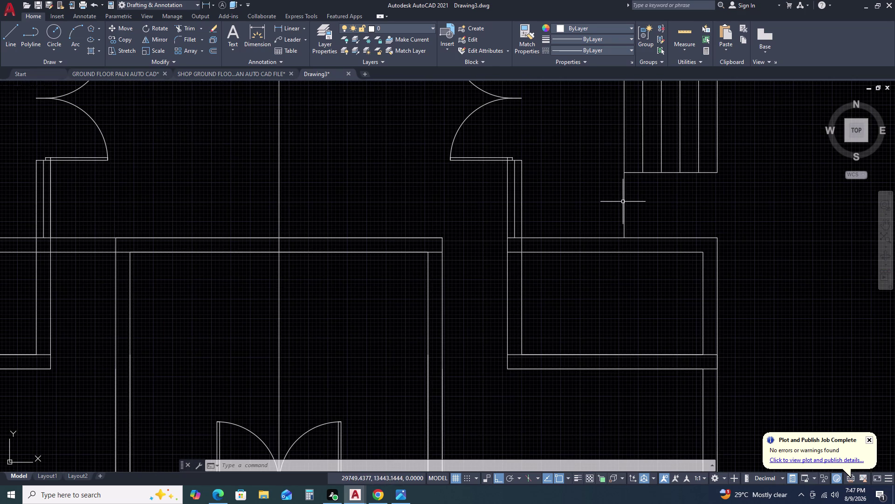
Begin a 100 offset of the wall beside the staircase, cancel, and pan toward the lower door.
click(625, 198)
text(O)
key(space)
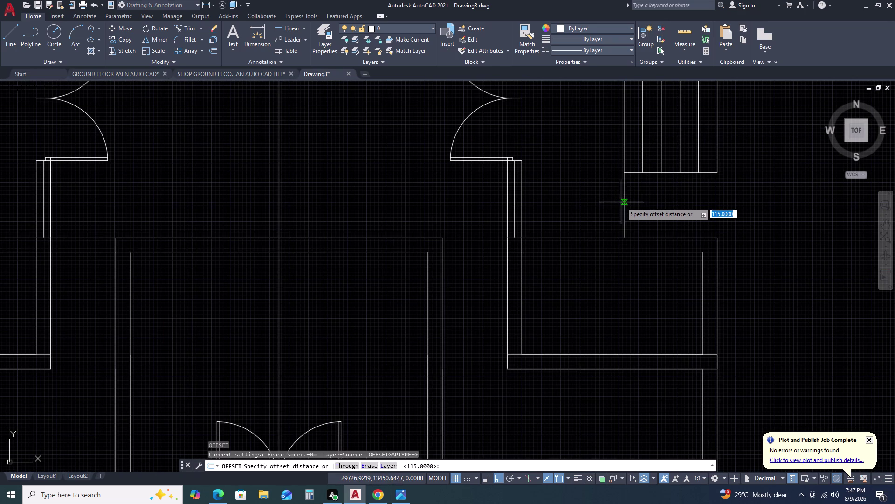
text(100)
key(space)
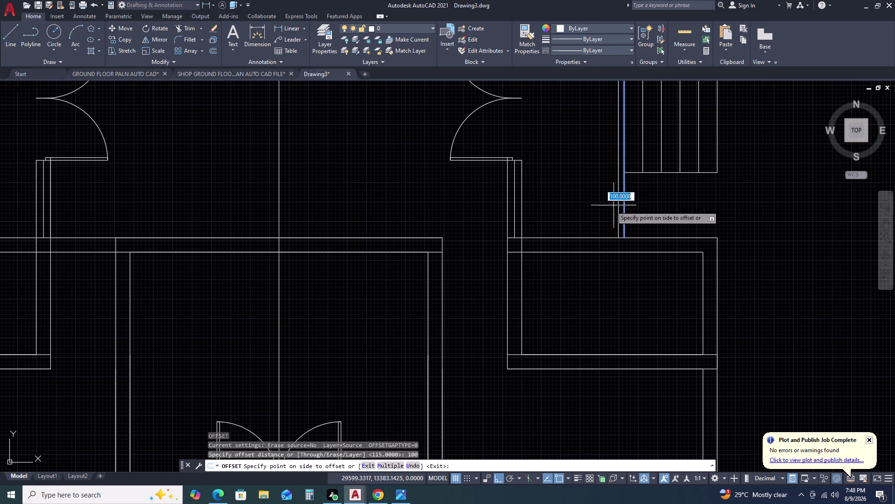
click(601, 207)
key(Escape)
key(l)
key(space)
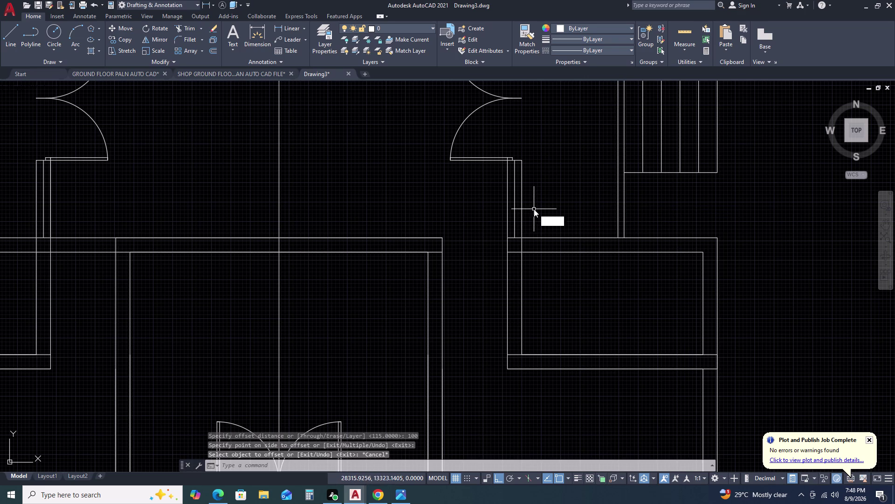
click(522, 238)
middle_drag(533, 133, 534, 279)
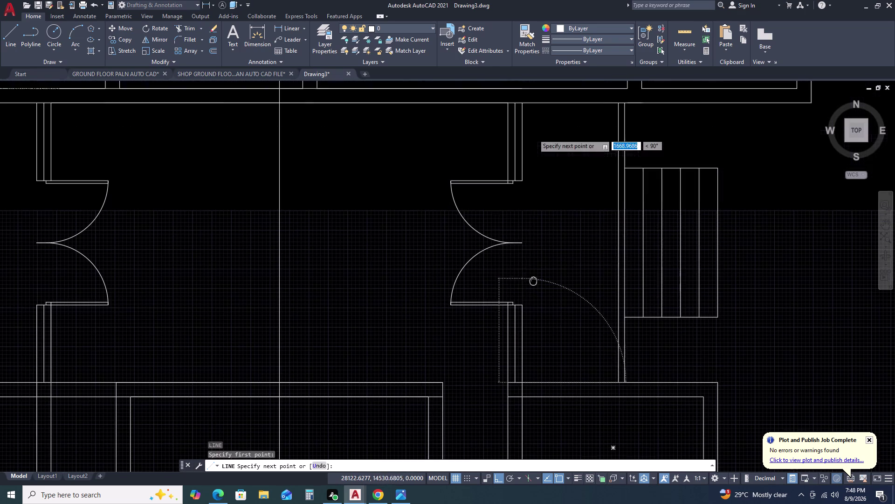
double_click(526, 104)
key(Escape)
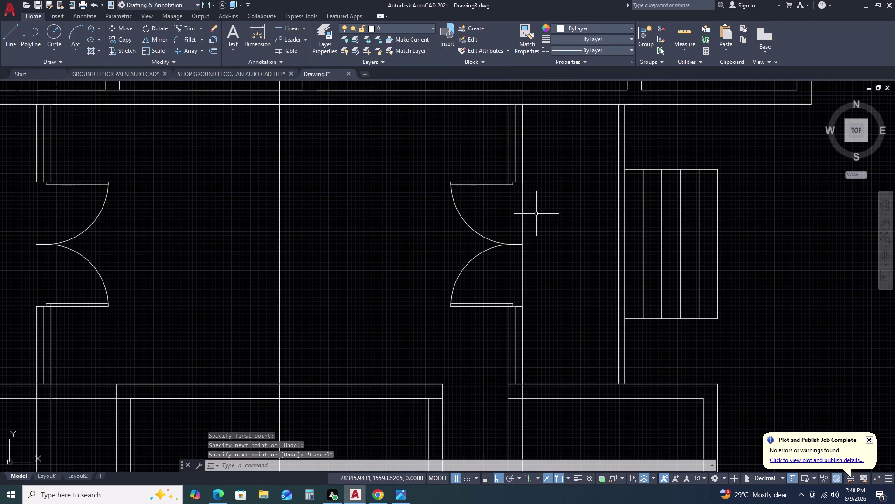
Offset the wall line right of the door by 100 to the right.
click(536, 214)
click(512, 202)
key(o)
key(space)
key(space)
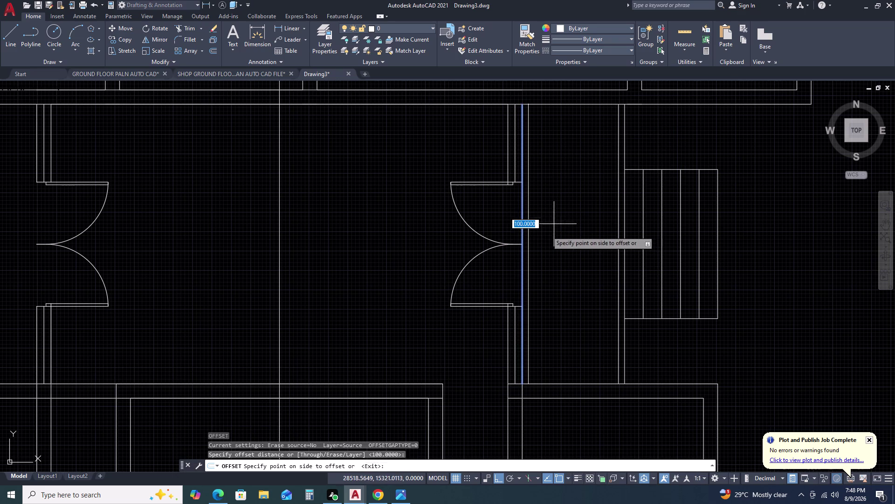
click(564, 218)
key(Escape)
Dismiss the Data Link Manager opened by a mistyped command.
key(s)
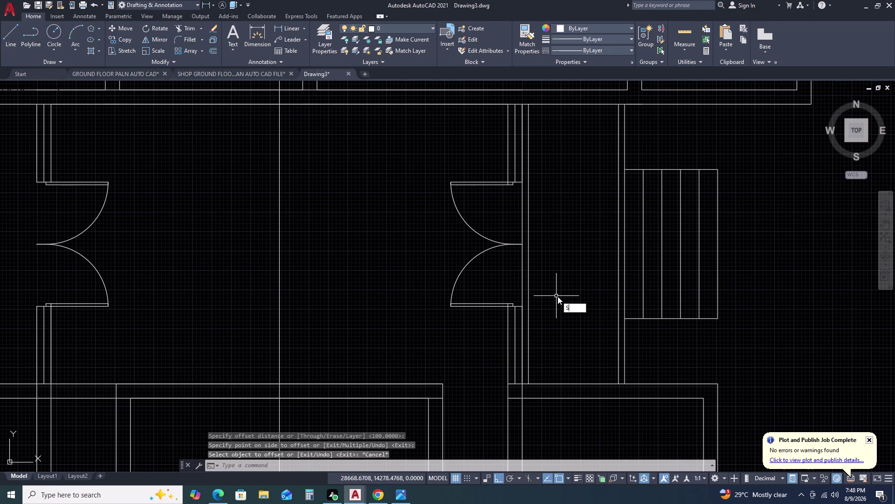
key(BackSpace)
key(d)
text(L)
key(space)
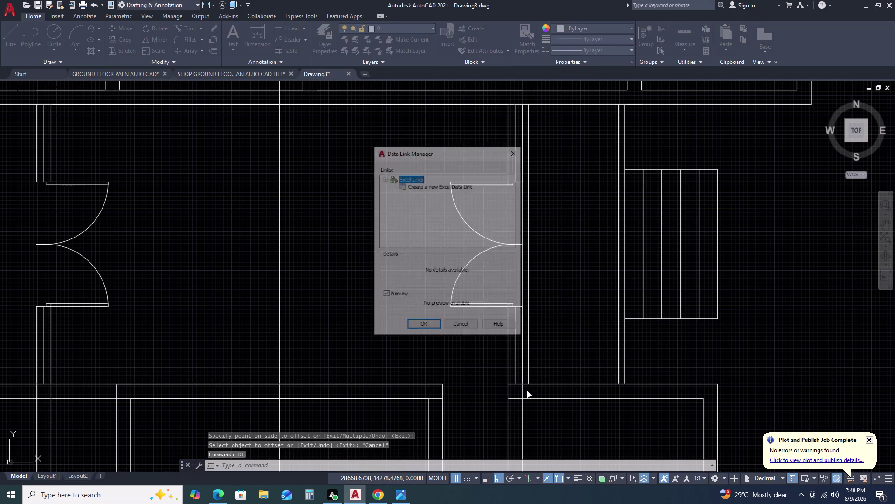
key(Escape)
key(Escape)
key(Escape)
Dimension the passage width from its corner to the staircase wall (1450).
key(d)
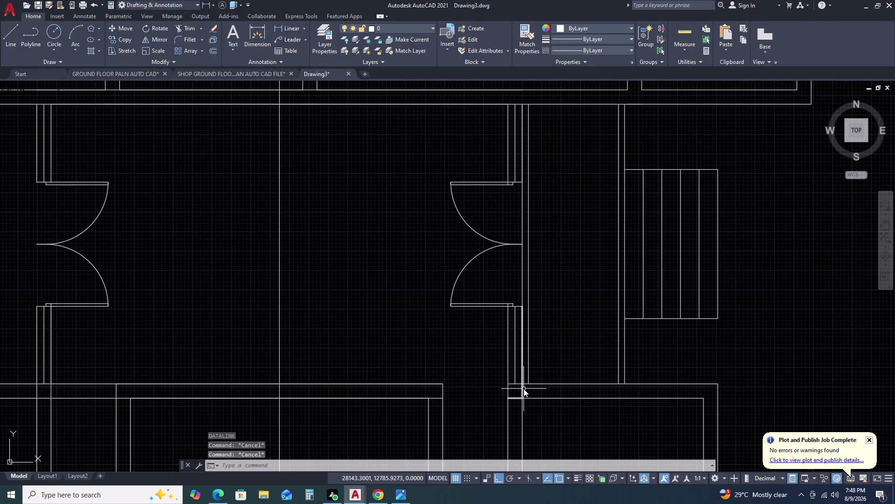
text(LI)
key(space)
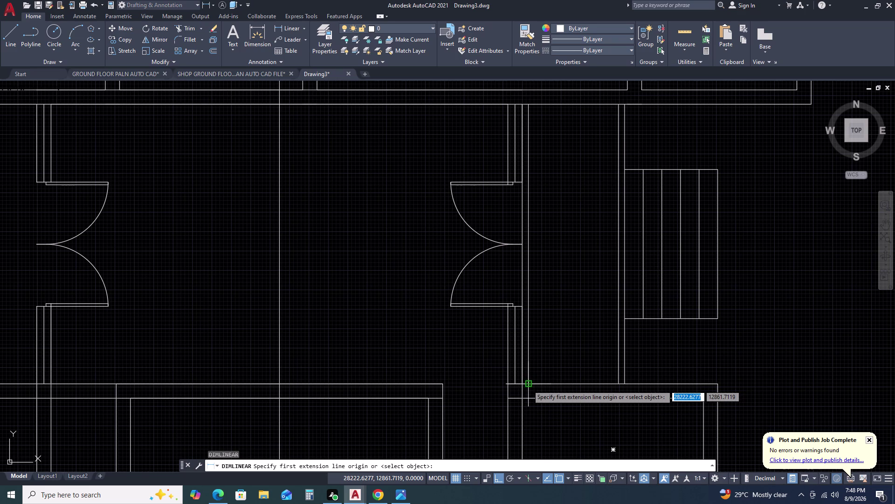
click(526, 387)
click(617, 383)
key(Escape)
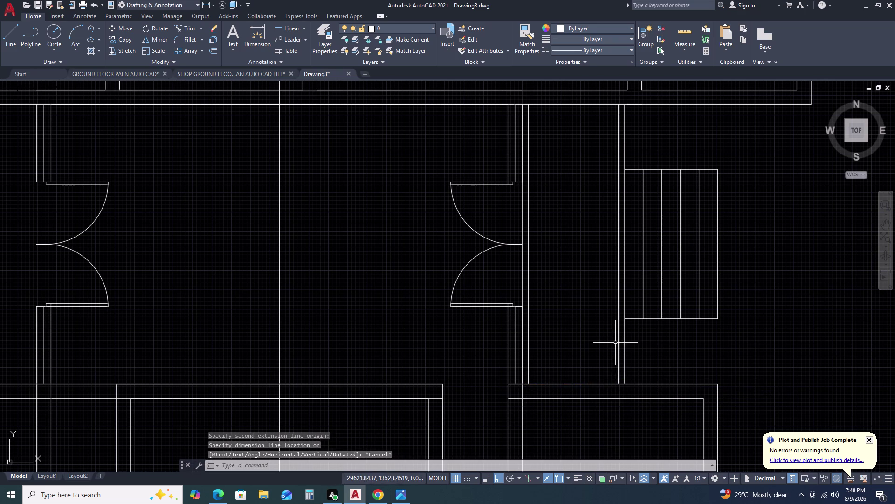
key(space)
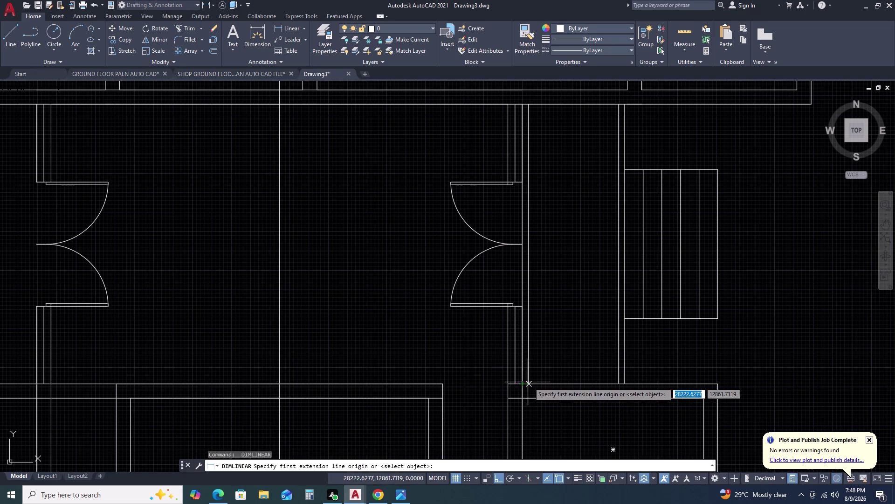
click(530, 382)
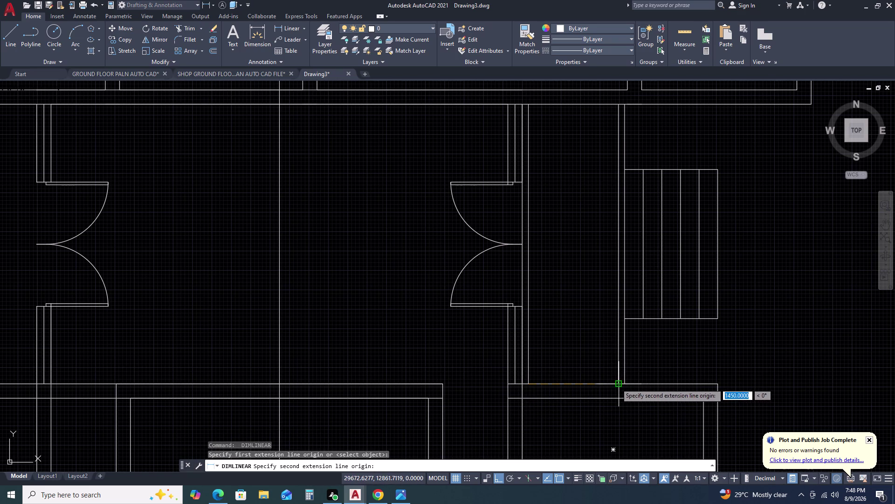
click(616, 384)
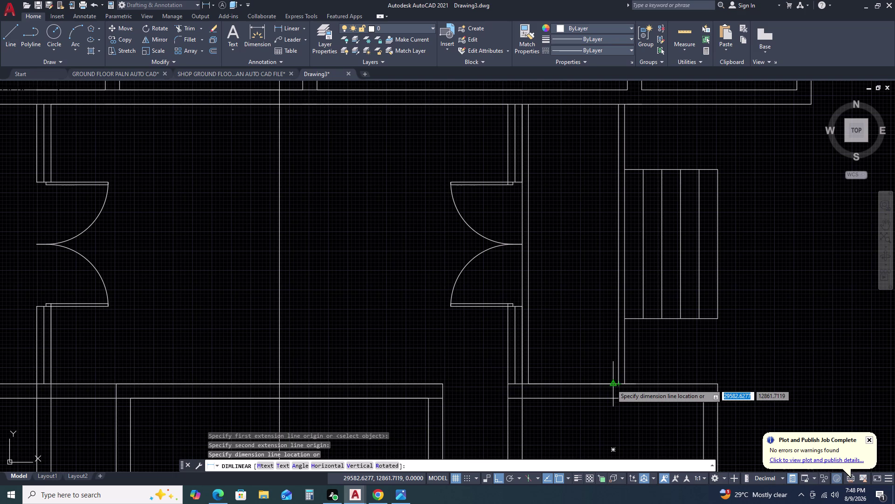
click(602, 324)
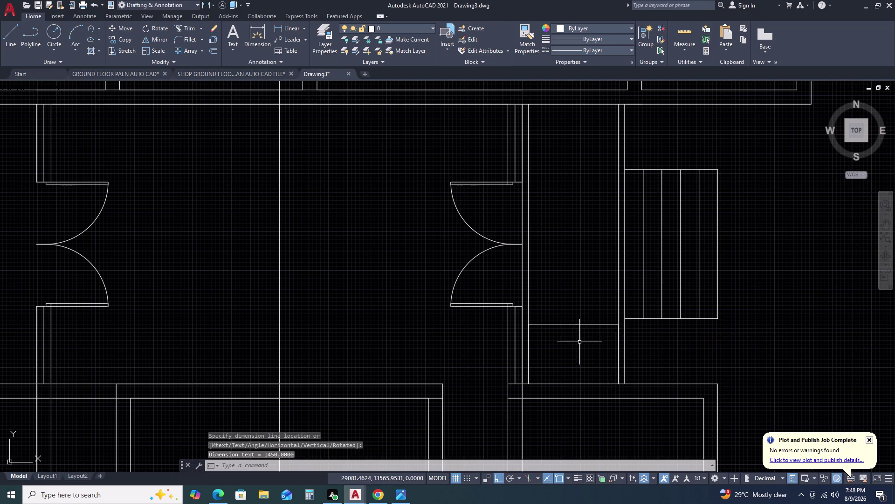
Open the Dimension Style Manager with D.
scroll(up, 3)
scroll(down, 3)
text(D)
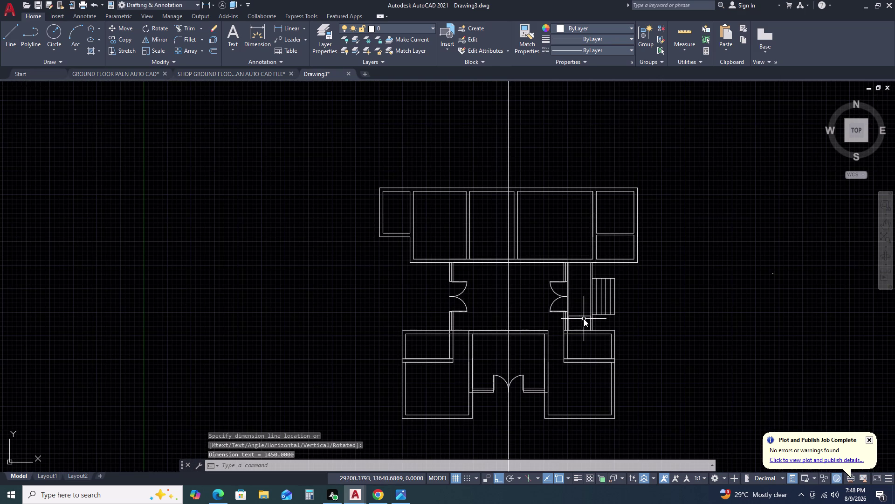
key(space)
Modify the Standard style to a text height of 100, then OK and Close.
click(544, 229)
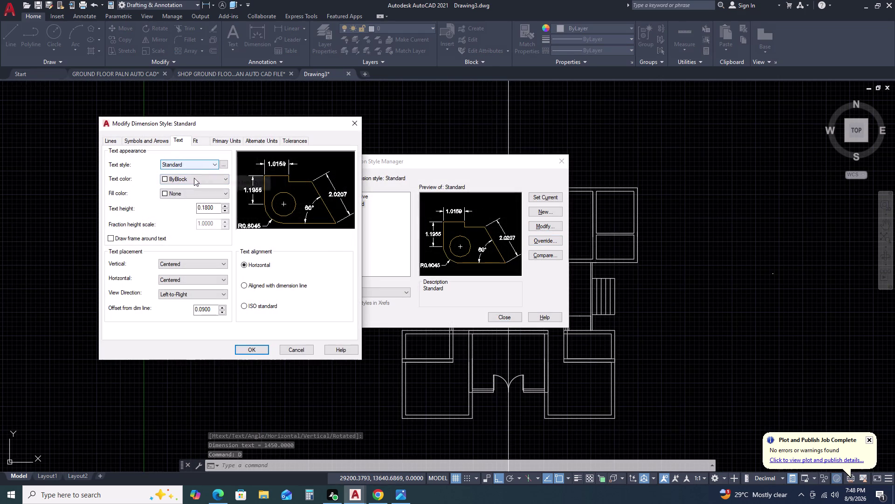
double_click(216, 205)
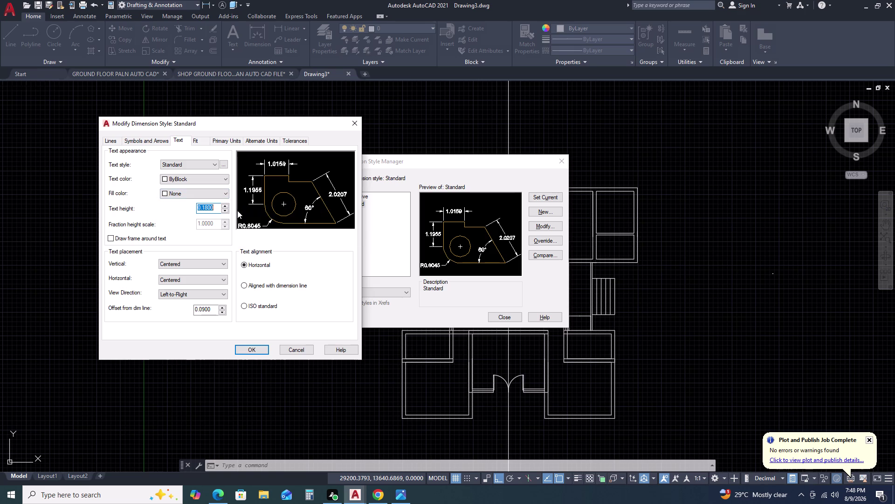
key(1)
key(0)
key(0)
key(Return)
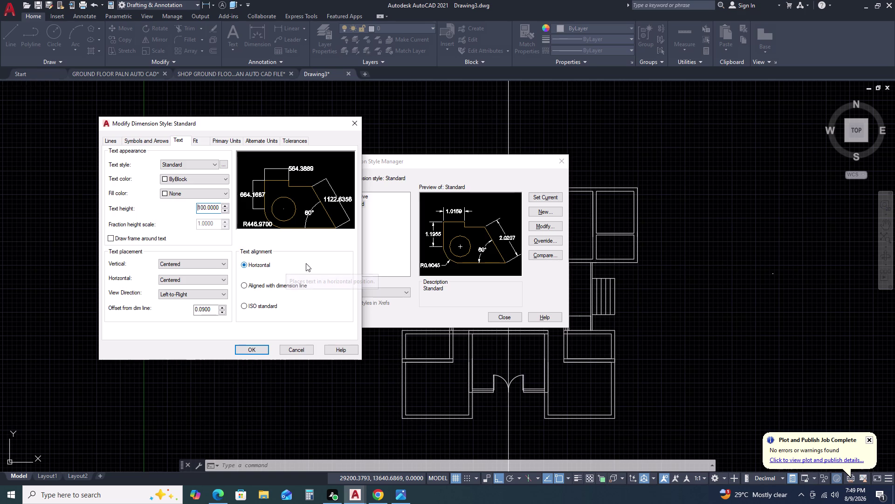
click(257, 351)
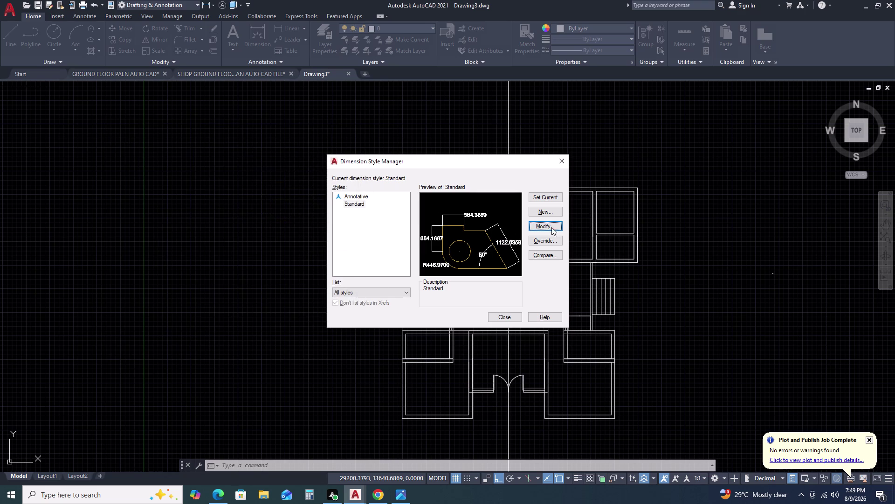
click(555, 195)
click(561, 159)
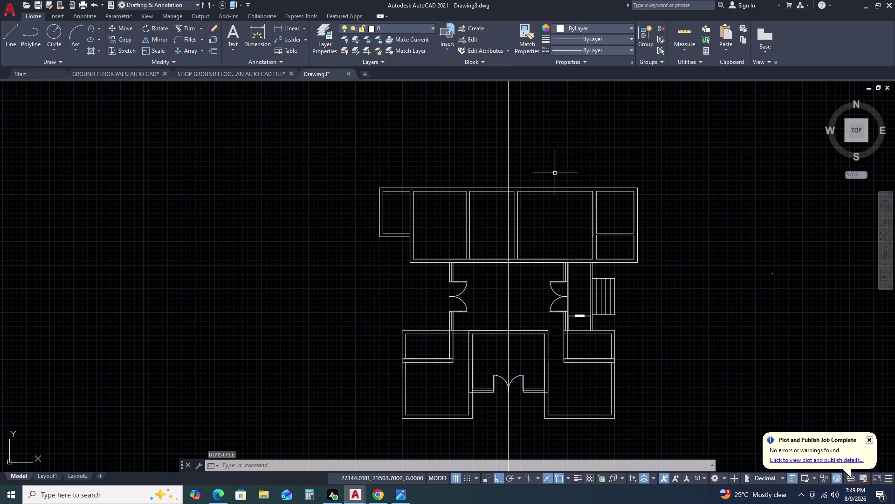
Start a line and cancel it, clearing the current selection.
scroll(up, 3)
scroll(up, 3)
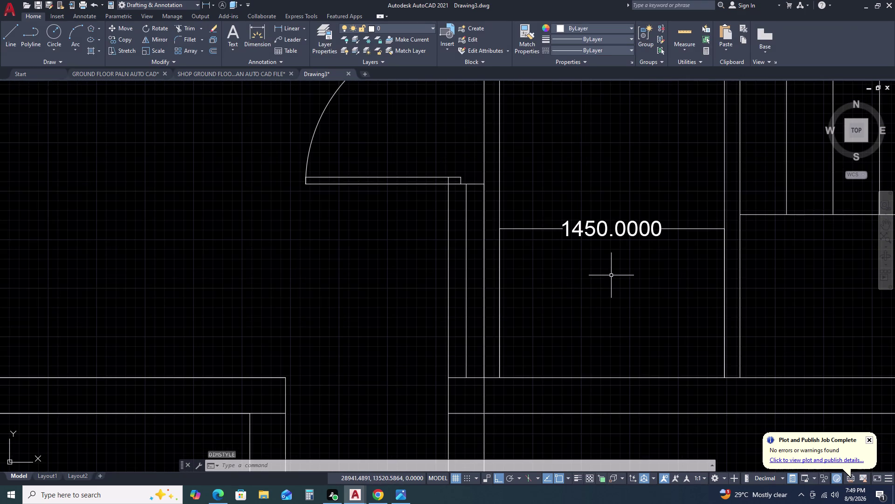
scroll(down, 3)
text(L)
key(space)
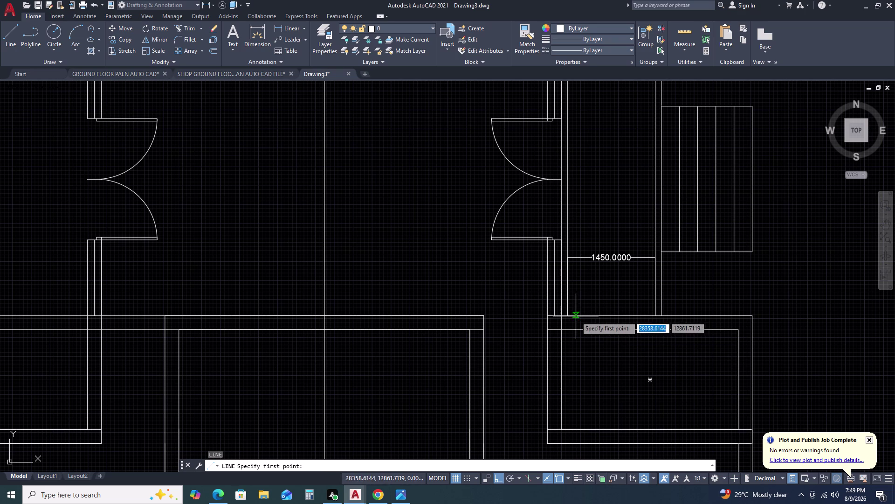
key(Escape)
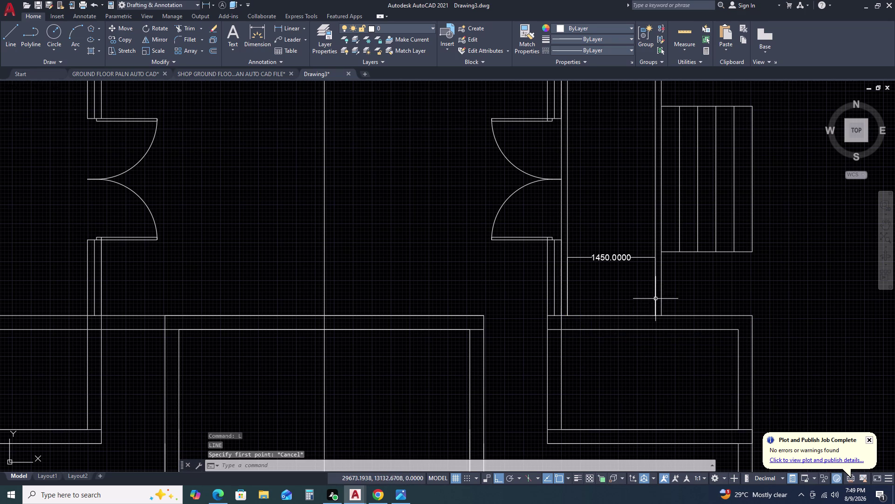
click(655, 298)
key(Escape)
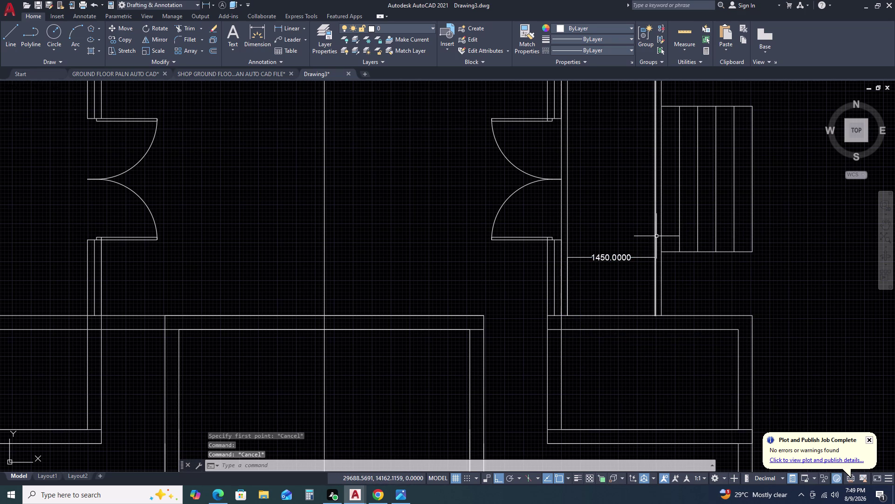
click(657, 236)
Offset the stair wall line by 230 and delete the 4500-long extra line.
text(O)
key(space)
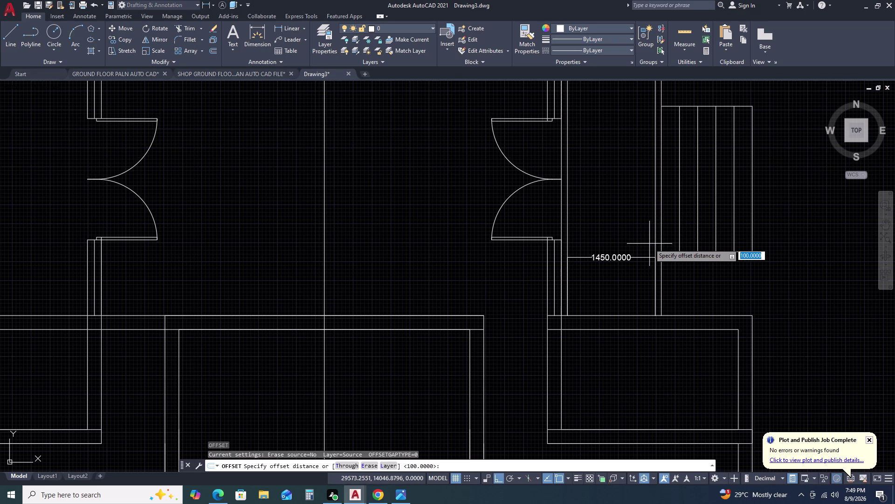
text(230)
key(space)
click(638, 244)
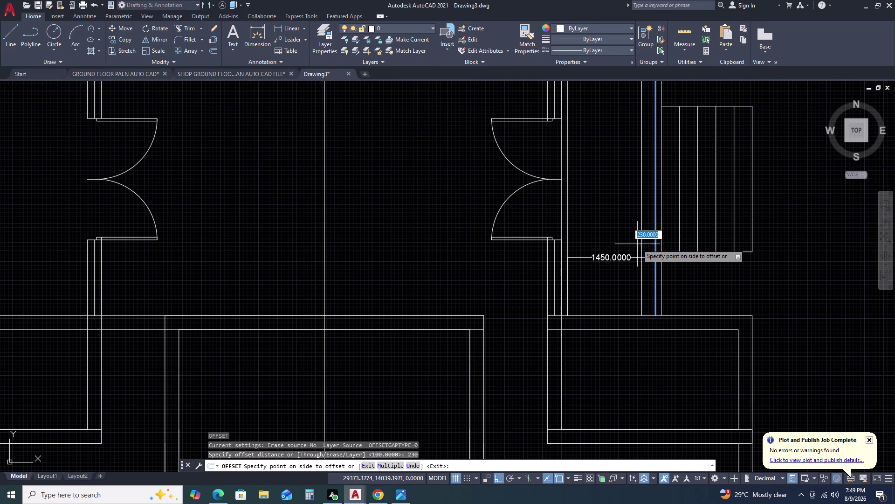
key(Escape)
click(656, 233)
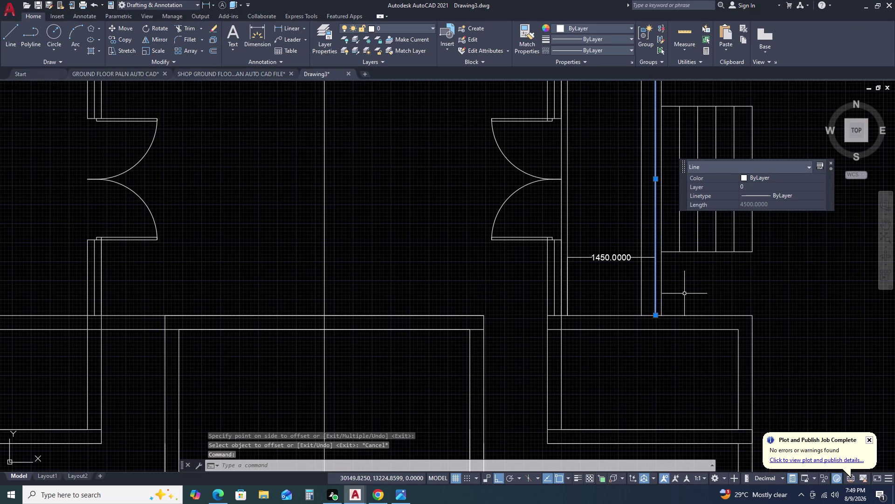
key(Delete)
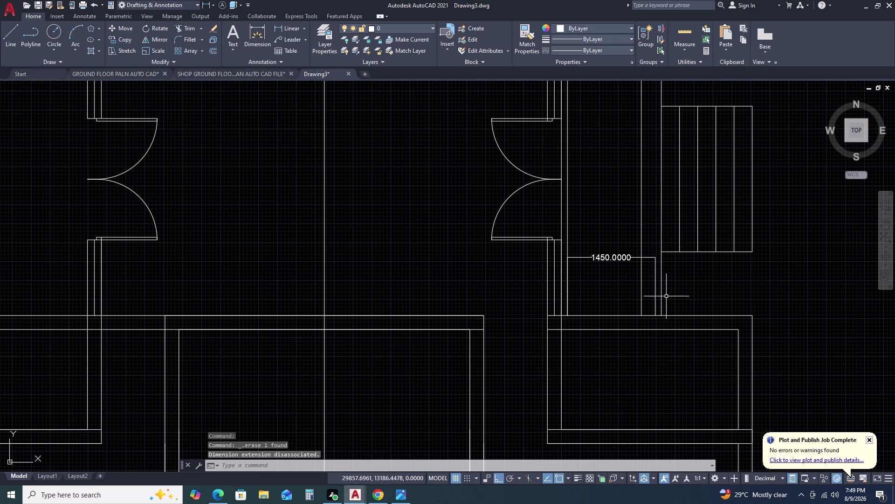
Stretch the passage dimension's right end onto the nearer wall line.
scroll(down, 3)
scroll(up, 3)
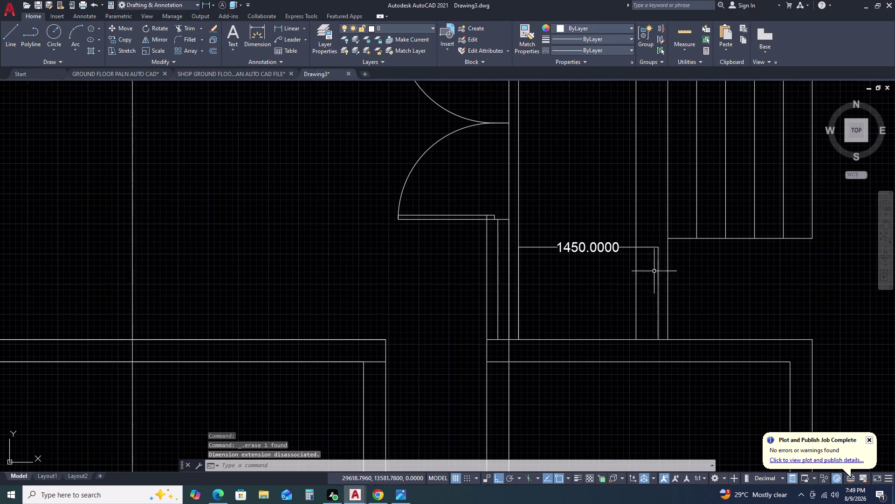
click(660, 288)
click(654, 297)
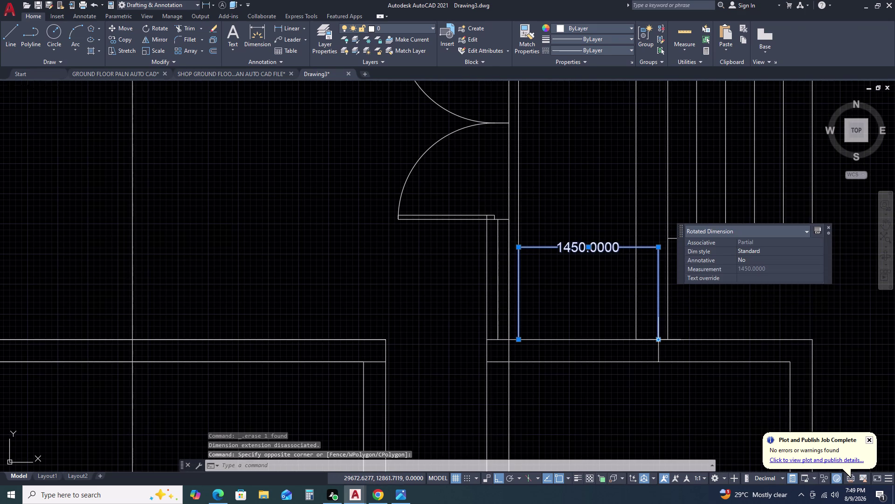
click(659, 342)
click(633, 339)
key(Escape)
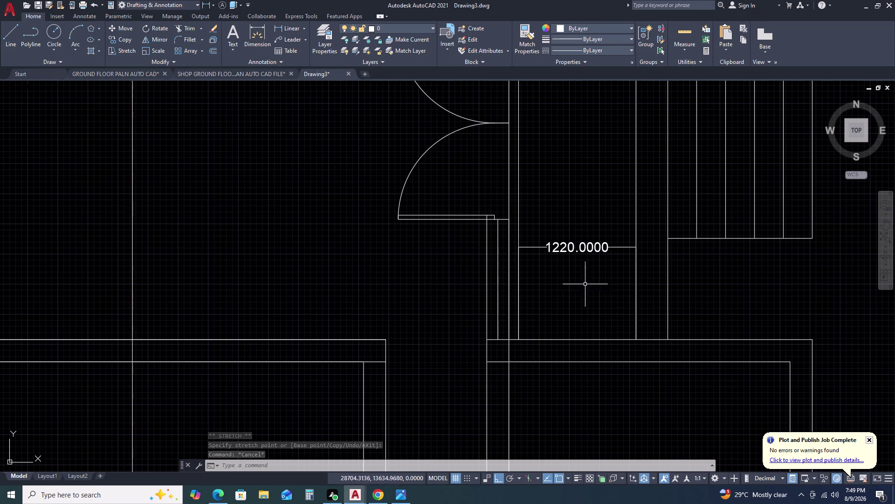
Offset the wall line 100 toward the passage.
click(636, 224)
text(O)
key(space)
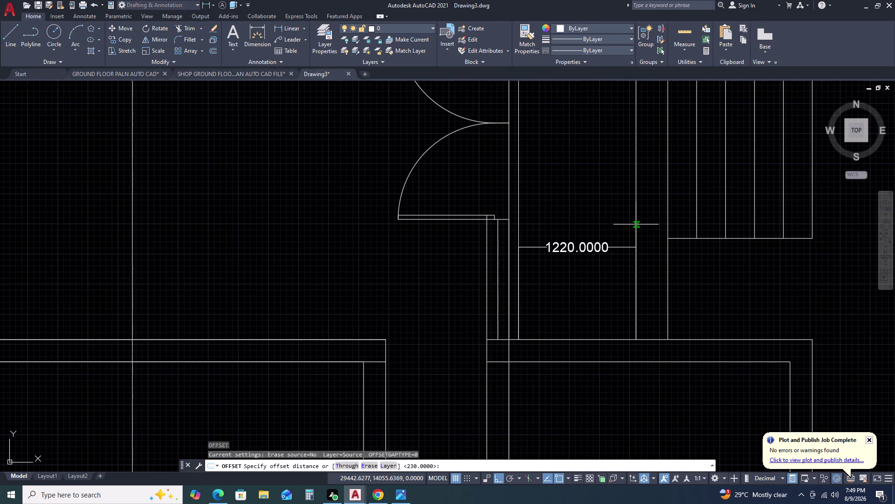
text(10)
text(0)
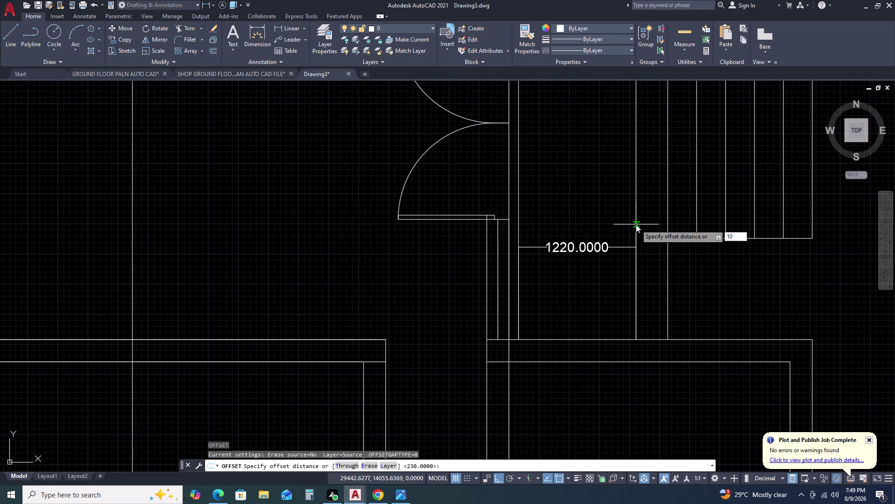
key(space)
click(617, 225)
key(Escape)
click(604, 244)
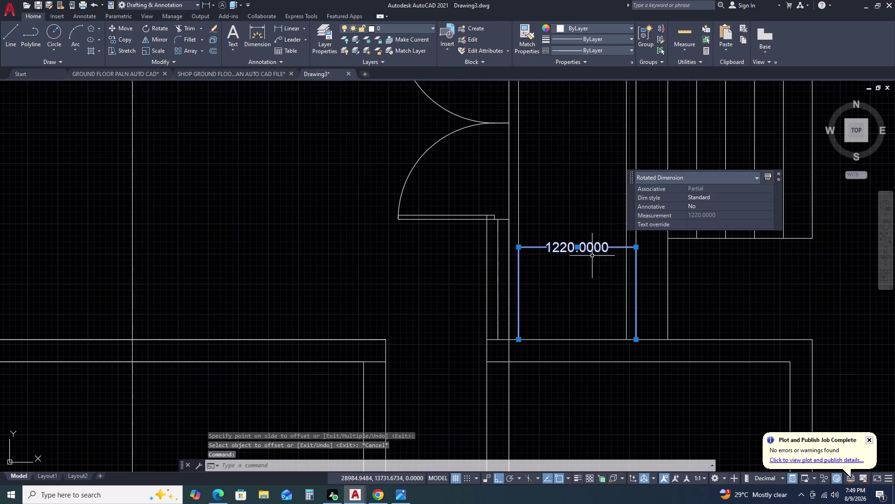
Stretch the dimension's right end onto the new wall line so it reads 1120.
click(638, 341)
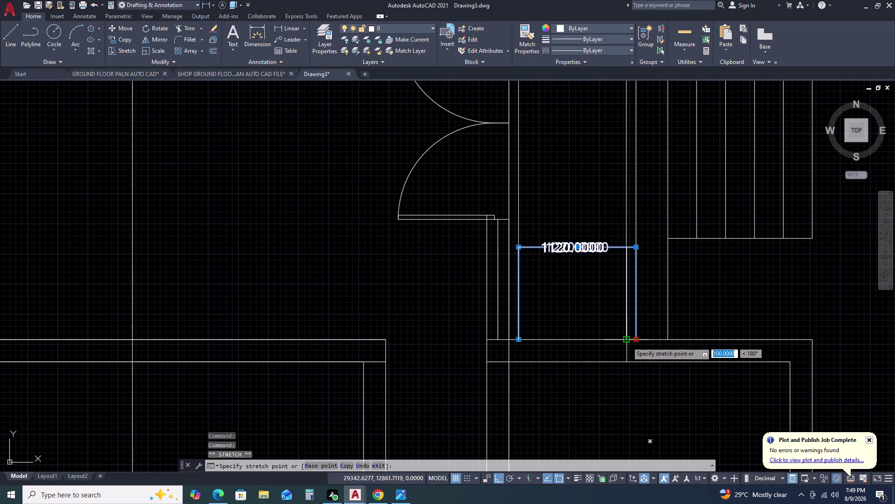
click(627, 341)
key(Escape)
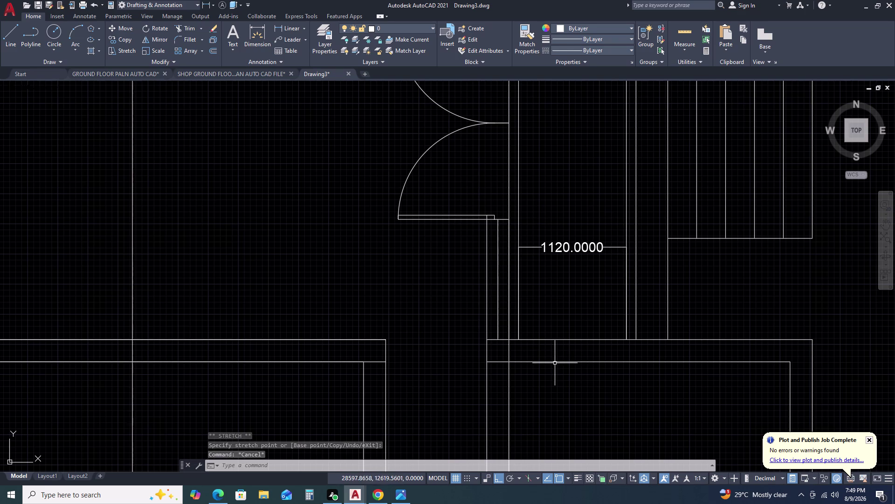
text(L)
key(space)
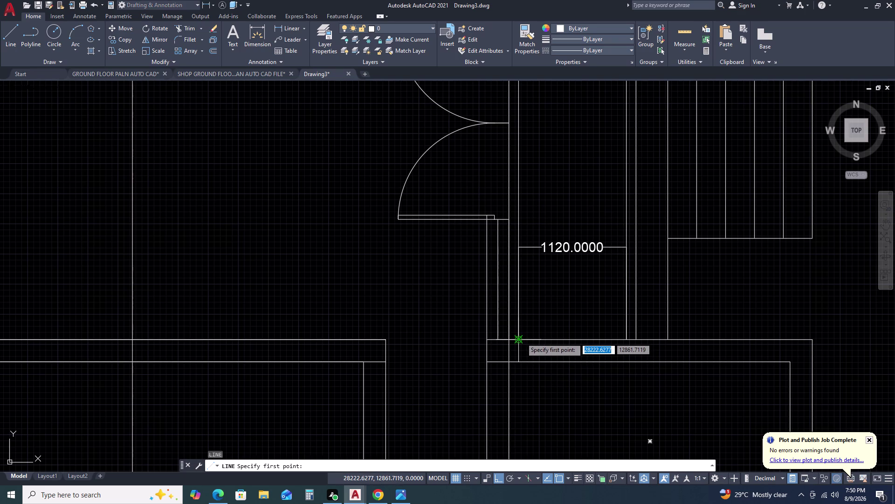
Draw a line across the passage to the new wall, and a line up to the upper wall.
click(522, 338)
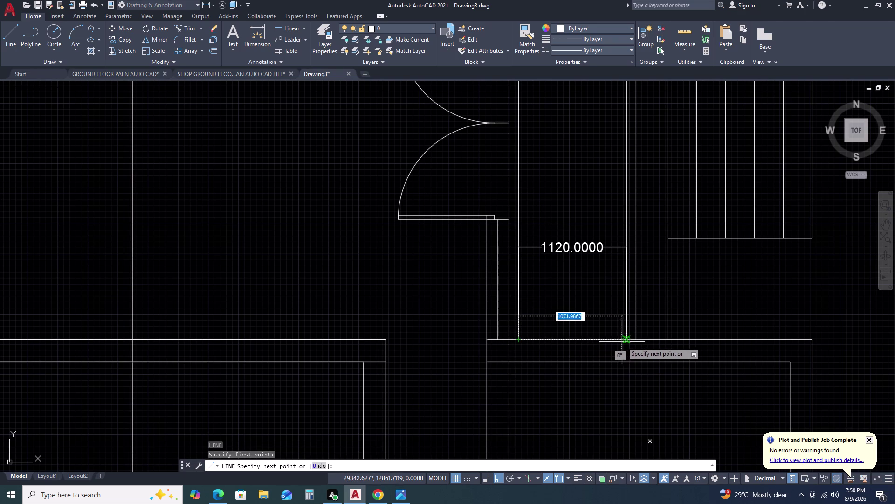
click(628, 339)
key(Escape)
text(L)
key(space)
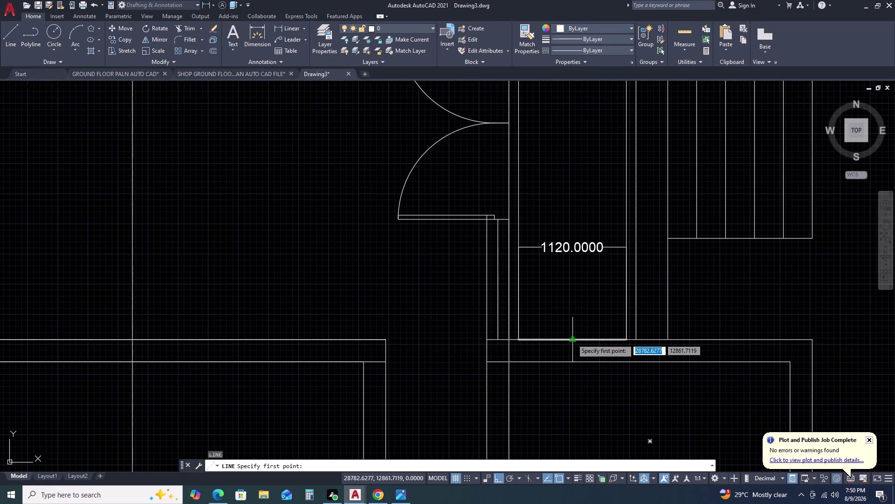
click(572, 339)
middle_drag(598, 179, 593, 278)
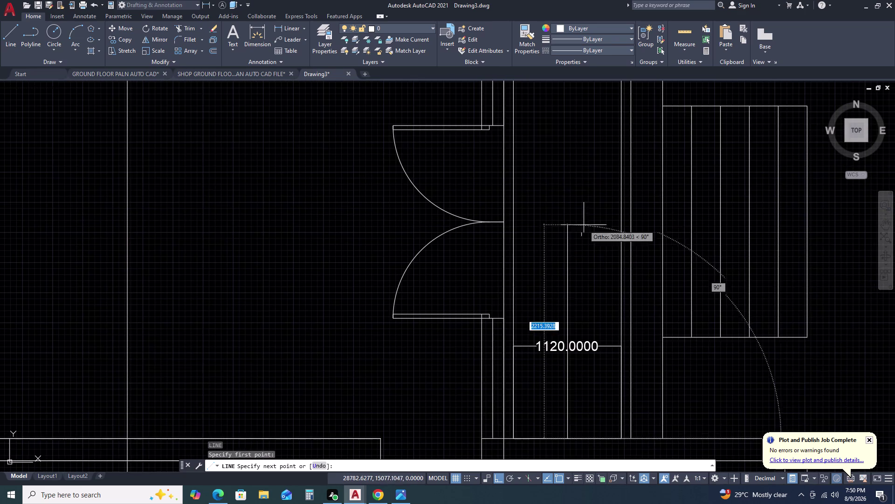
scroll(down, 3)
middle_drag(579, 114, 582, 250)
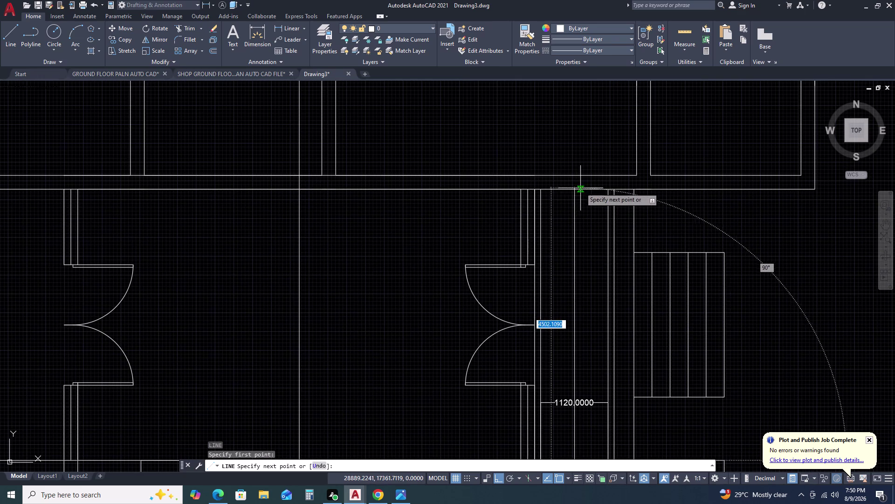
click(576, 188)
key(Escape)
Regenerate the drawing display and pan to the top end of the staircase.
scroll(down, 3)
scroll(up, 3)
text(RE)
key(space)
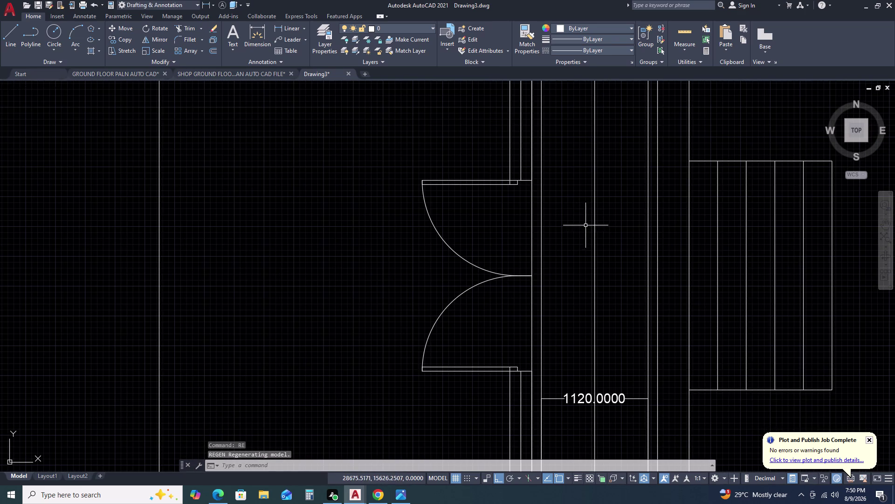
middle_drag(594, 213, 612, 284)
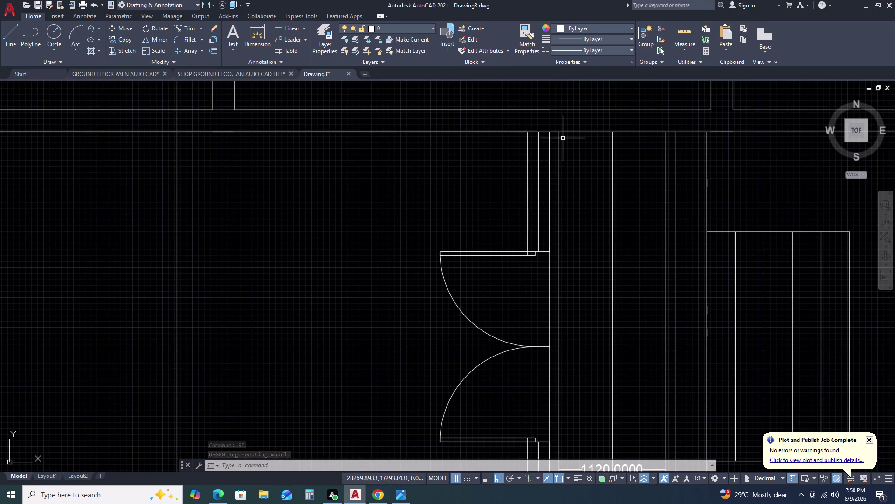
Draw a rectangular tread at the top of the stair.
text(RECDC)
key(BackSpace)
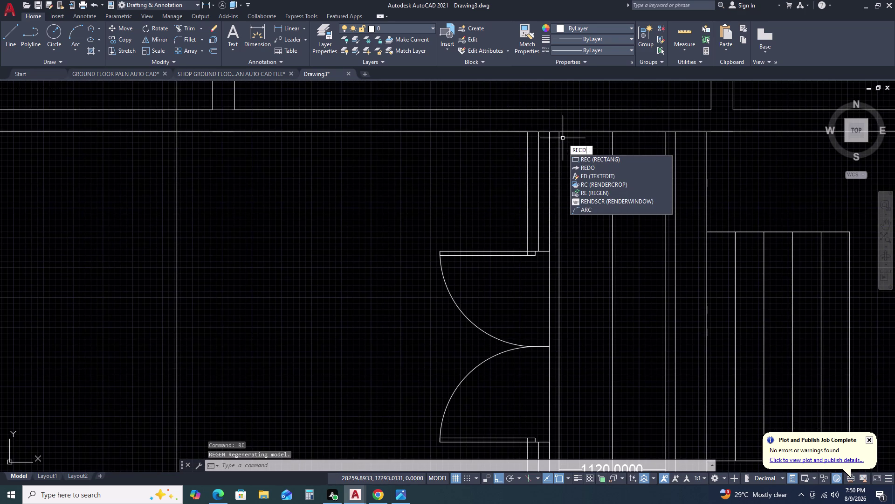
key(BackSpace)
key(space)
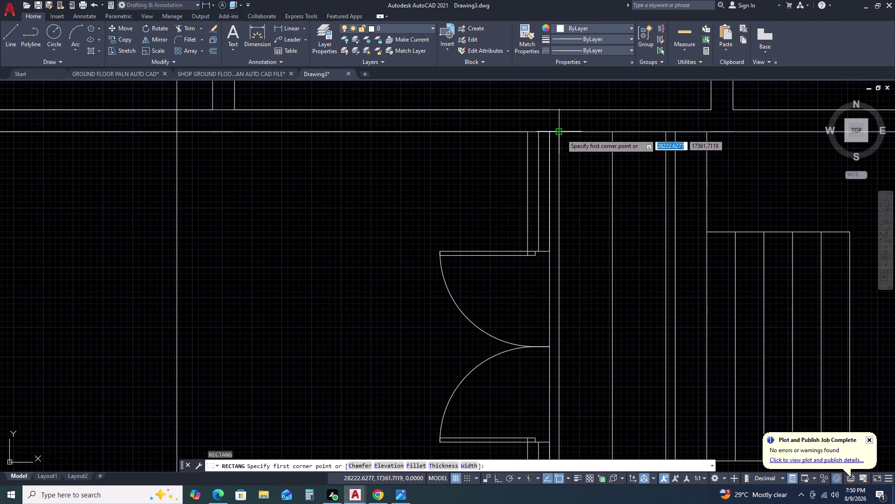
click(560, 133)
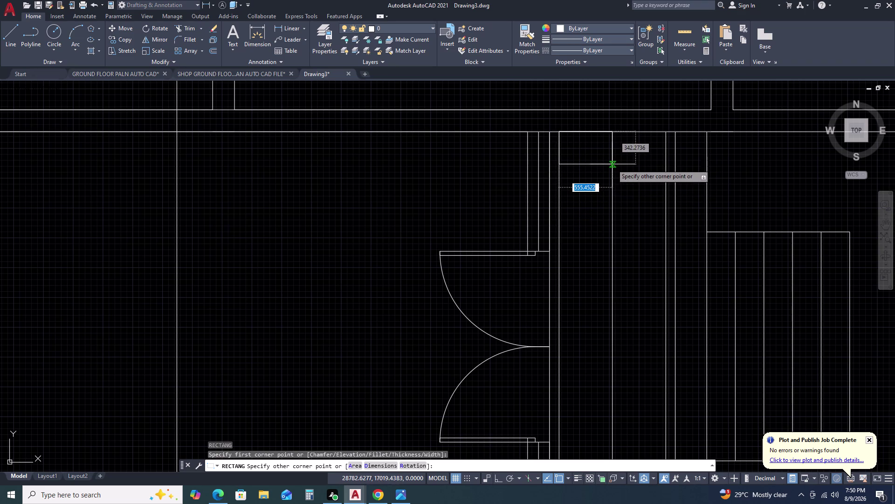
scroll(up, 3)
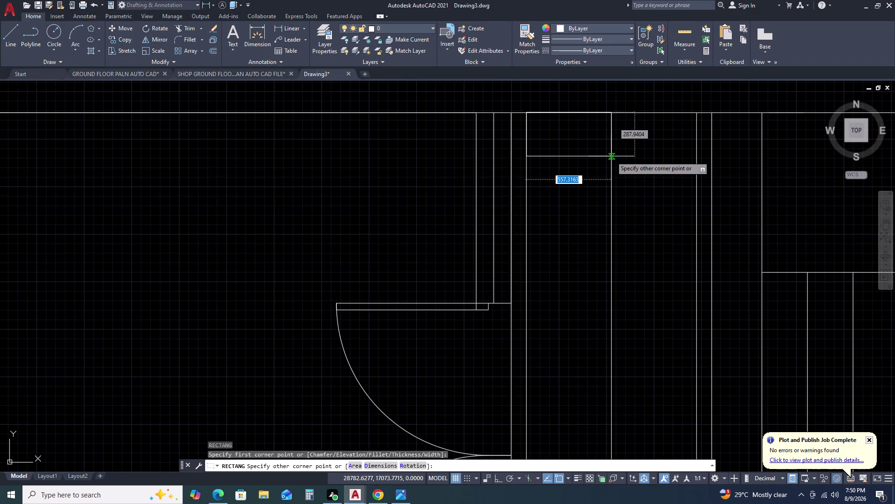
click(611, 156)
Copy the tread from its corner as a 10-item array.
click(579, 149)
double_click(565, 174)
key(c)
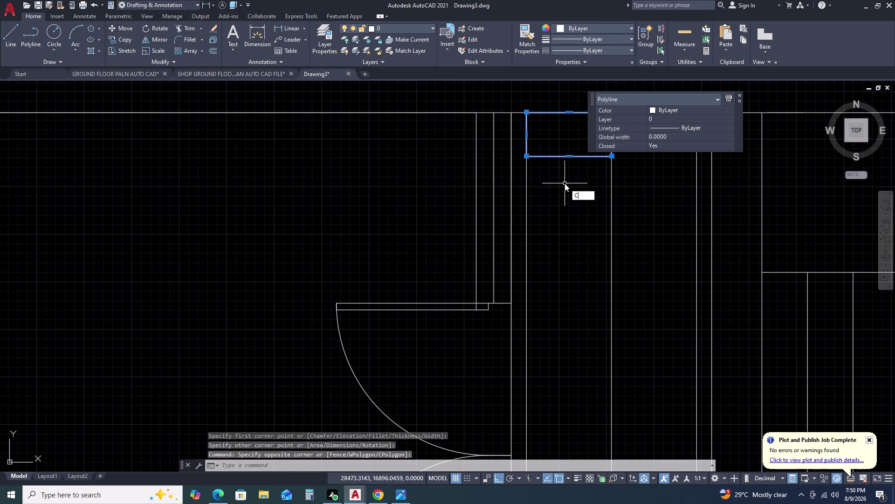
text(O)
key(space)
click(611, 111)
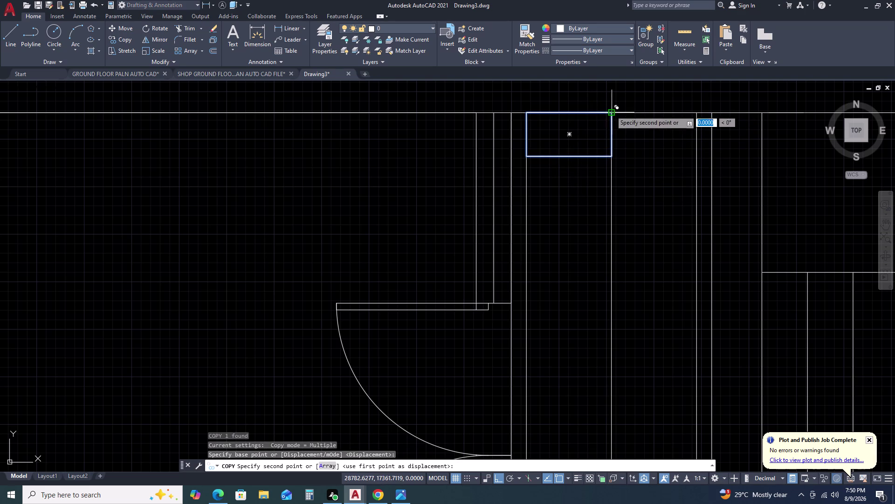
text(AR)
key(space)
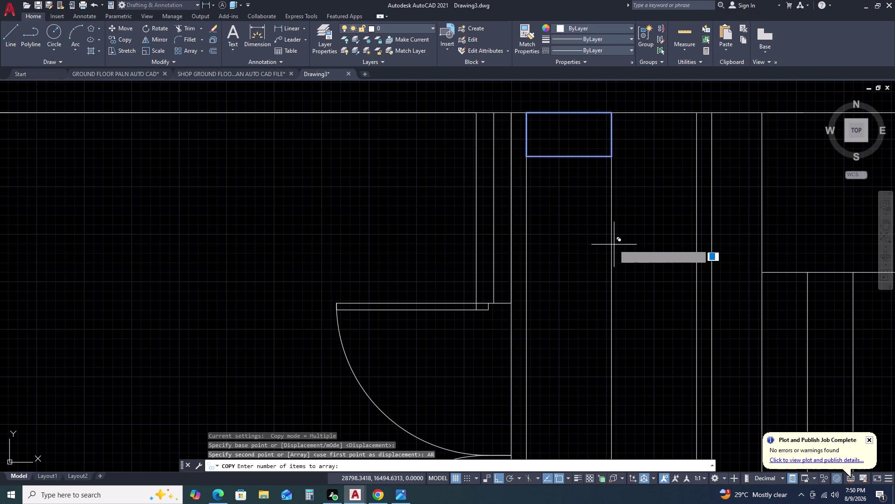
key(1)
key(0)
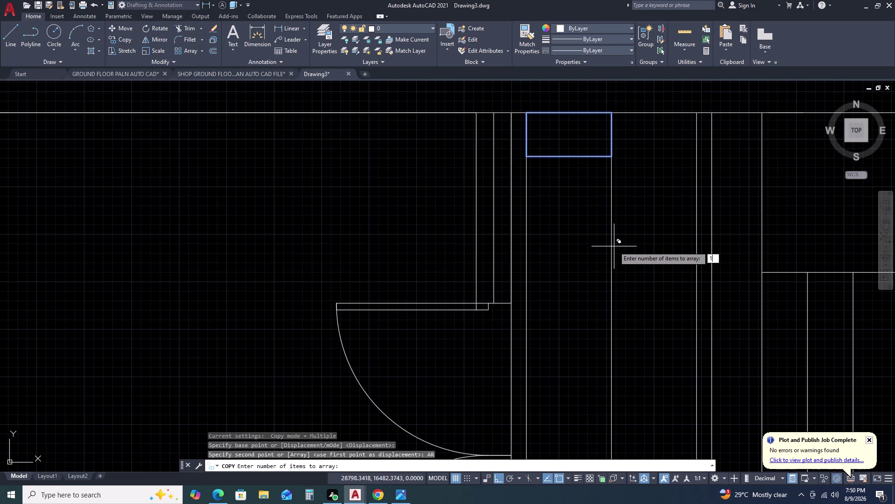
key(space)
Fit the ten tread copies evenly down to the bottom end of the stair.
scroll(down, 3)
scroll(down, 3)
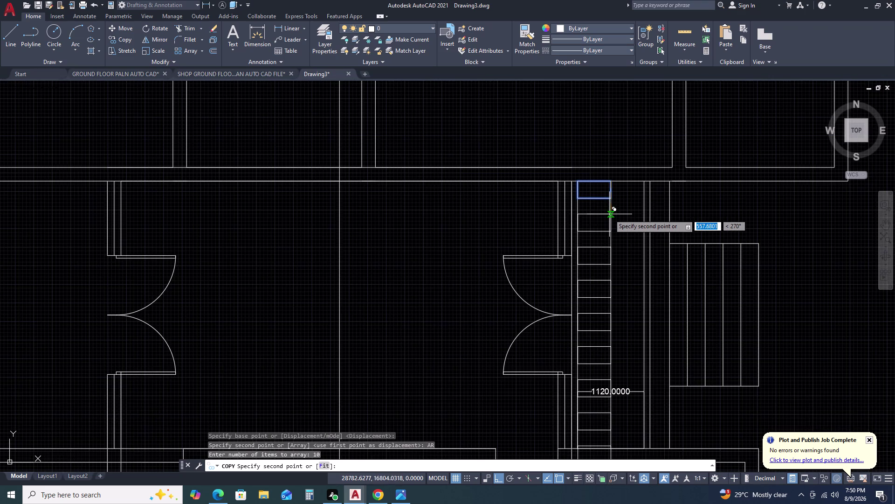
scroll(down, 3)
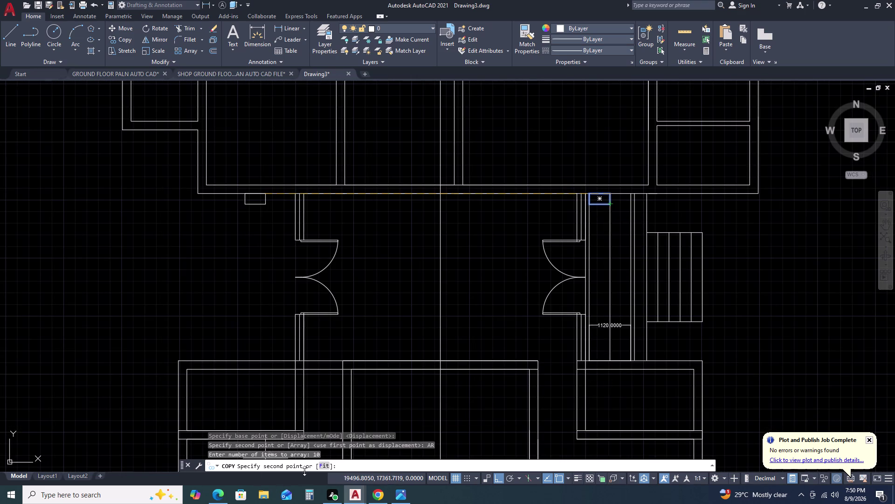
click(329, 468)
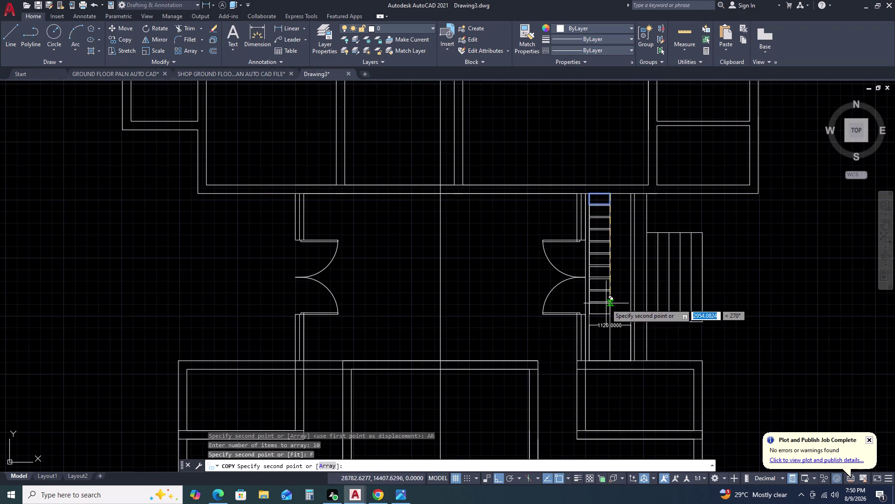
scroll(up, 3)
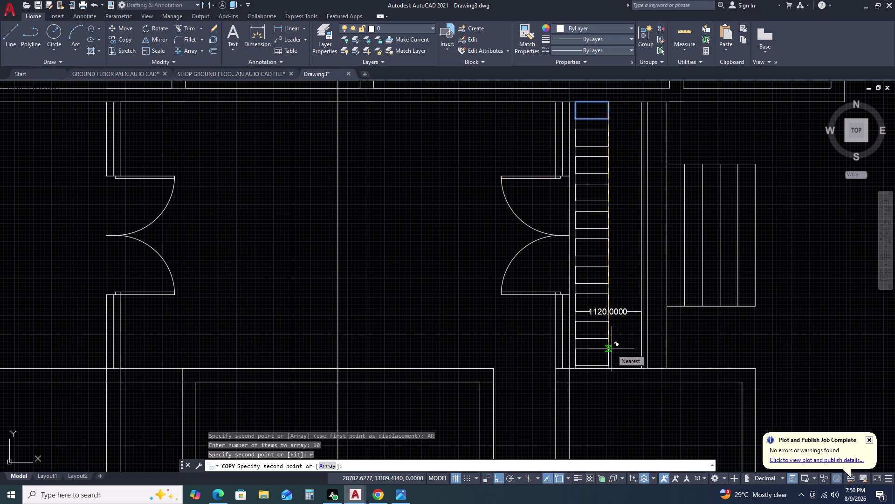
click(612, 351)
key(Escape)
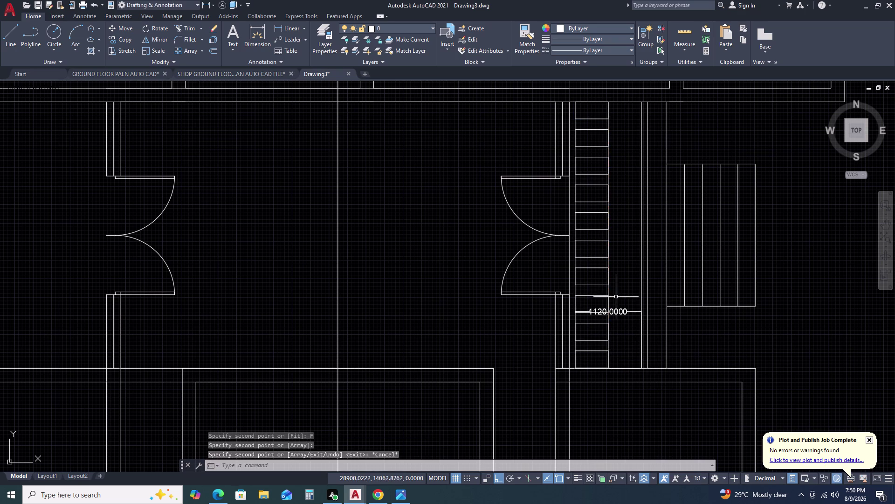
scroll(down, 3)
scroll(up, 3)
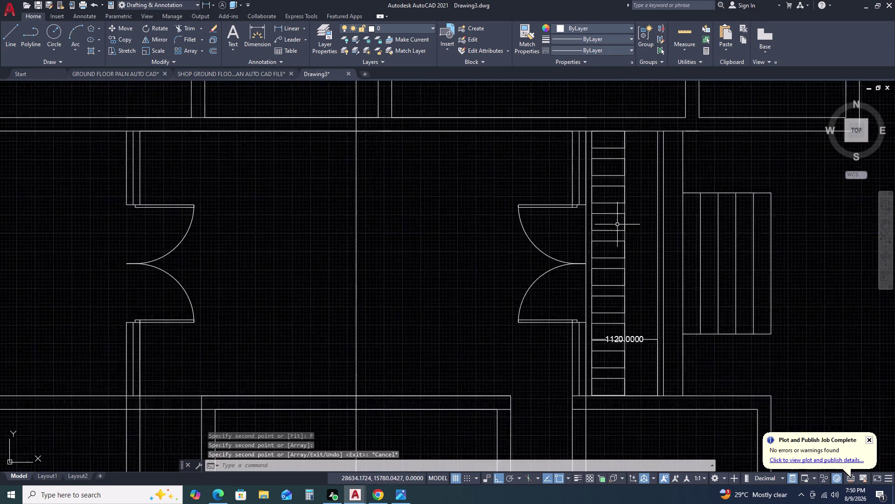
scroll(up, 3)
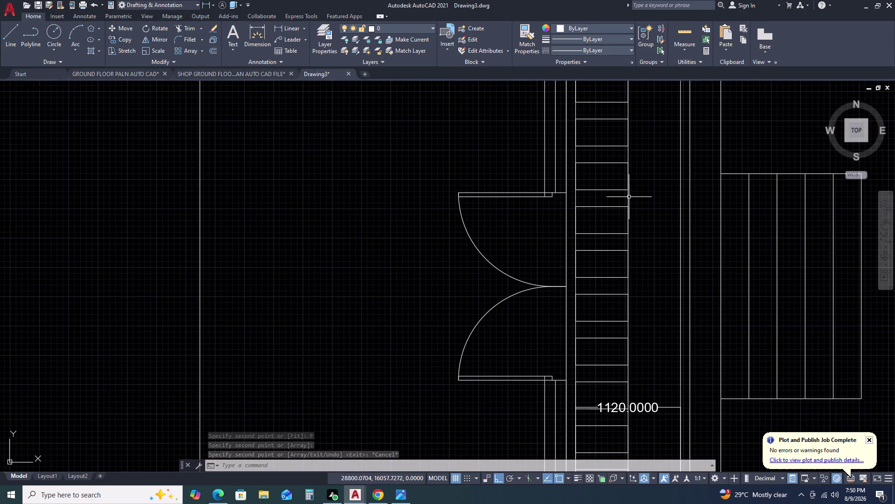
Abandon an offset attempt and delete the long vertical line beside the treads.
click(628, 197)
key(o)
key(space)
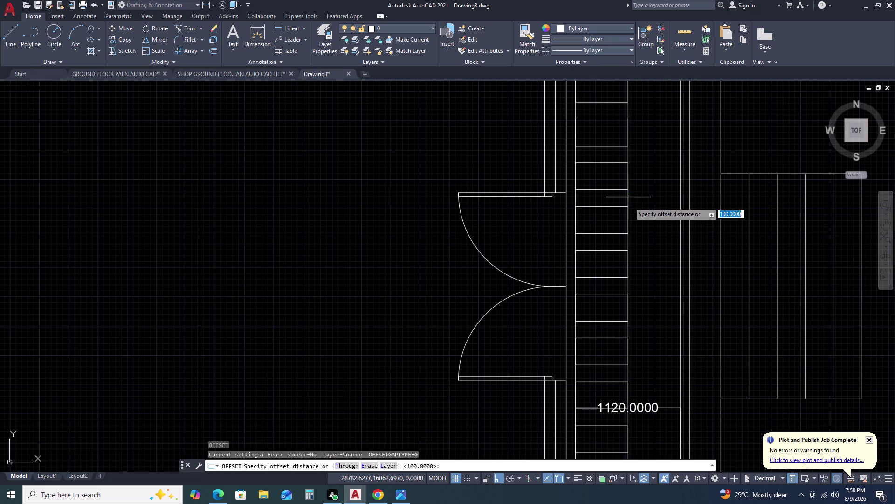
key(space)
click(642, 210)
key(Escape)
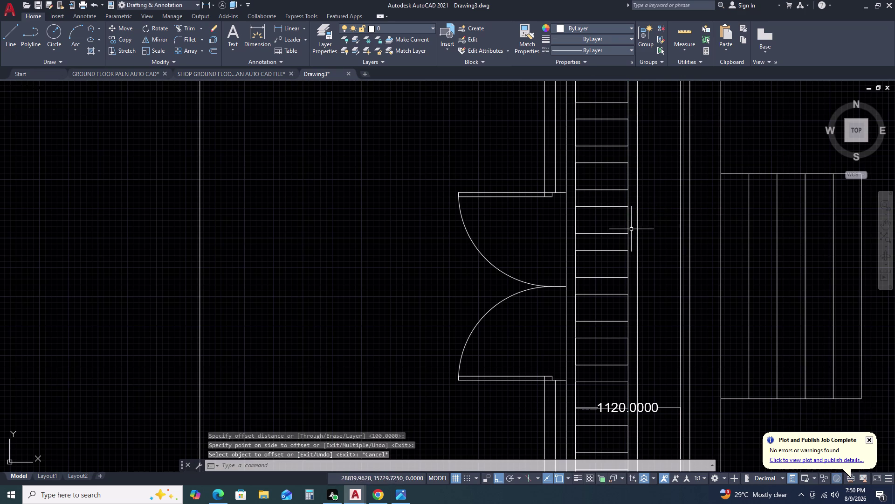
click(629, 223)
key(Escape)
click(628, 198)
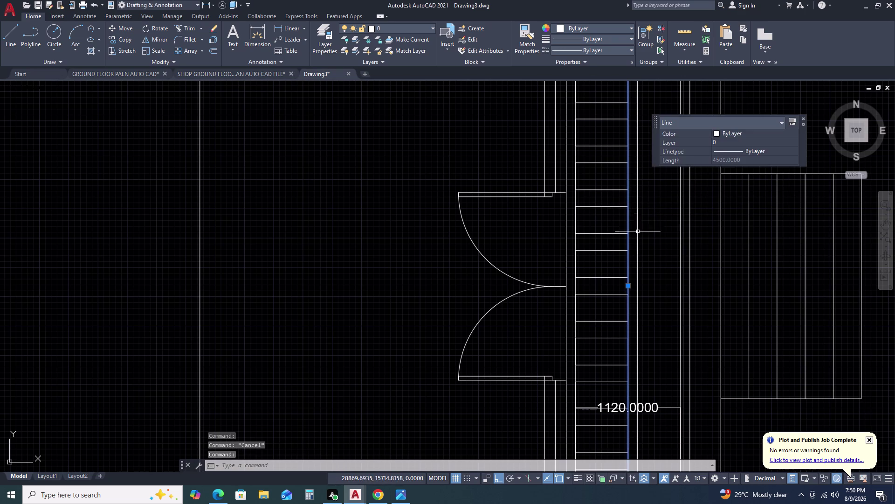
key(Delete)
scroll(down, 3)
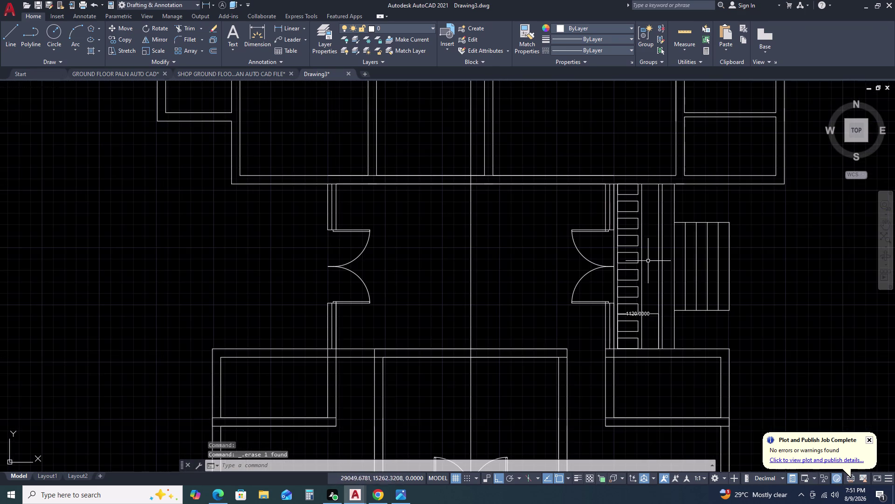
scroll(up, 3)
Window-select the stair treads, removing the side line from the selection.
click(587, 129)
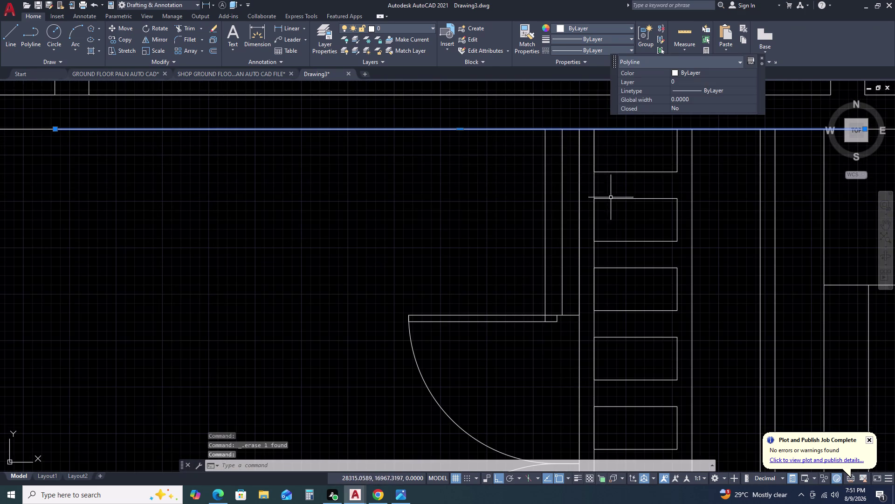
key(Escape)
key(Escape)
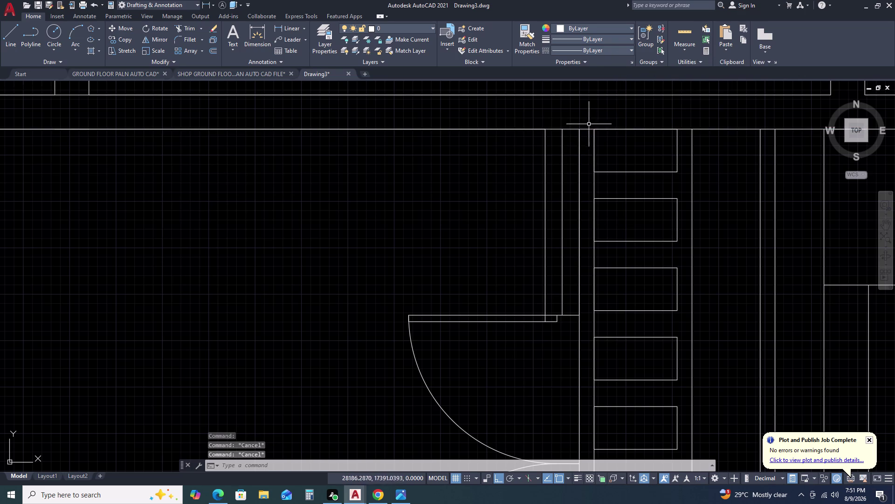
click(588, 122)
scroll(down, 3)
scroll(down, 3)
middle_drag(669, 415, 670, 409)
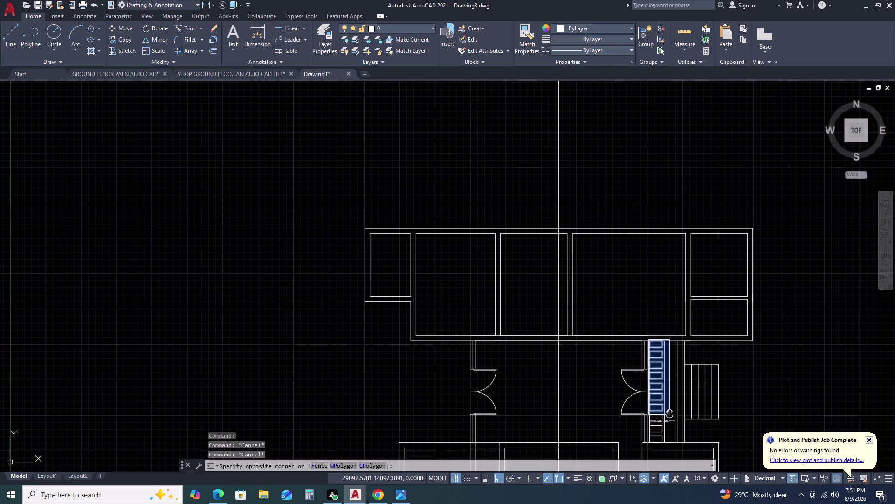
middle_drag(670, 410, 644, 311)
scroll(up, 3)
click(643, 330)
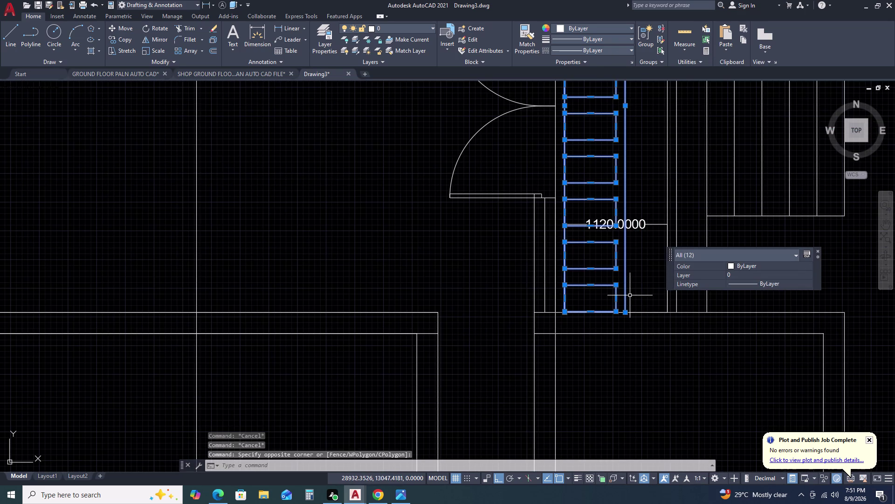
scroll(up, 3)
click(641, 262)
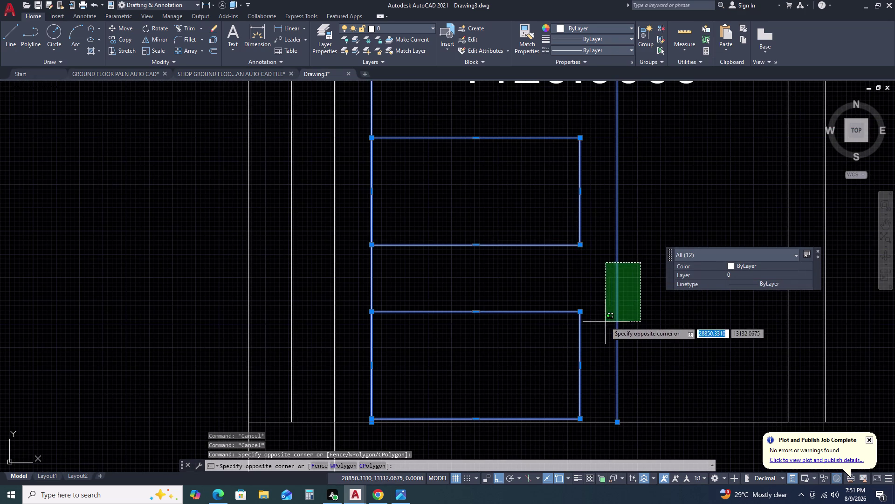
click(605, 321)
Start mirroring the treads about a vertical axis, then cancel the mirror.
text(MI)
key(space)
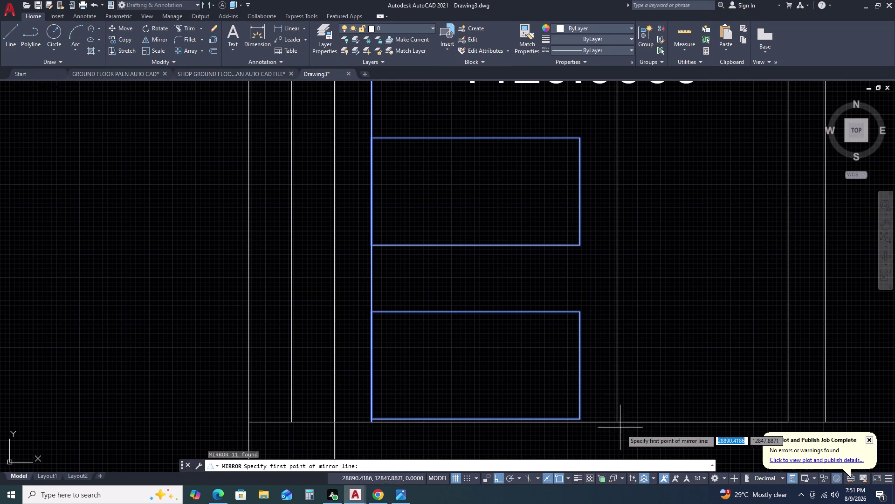
click(619, 421)
scroll(down, 3)
middle_drag(629, 269, 628, 286)
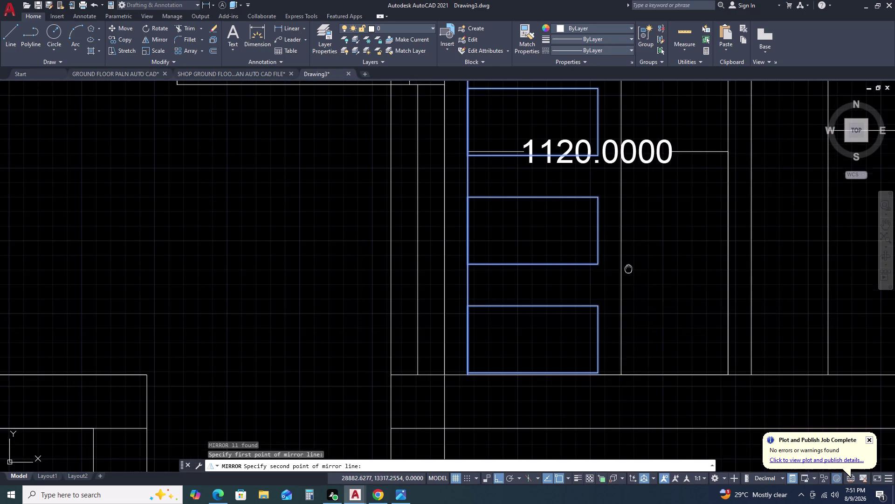
middle_drag(628, 287, 609, 454)
scroll(down, 3)
scroll(down, 3)
middle_click(631, 264)
middle_drag(631, 268, 632, 423)
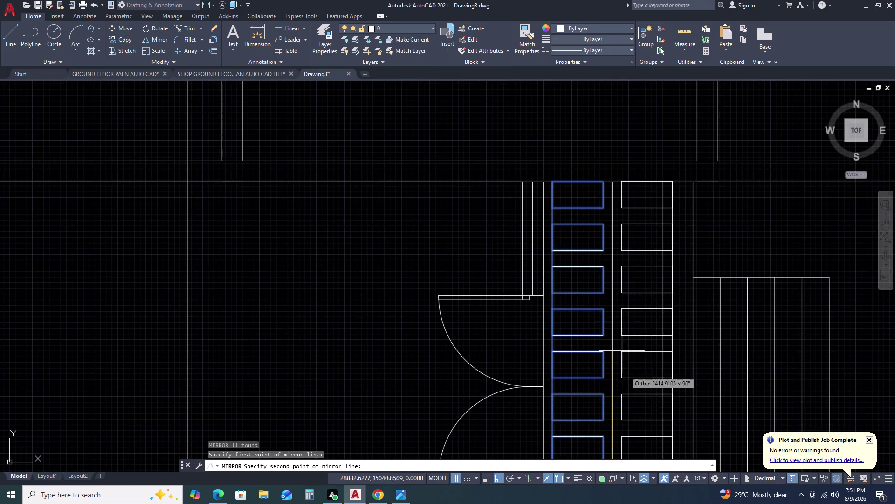
click(618, 139)
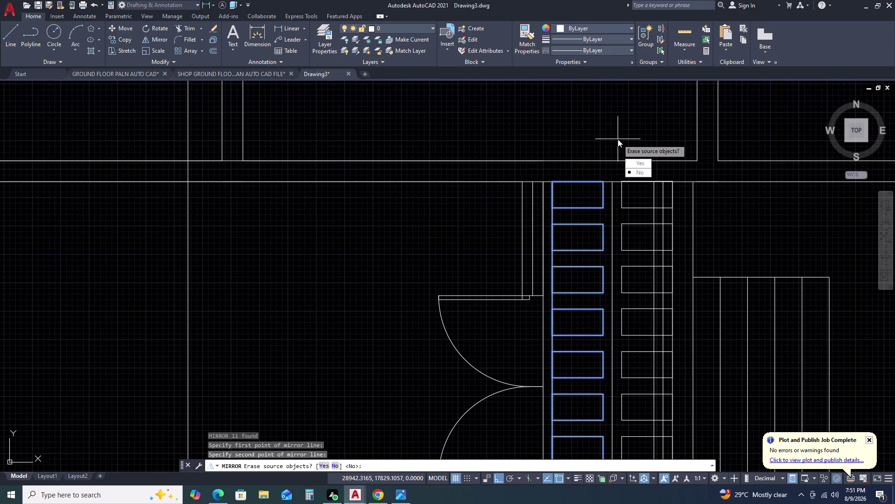
key(Escape)
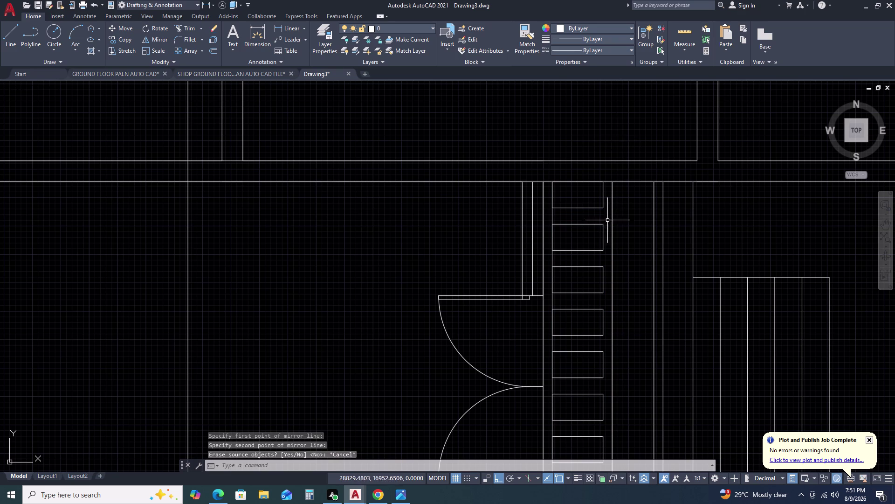
Pan back to the doors and staircase and begin selecting the stair flight.
scroll(down, 3)
middle_drag(595, 257, 593, 193)
scroll(up, 3)
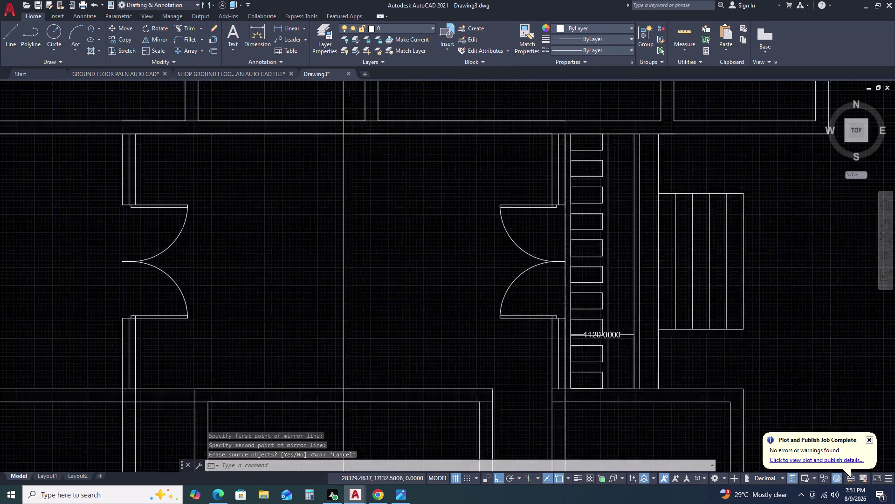
scroll(up, 3)
click(541, 96)
Mirror the stair flight about a vertical line, keeping the original treads.
scroll(down, 3)
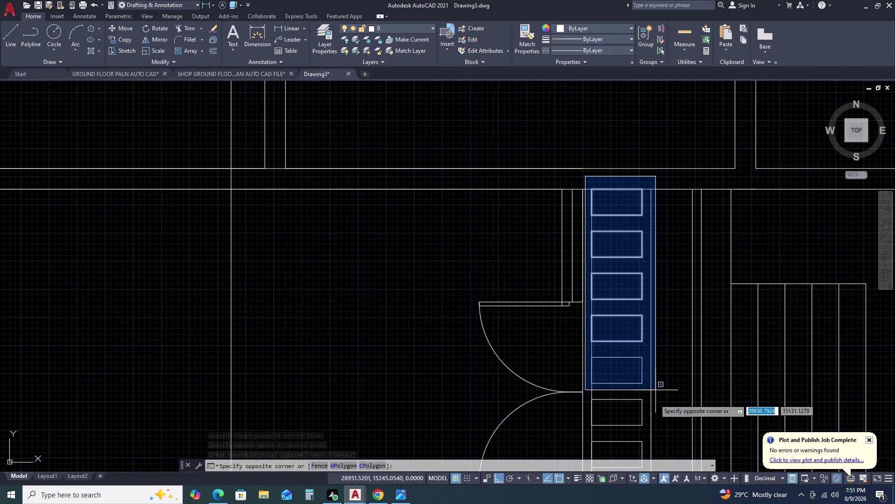
middle_drag(654, 402, 643, 301)
scroll(down, 3)
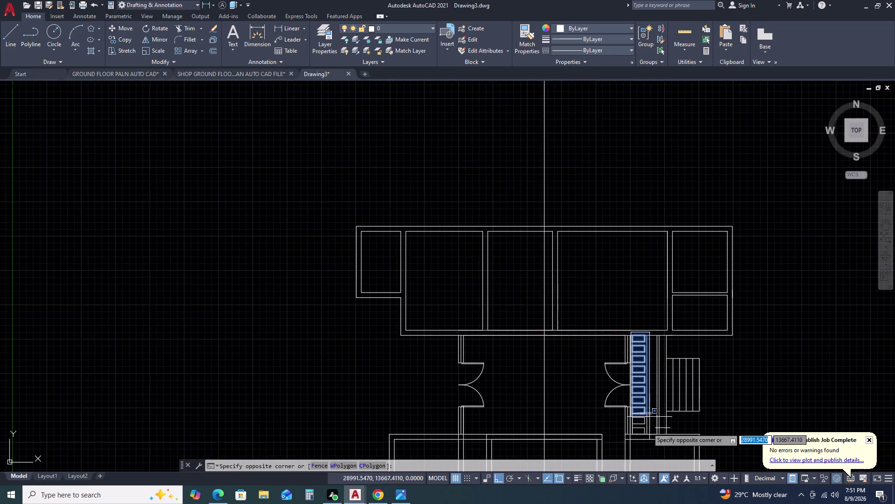
scroll(up, 3)
click(647, 432)
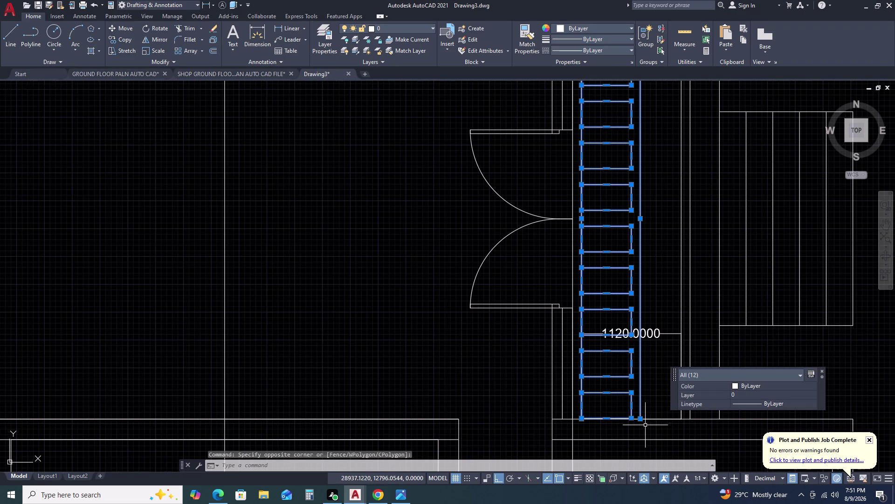
text(MI)
key(space)
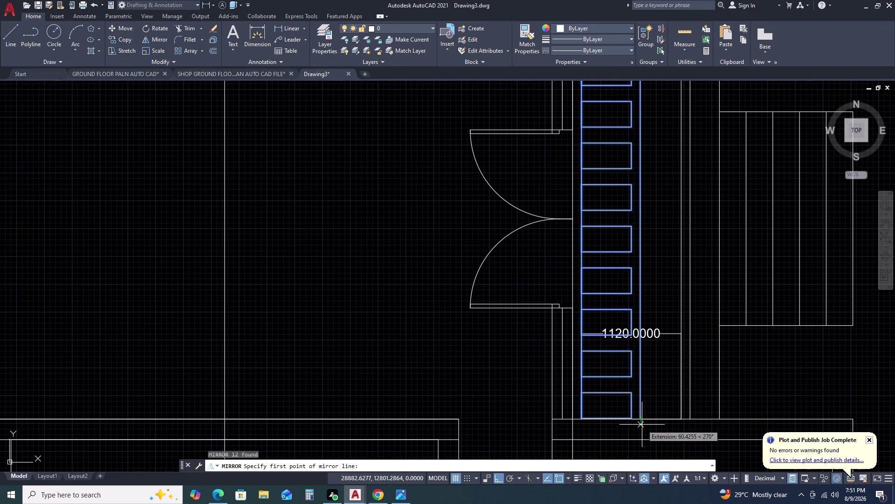
click(641, 419)
middle_drag(635, 260, 623, 338)
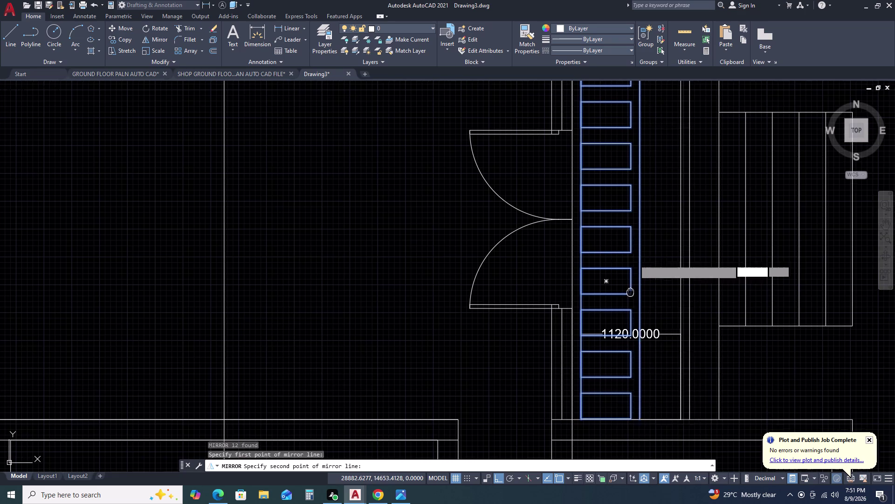
middle_drag(623, 337, 619, 374)
middle_click(620, 375)
click(627, 124)
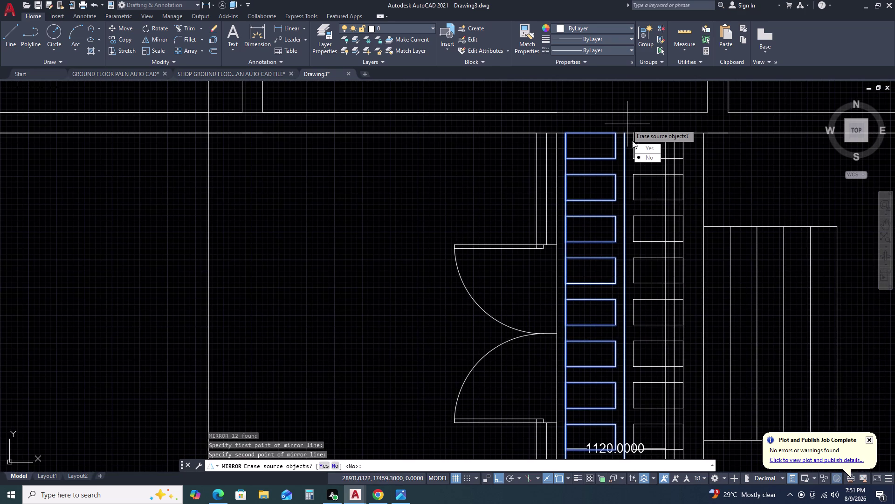
drag(641, 158, 627, 124)
Zoom around the plan and begin window-selecting both stair flights.
scroll(down, 3)
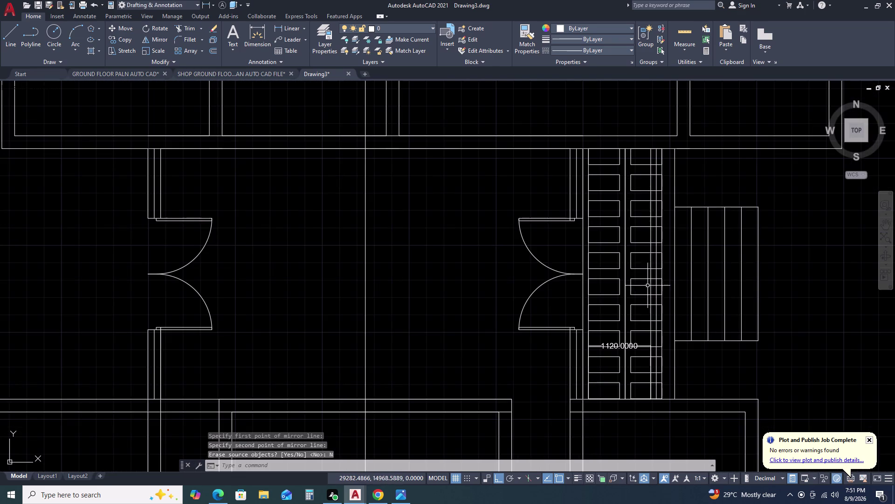
scroll(up, 3)
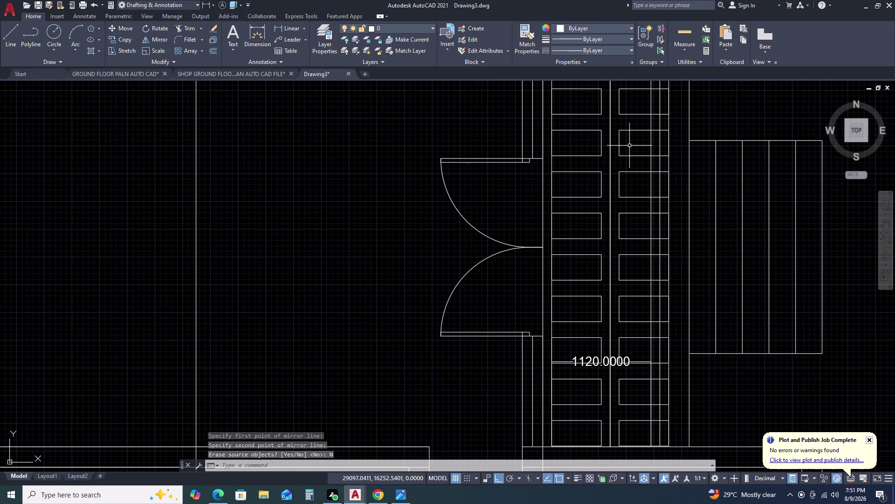
scroll(down, 3)
scroll(down, 3)
scroll(up, 3)
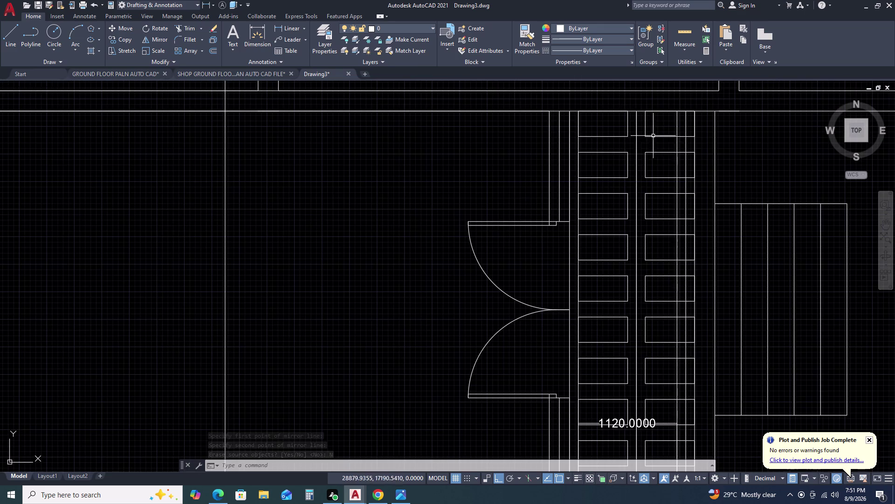
click(573, 101)
Attempt to move both stair flights, then undo and cancel the failed move.
scroll(down, 3)
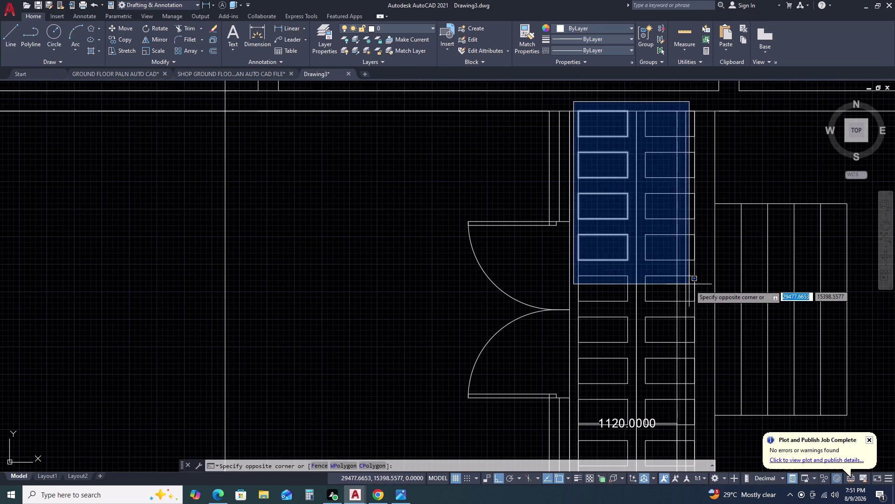
scroll(up, 3)
click(698, 424)
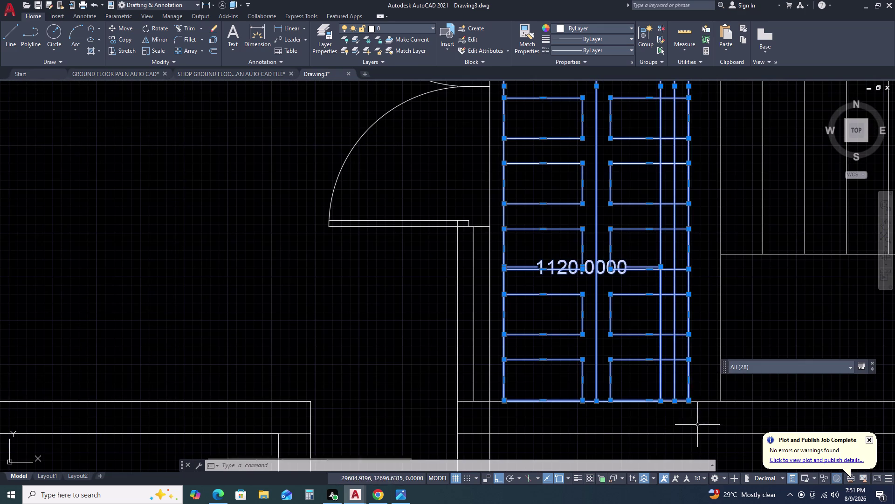
scroll(up, 3)
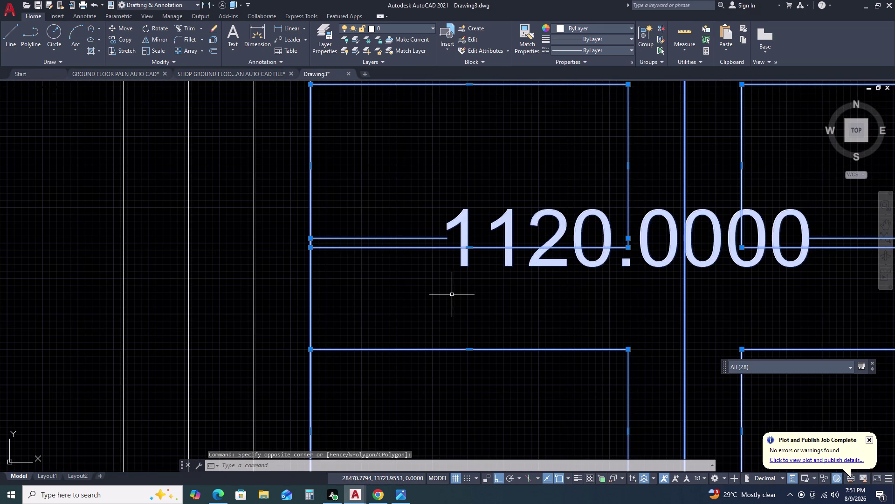
key(m)
key(space)
key(space)
scroll(down, 3)
scroll(down, 3)
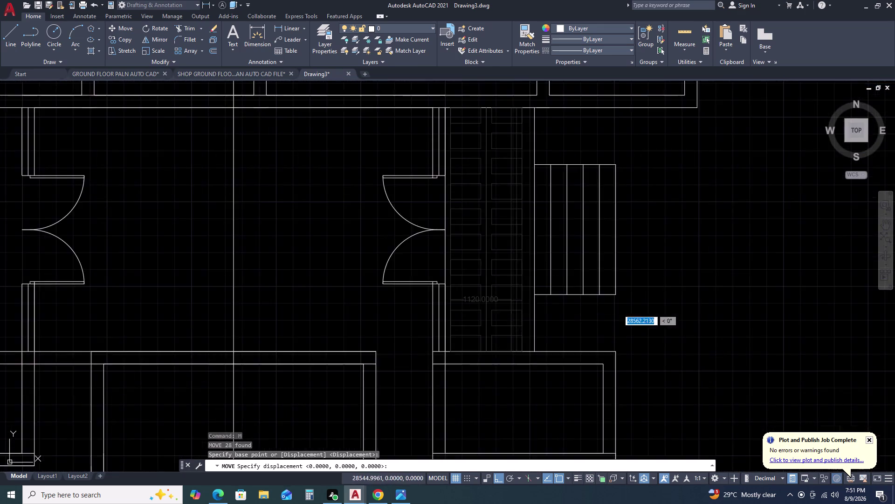
key(ctrl+z)
key(ctrl+z)
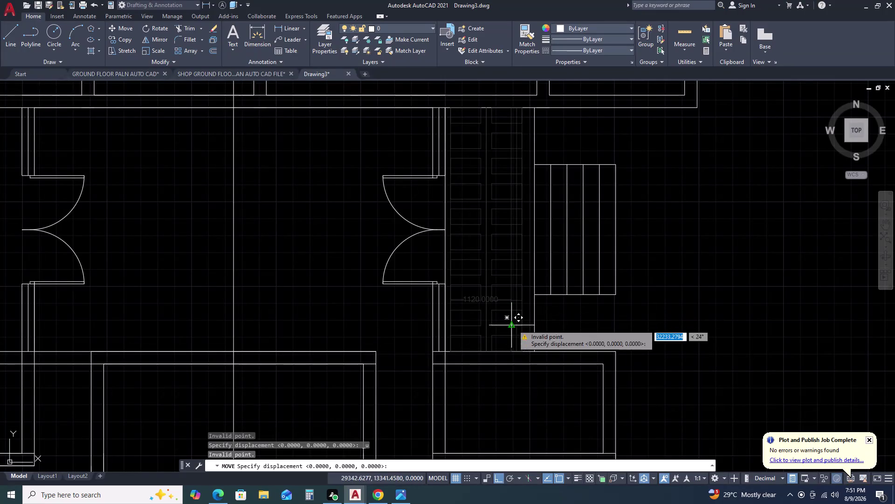
key(Escape)
Reselect the double staircase with a fresh selection window.
scroll(down, 3)
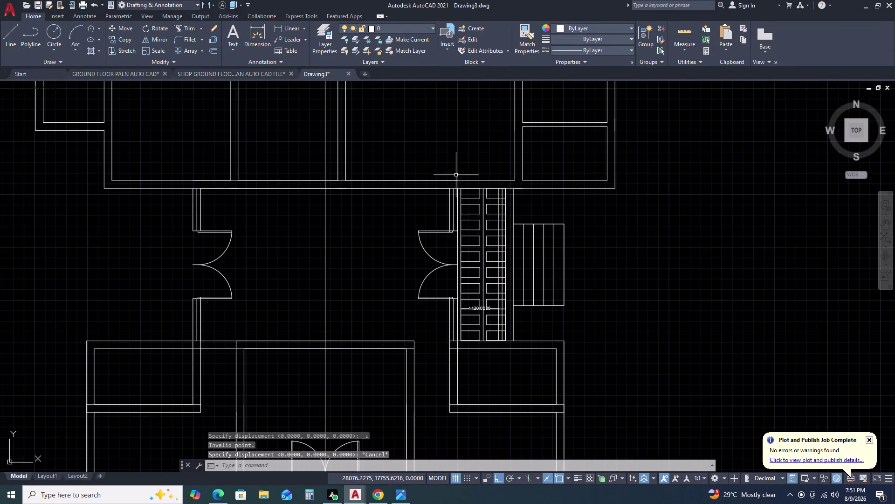
scroll(up, 3)
click(433, 166)
scroll(down, 3)
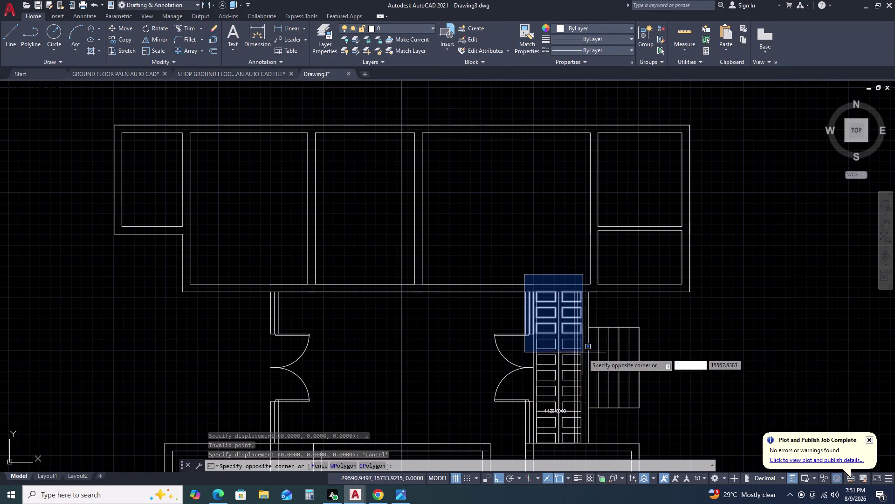
key(Escape)
scroll(up, 3)
click(536, 275)
scroll(down, 3)
scroll(down, 3)
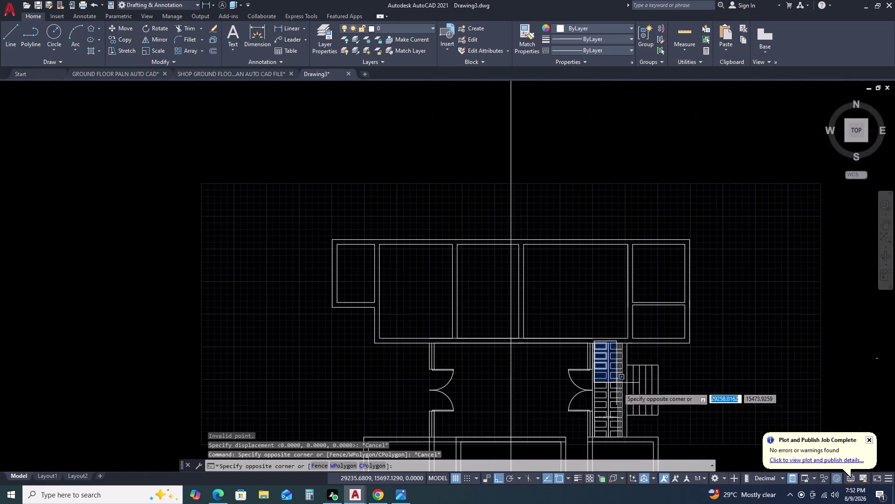
middle_drag(623, 401, 602, 316)
scroll(up, 3)
click(602, 367)
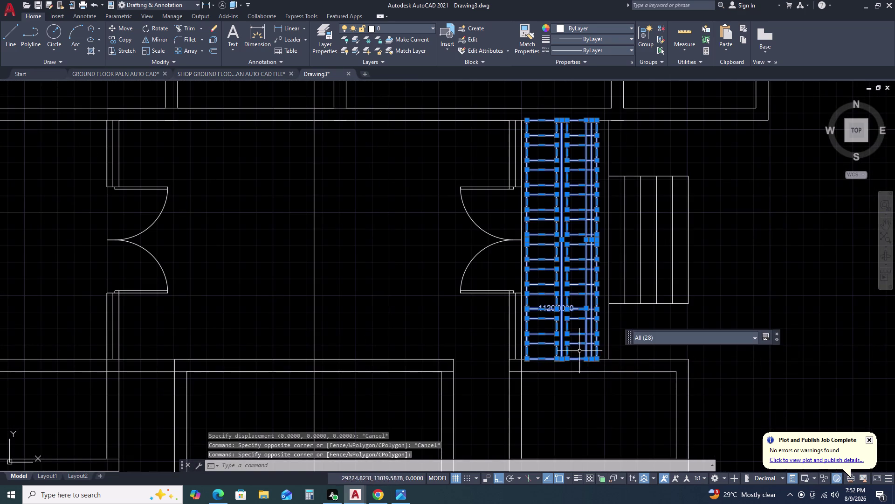
Start moving the 28 staircase objects, using the lower corner as base point.
scroll(up, 3)
scroll(down, 3)
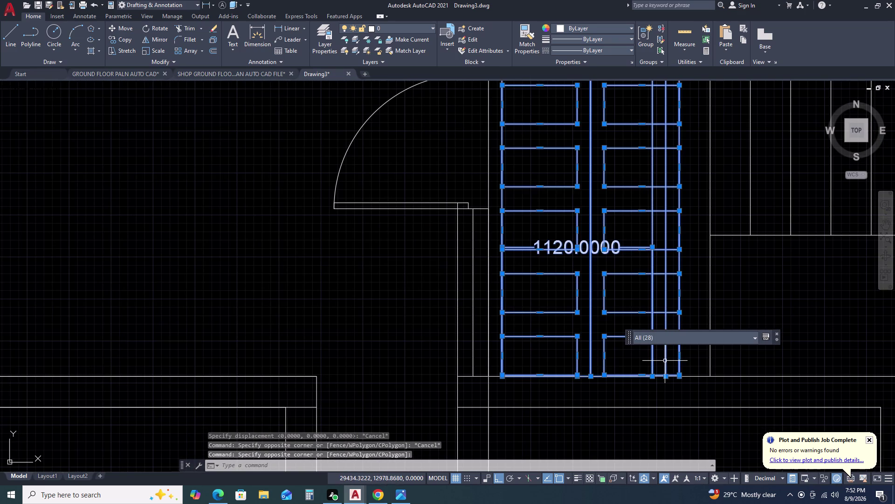
text(M)
key(space)
click(503, 378)
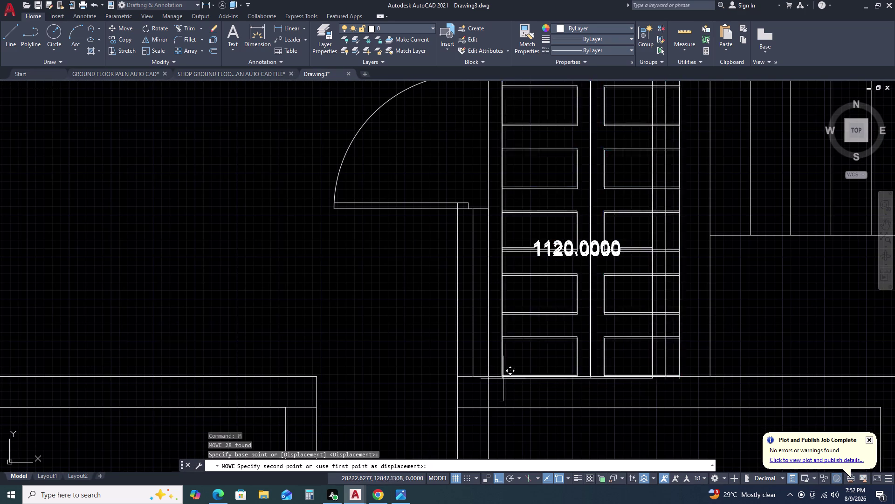
Place the double staircase in line with the wall below, then clear the selection.
click(495, 379)
key(Escape)
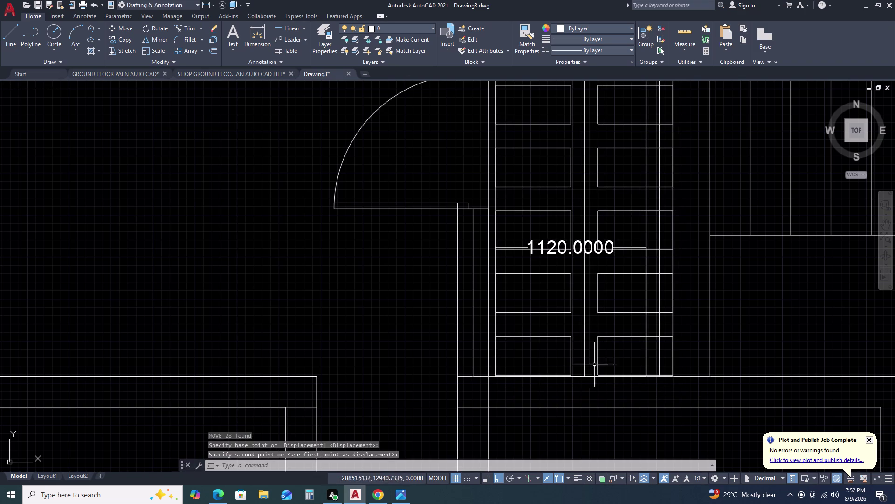
click(658, 326)
click(647, 320)
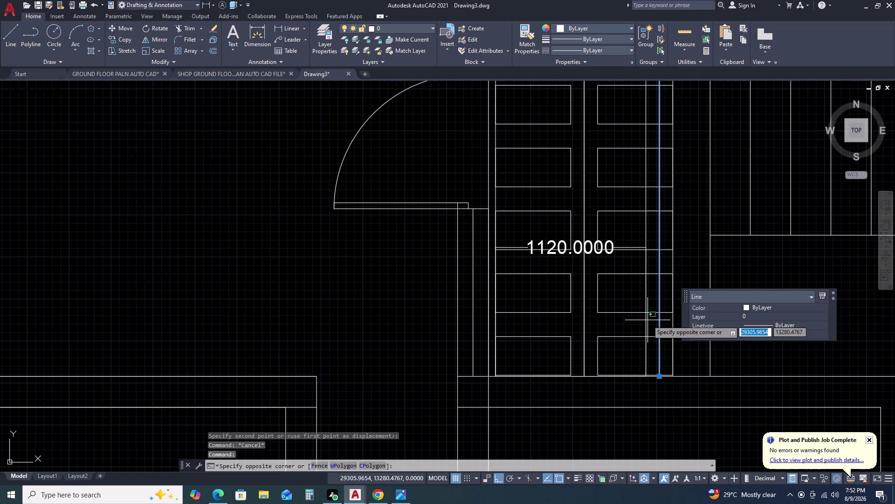
click(648, 320)
click(648, 320)
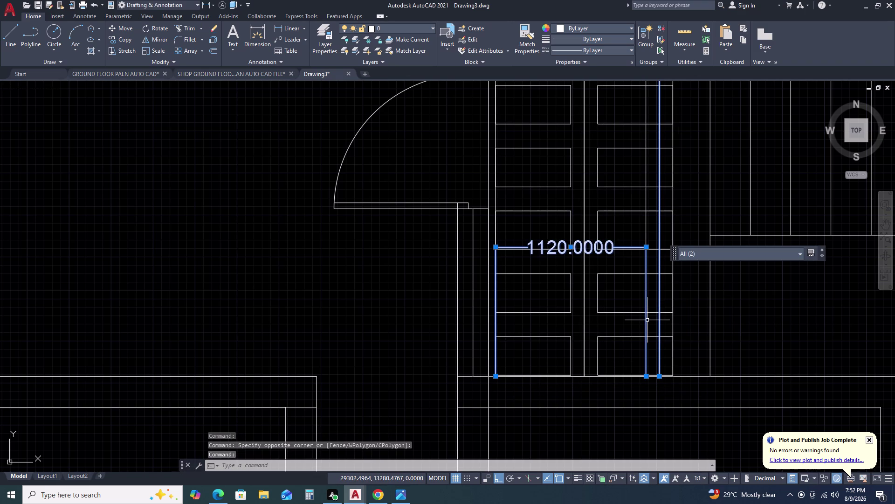
key(Escape)
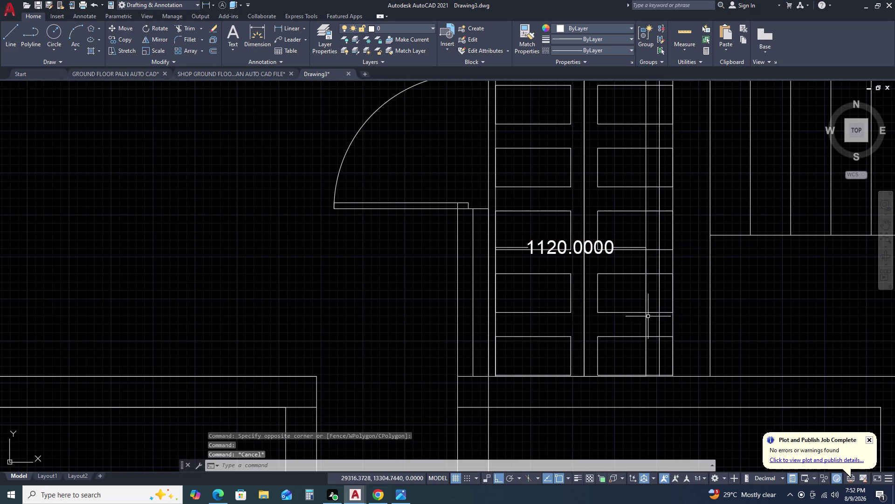
Delete the 1120 dimension and the neighbouring objects beside the treads.
click(646, 294)
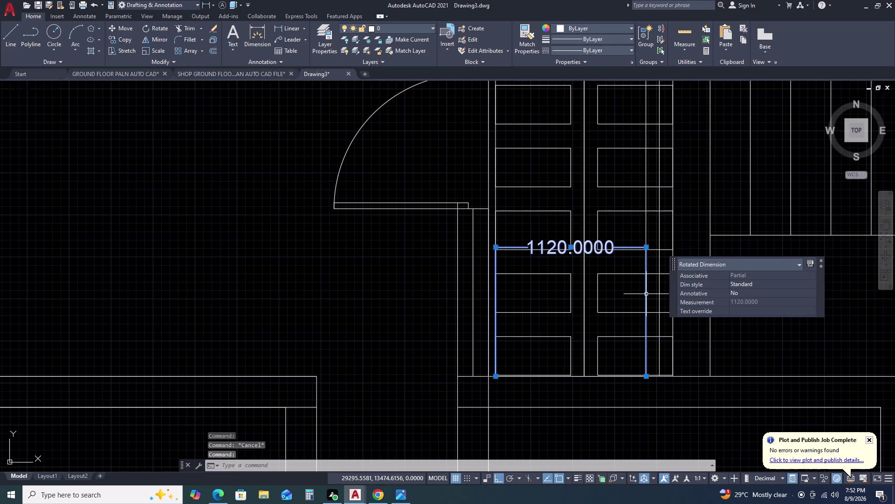
key(Delete)
key(Delete)
click(646, 263)
key(Delete)
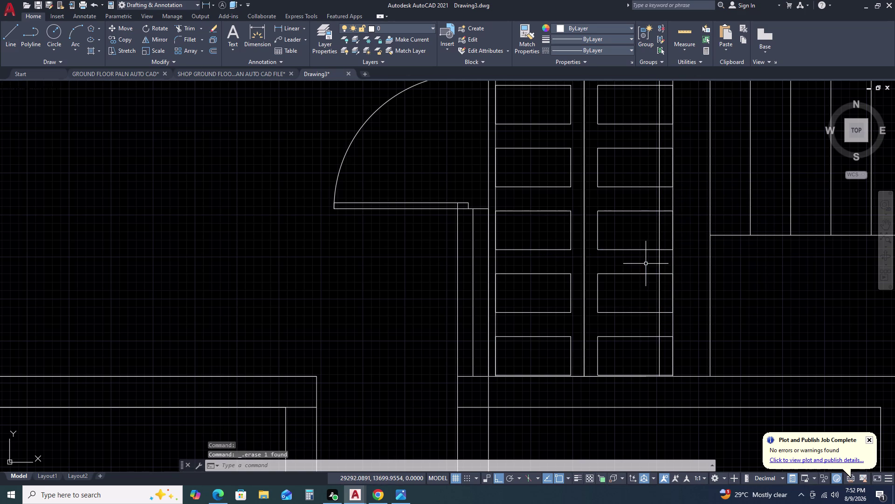
click(660, 263)
key(Delete)
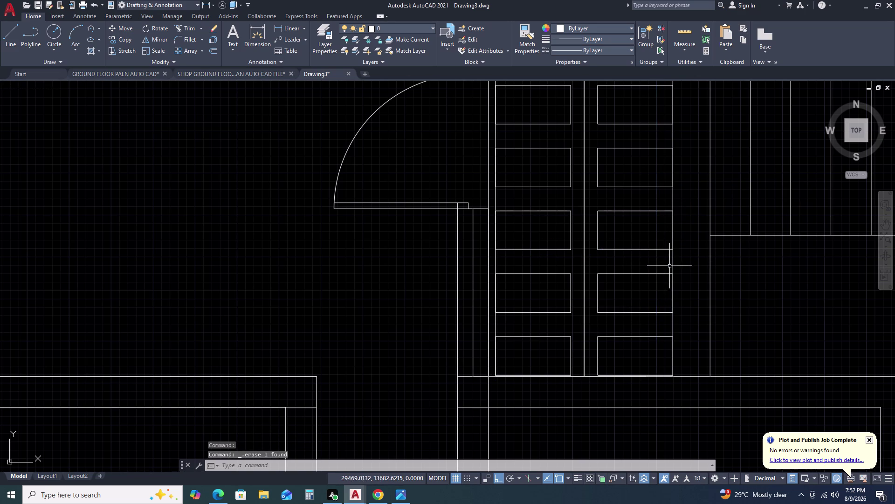
Erase the stray long lines, including the centre line between the two flights.
scroll(down, 3)
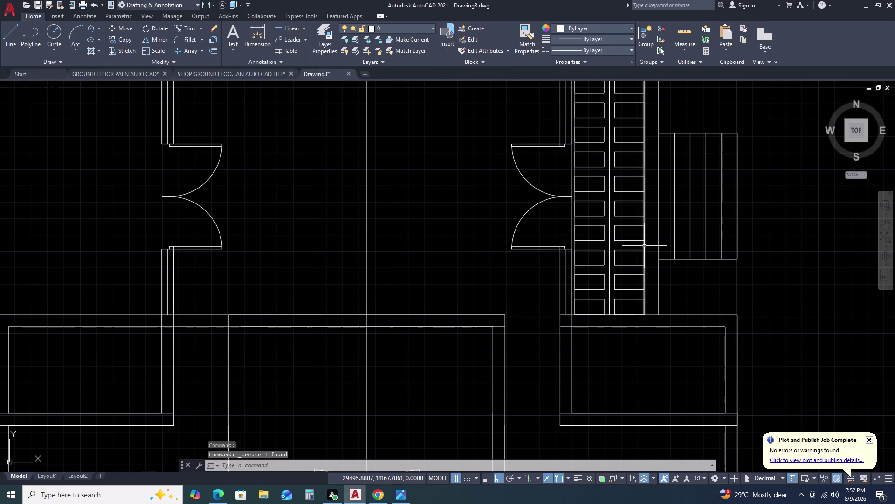
click(645, 246)
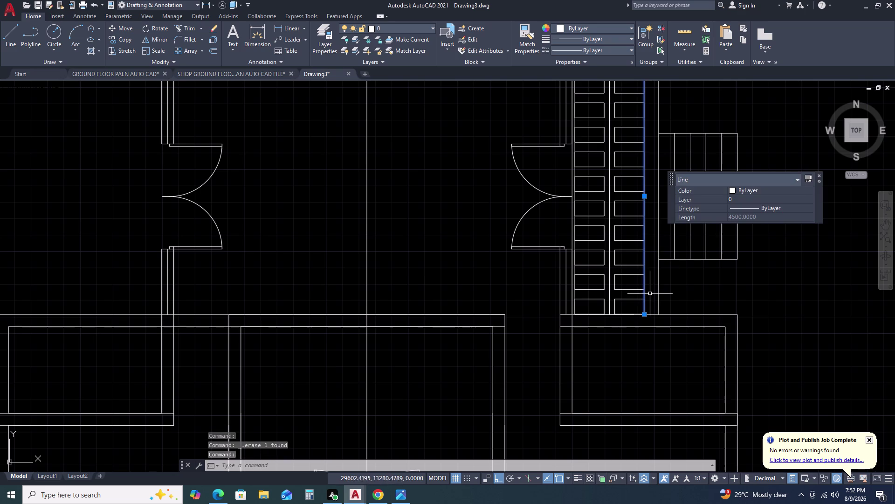
key(Escape)
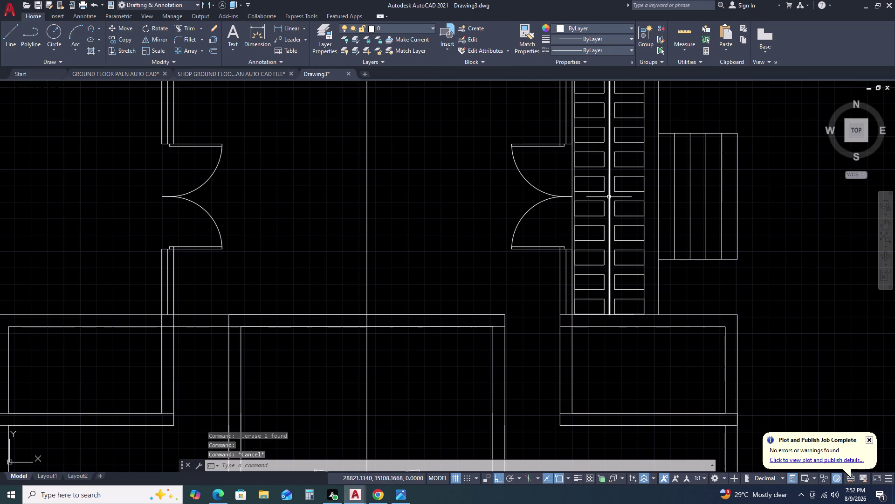
click(609, 197)
key(Delete)
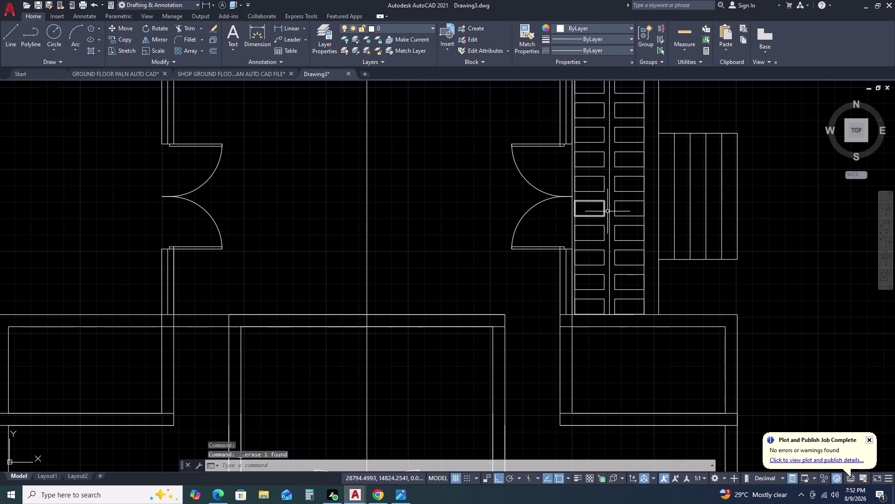
click(609, 216)
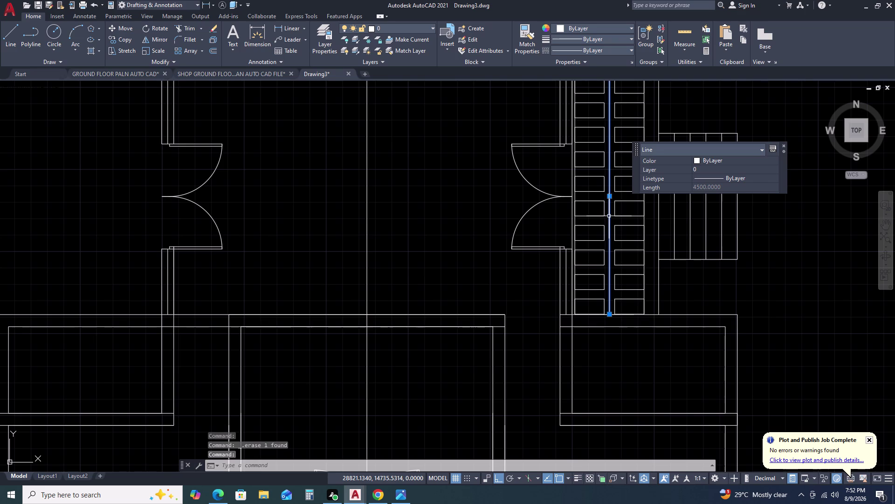
key(Delete)
Draw two corner-to-corner diagonals forming an X in the top left tread box.
scroll(down, 3)
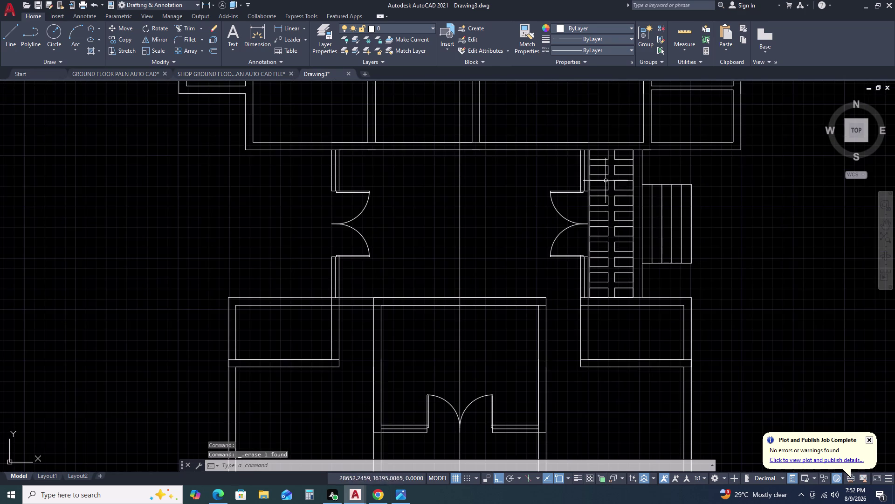
scroll(up, 3)
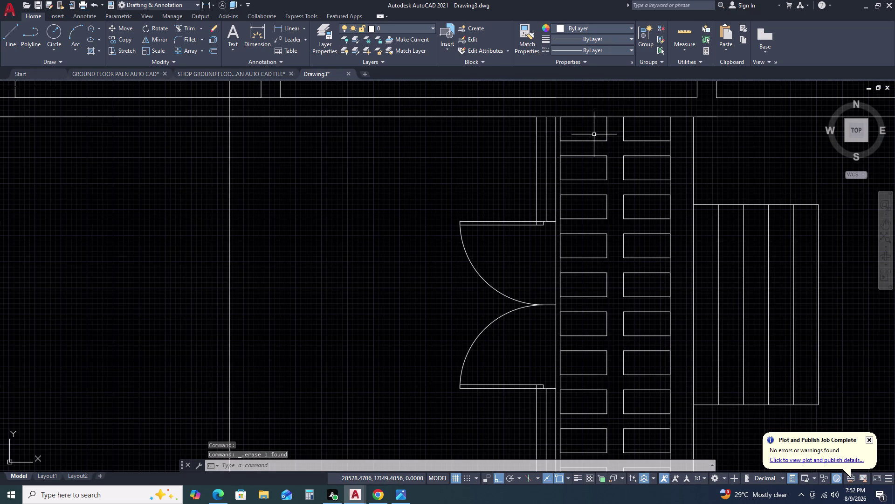
text(L)
key(space)
click(563, 118)
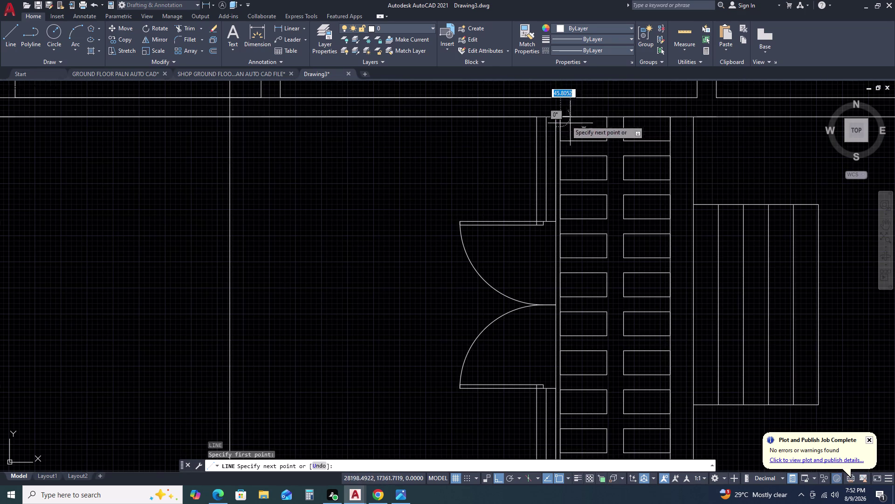
click(608, 138)
key(space)
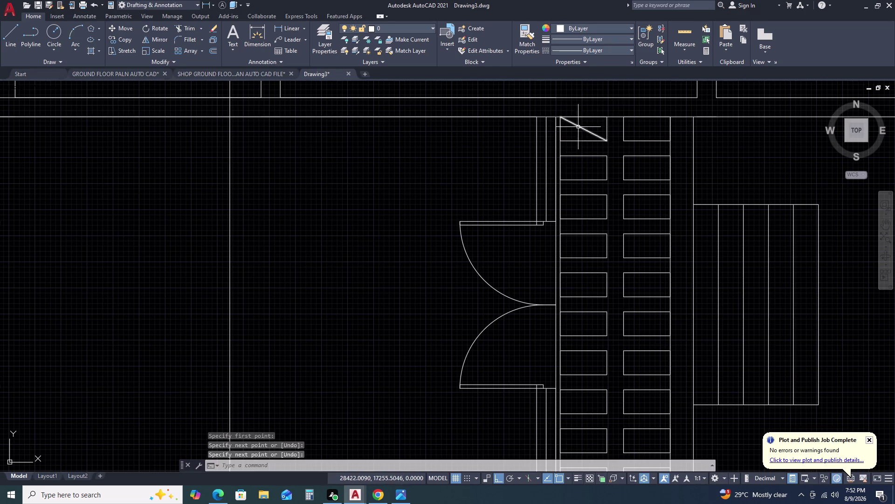
key(space)
click(560, 140)
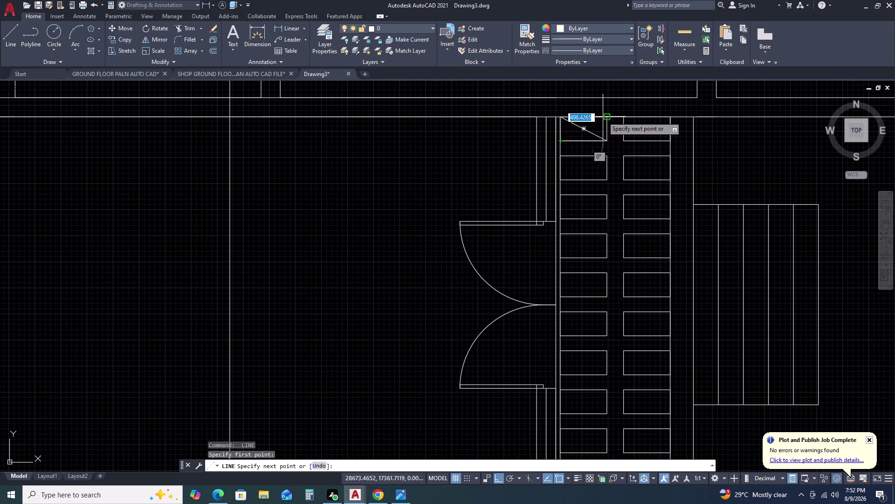
click(606, 116)
key(Escape)
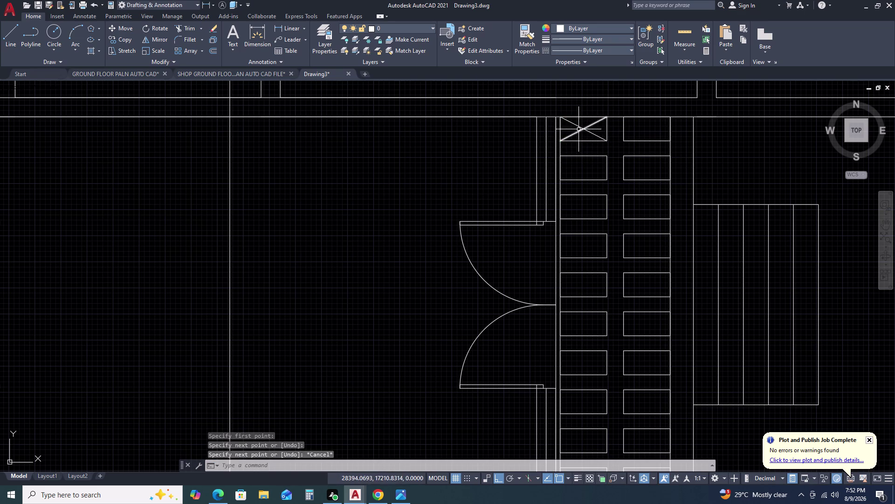
click(558, 112)
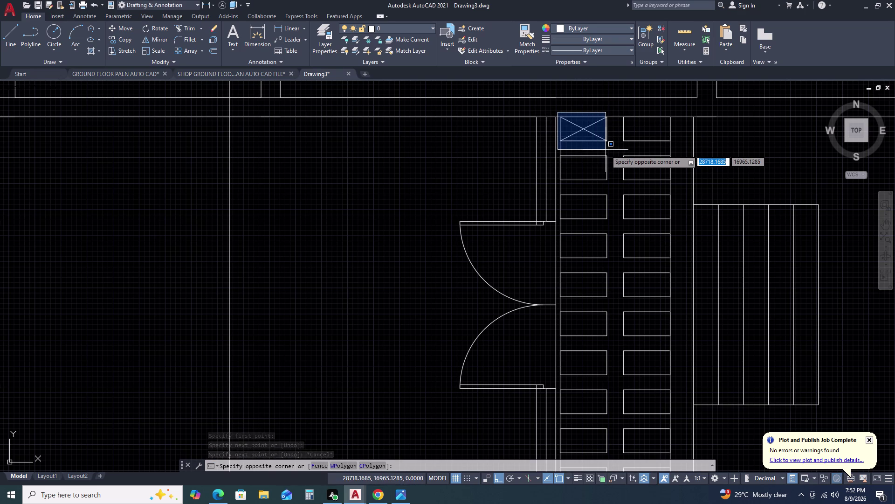
Measure the 200 tread gap with a linear dimension, then cancel it.
scroll(up, 3)
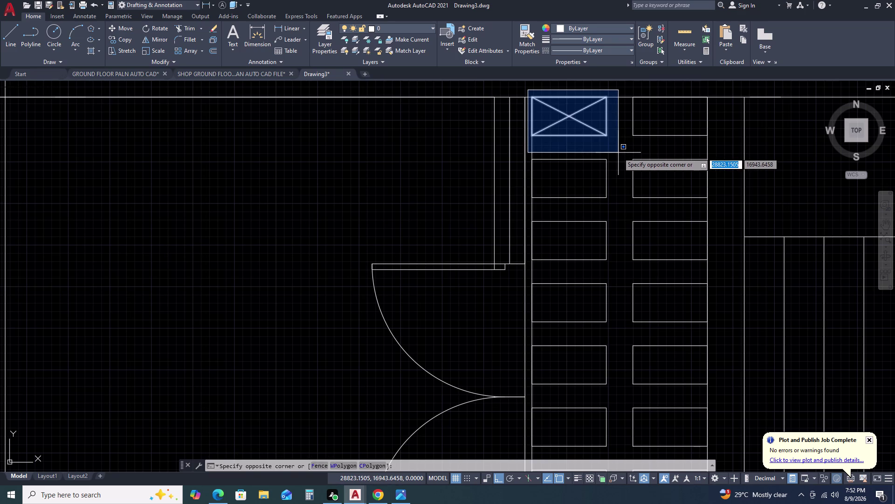
key(Escape)
click(292, 30)
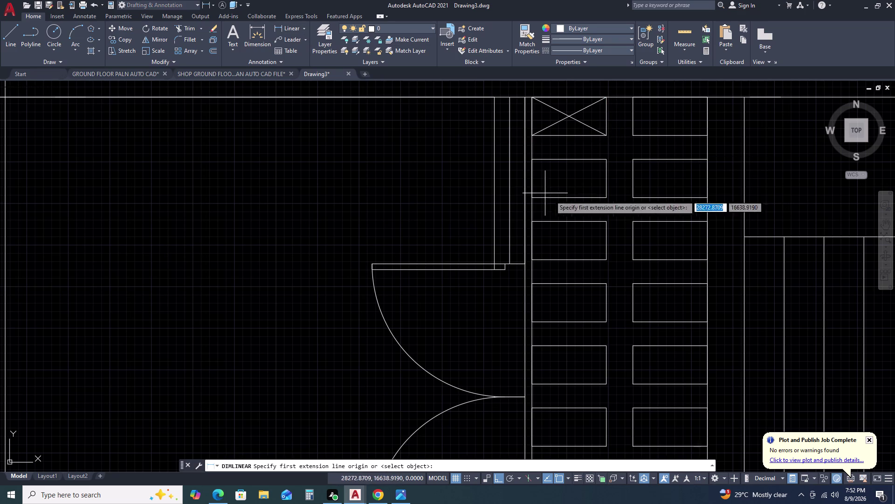
click(606, 136)
click(634, 136)
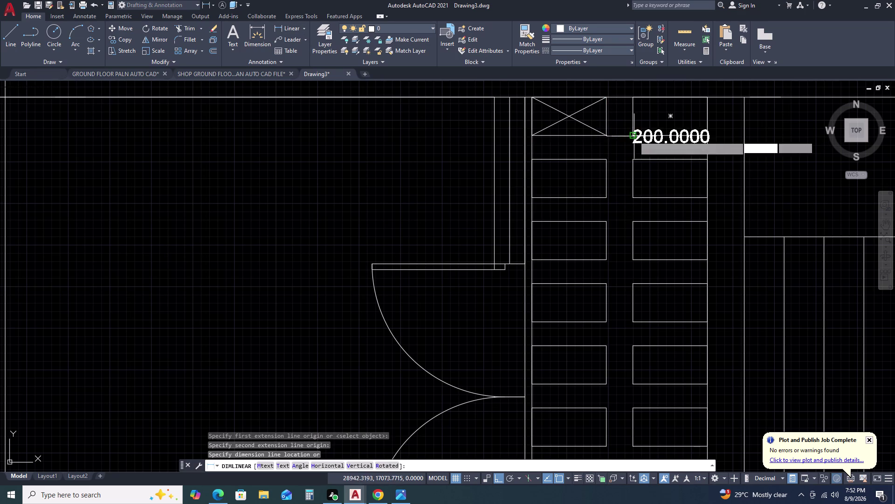
key(Escape)
Window-select the right column of treads and move it 100 units left.
scroll(down, 3)
click(637, 114)
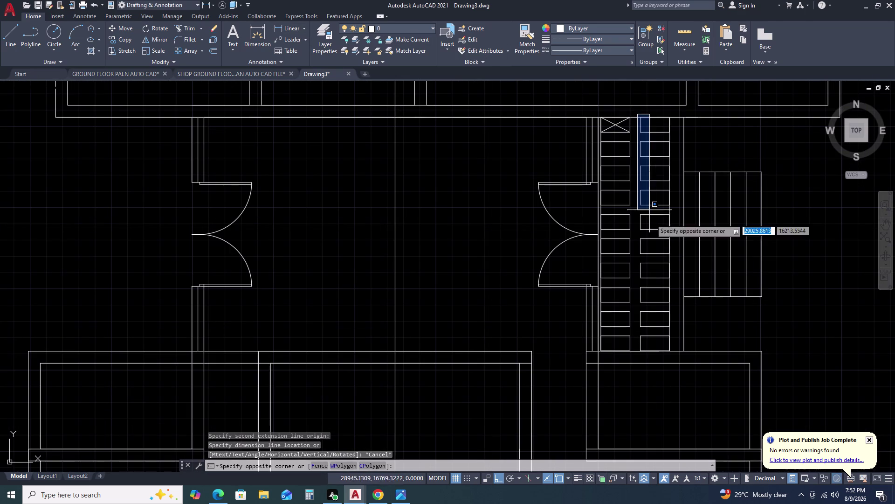
click(676, 355)
text(M)
key(space)
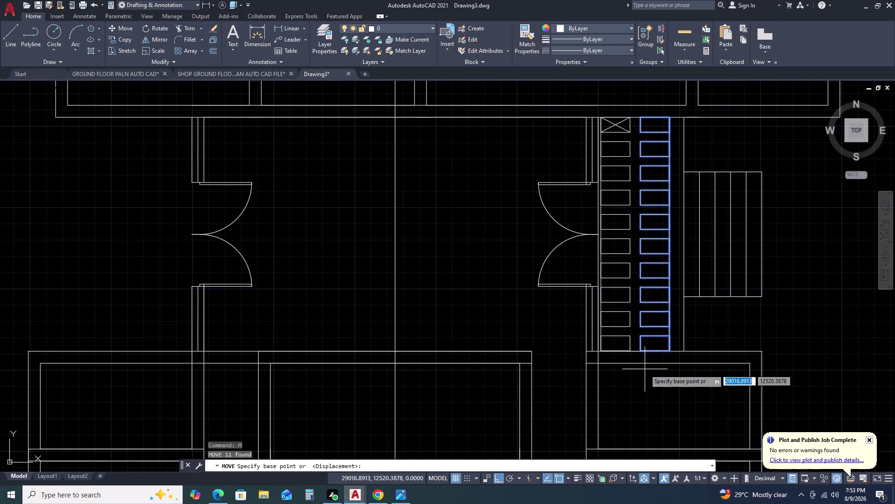
scroll(up, 3)
click(621, 372)
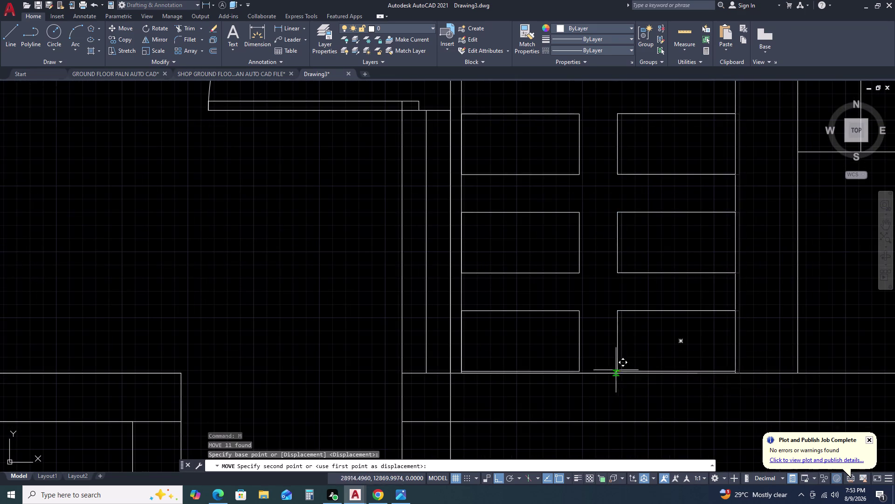
text(10)
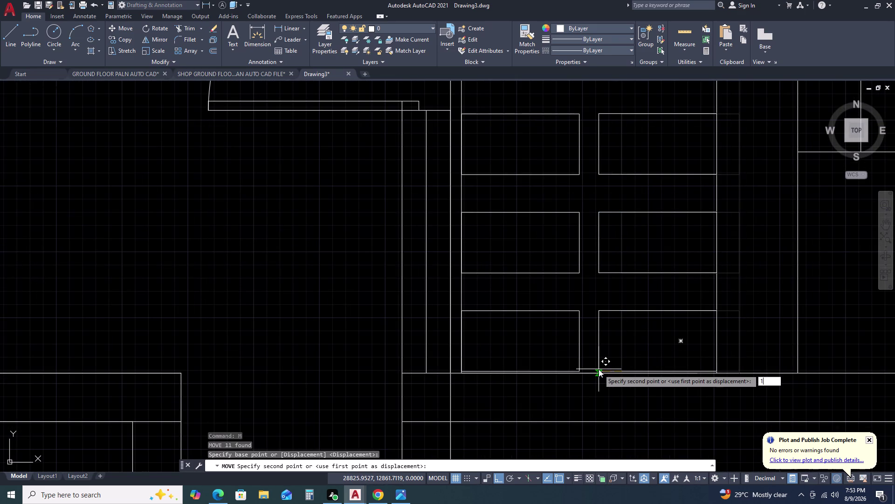
text(0)
key(space)
Select both lines of the top X mark.
scroll(down, 3)
scroll(down, 3)
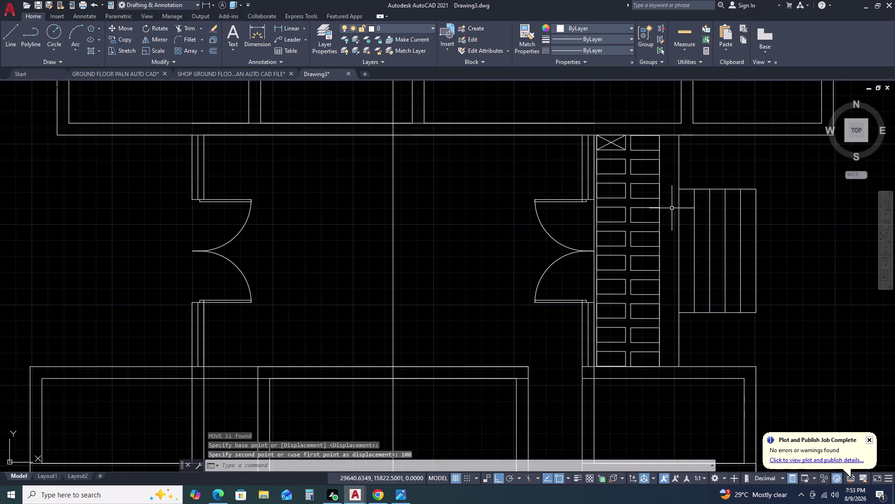
scroll(up, 3)
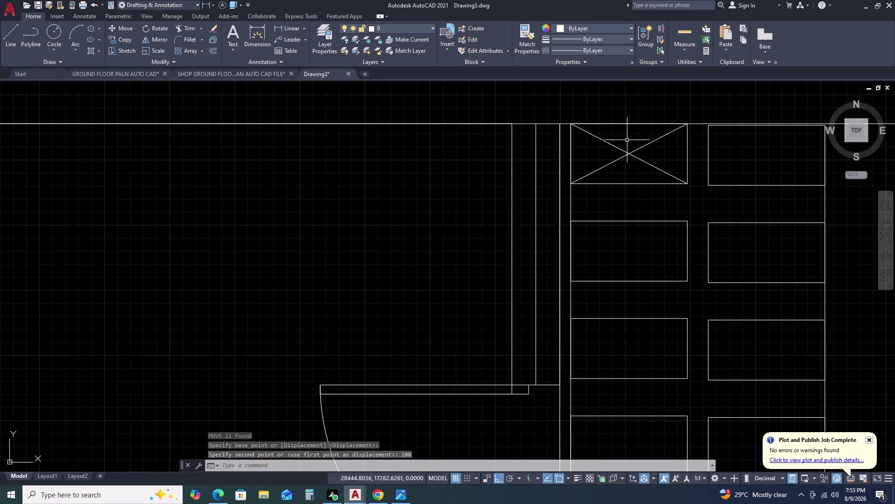
click(627, 140)
click(614, 179)
Start copying the X lines with the base point at the box corner.
key(x)
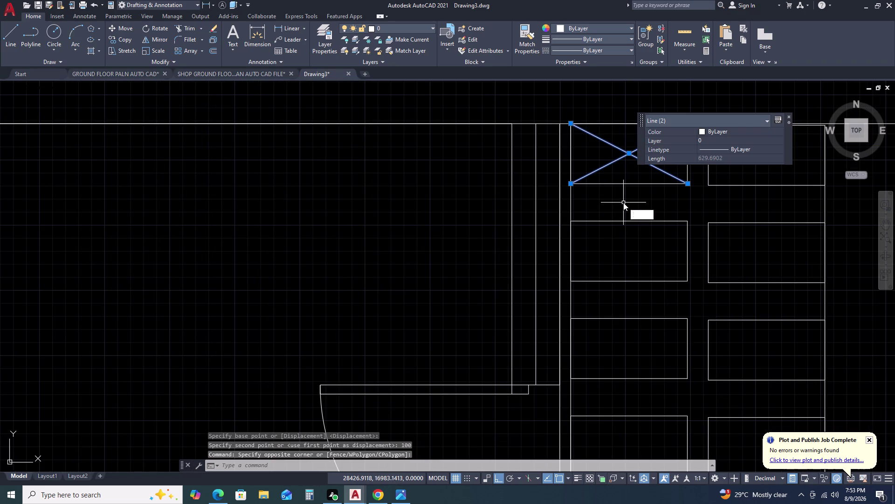
key(BackSpace)
text(C)
text(O)
key(space)
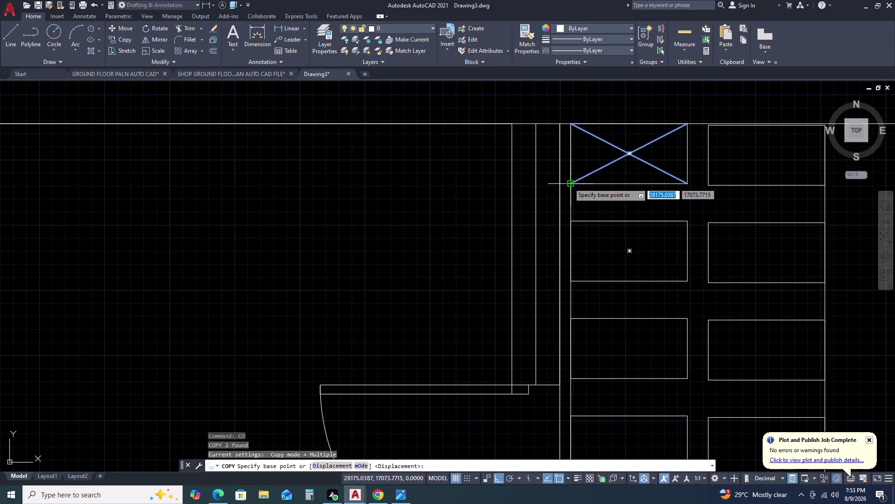
click(568, 182)
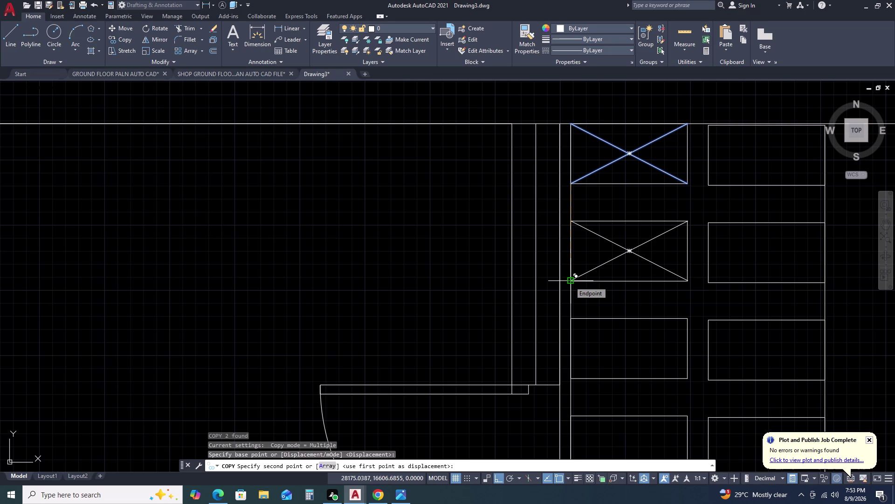
Array ten fitted copies down the column, then undo the misplaced result.
text(A)
key(space)
text(1)
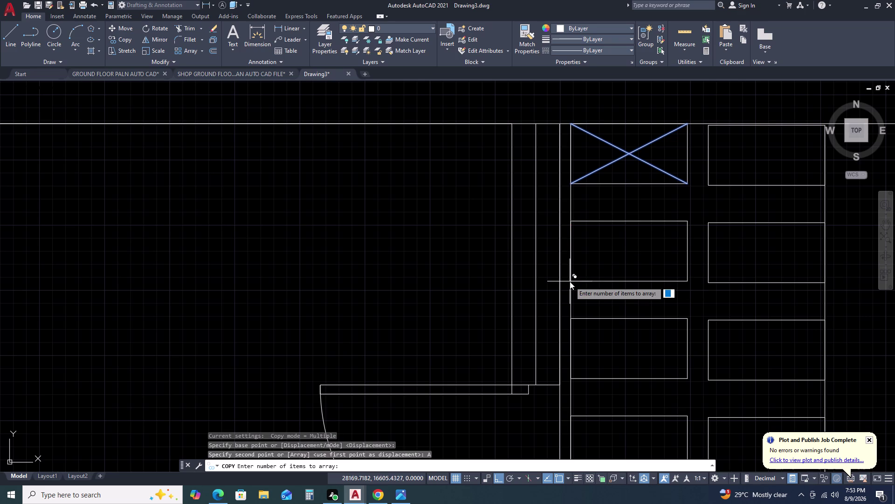
text(0)
key(space)
scroll(down, 3)
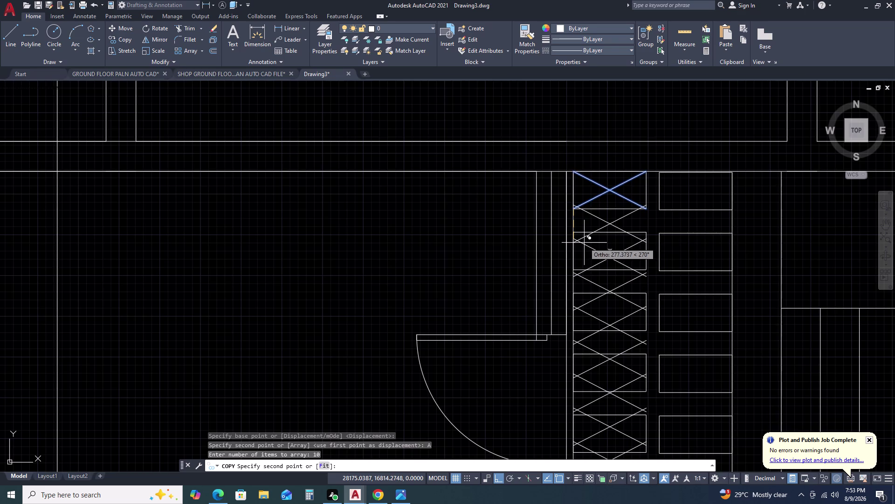
scroll(down, 3)
scroll(up, 3)
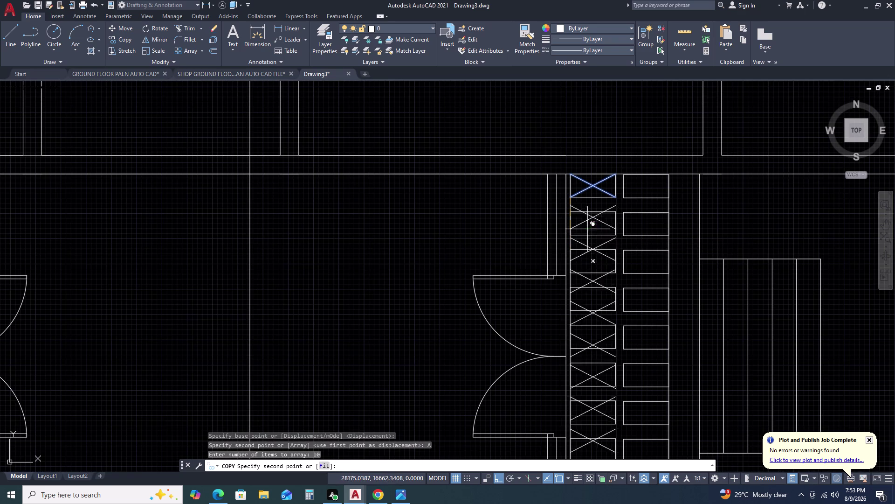
click(327, 468)
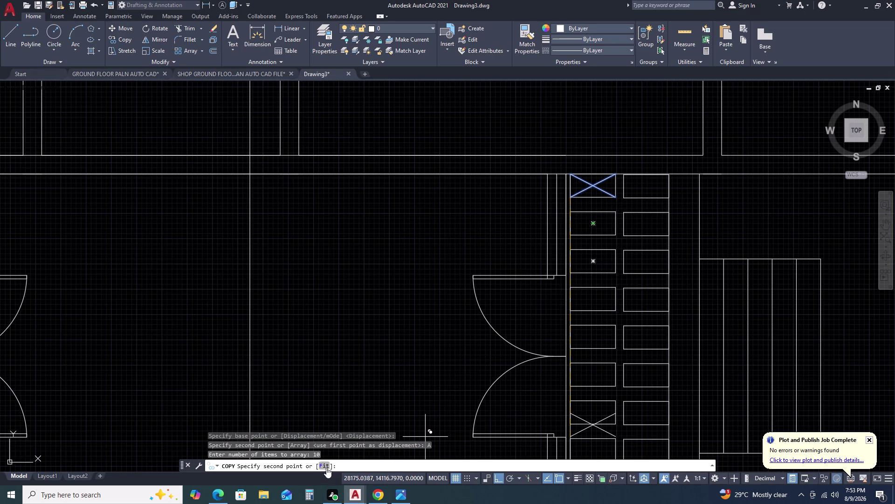
scroll(down, 3)
scroll(up, 3)
scroll(up, 3)
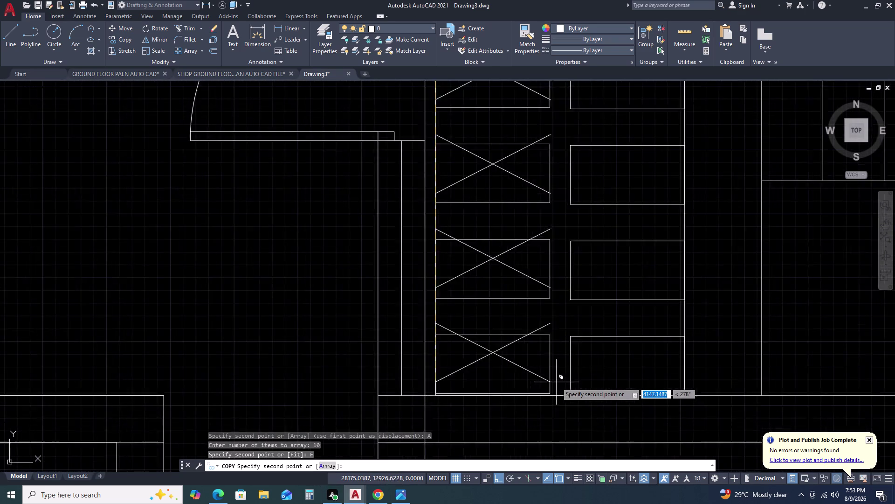
click(548, 401)
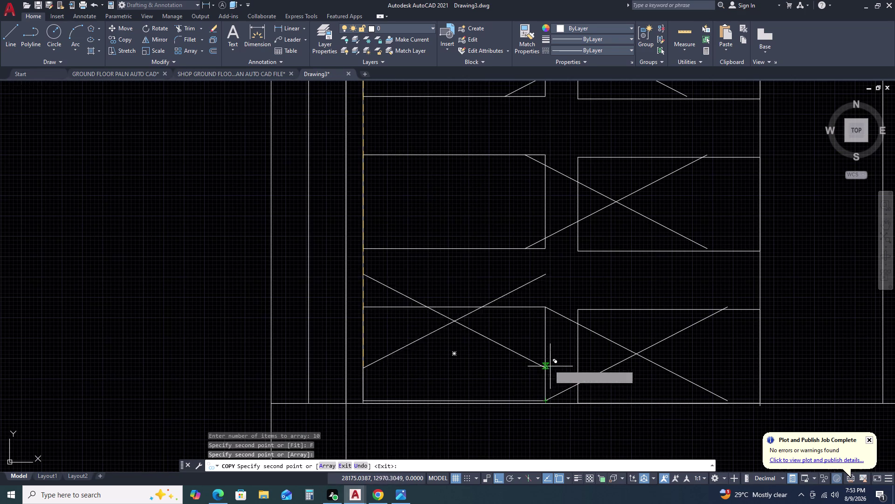
scroll(down, 3)
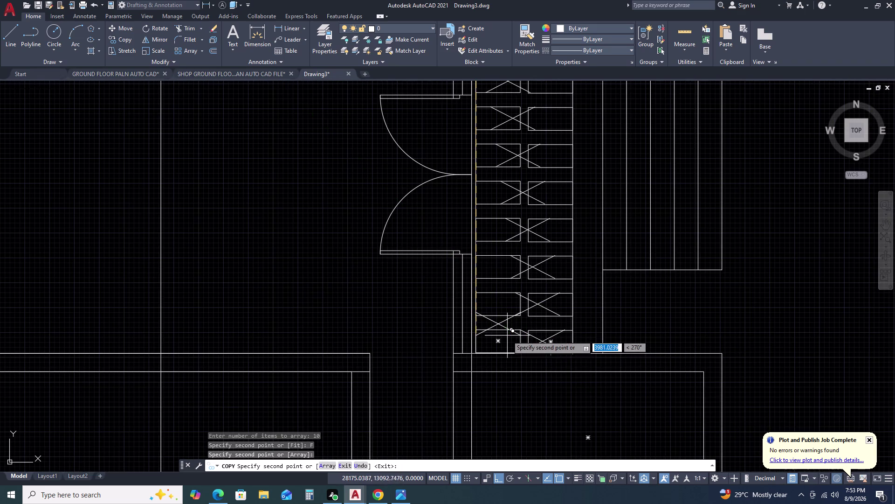
key(ctrl+z)
Redo the 10-item fitted array, ortho toggled, so X marks reach the column bottom.
scroll(down, 3)
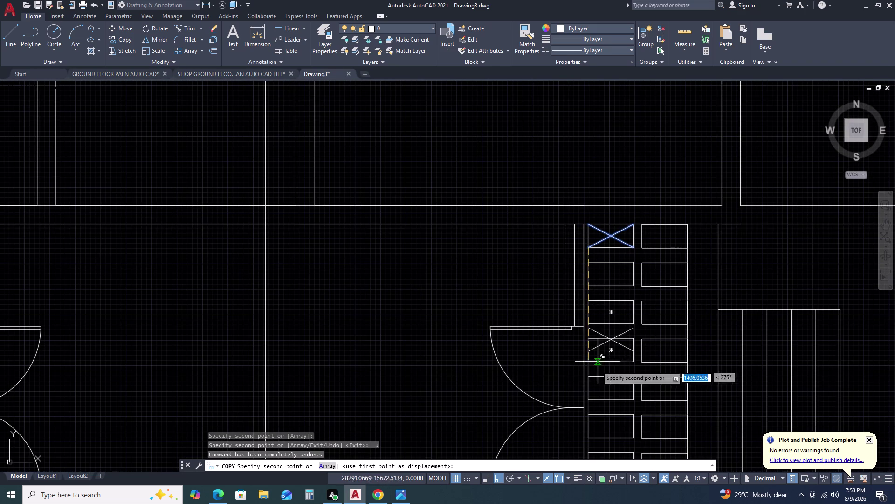
text(A)
key(space)
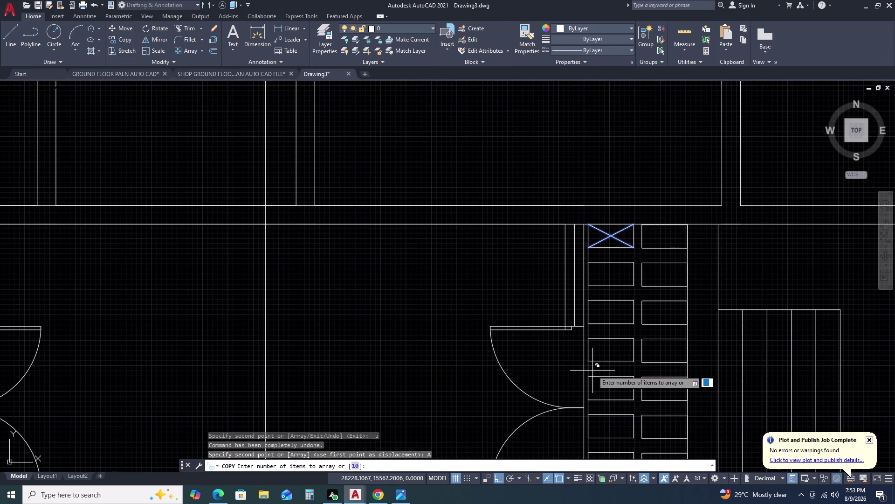
key(space)
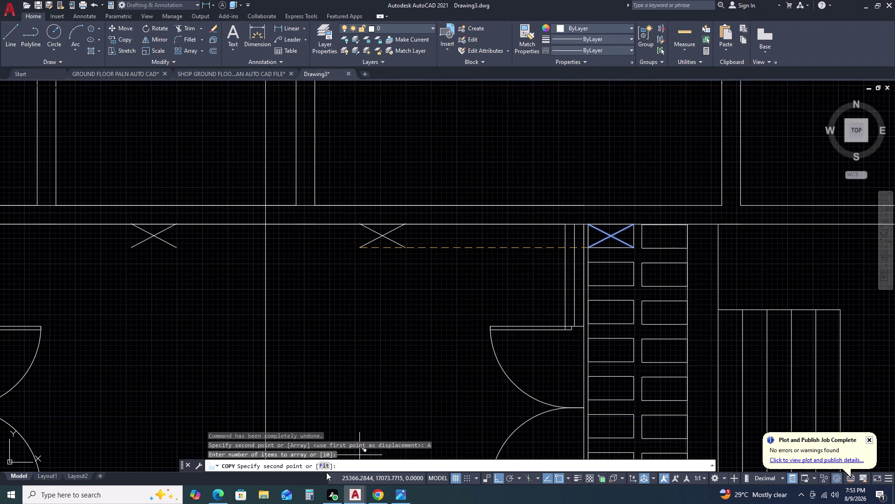
click(323, 467)
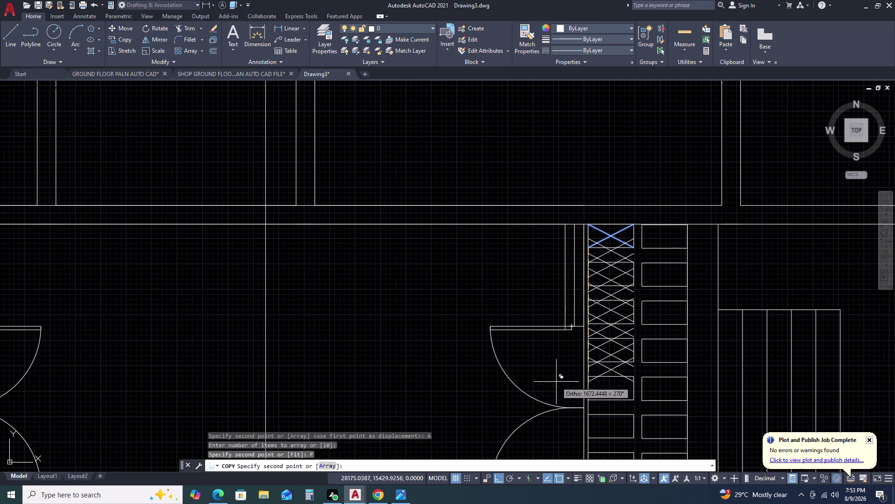
scroll(down, 3)
scroll(down, 3)
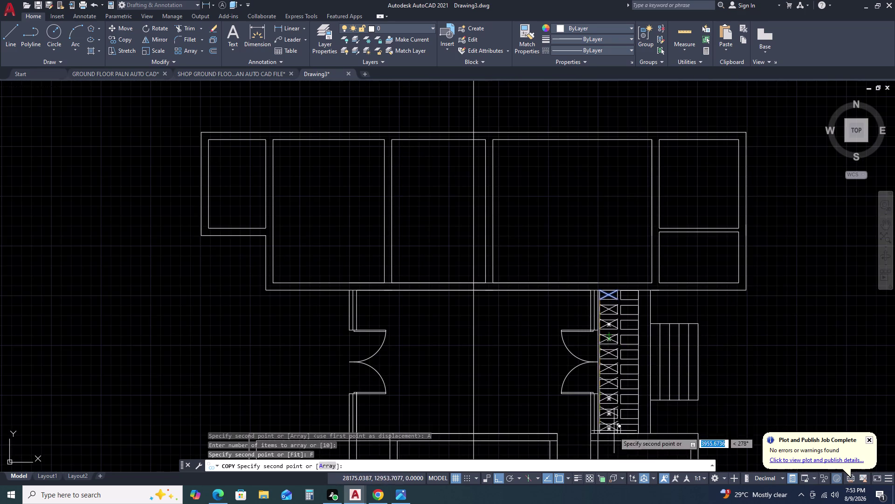
scroll(up, 3)
scroll(up, 3)
key(F8)
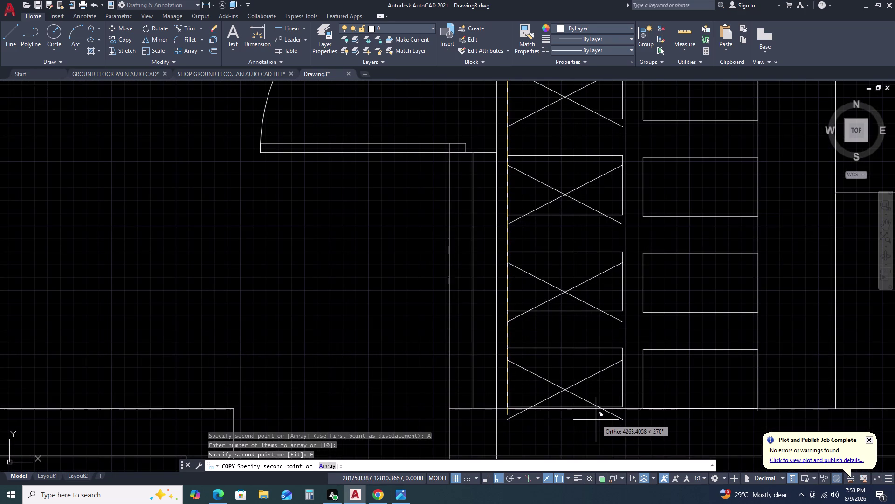
key(F8)
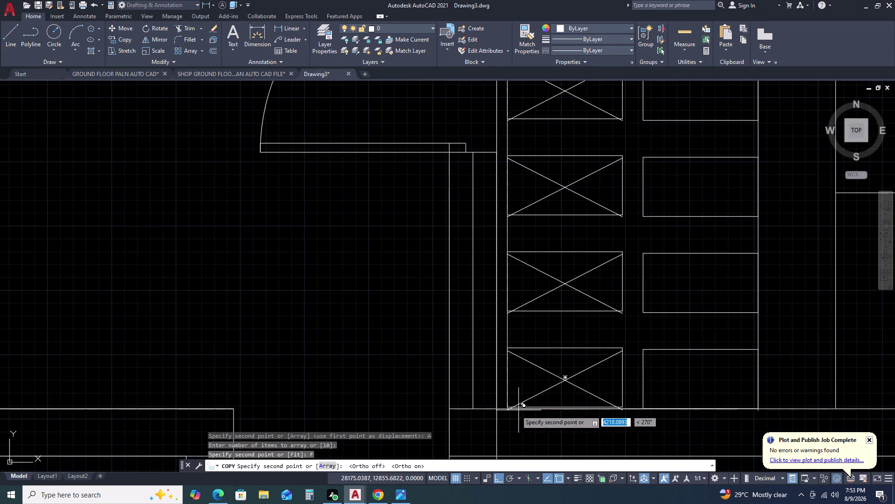
scroll(up, 3)
click(503, 401)
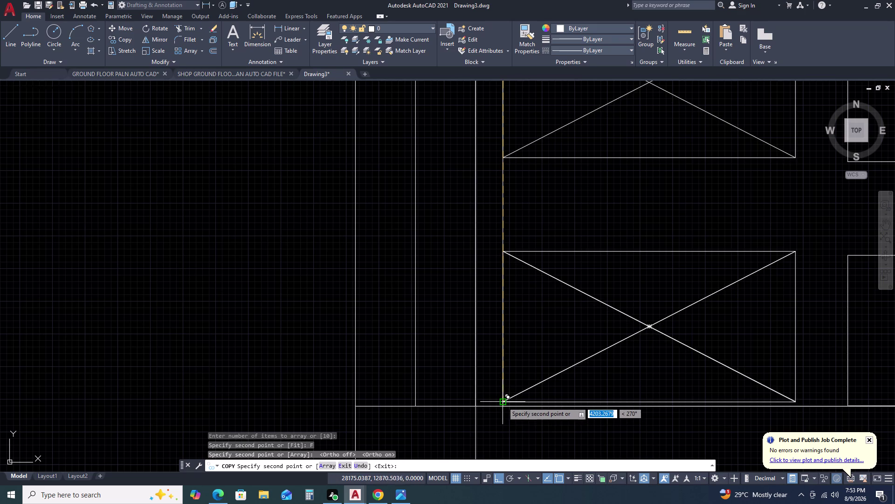
key(F8)
scroll(down, 3)
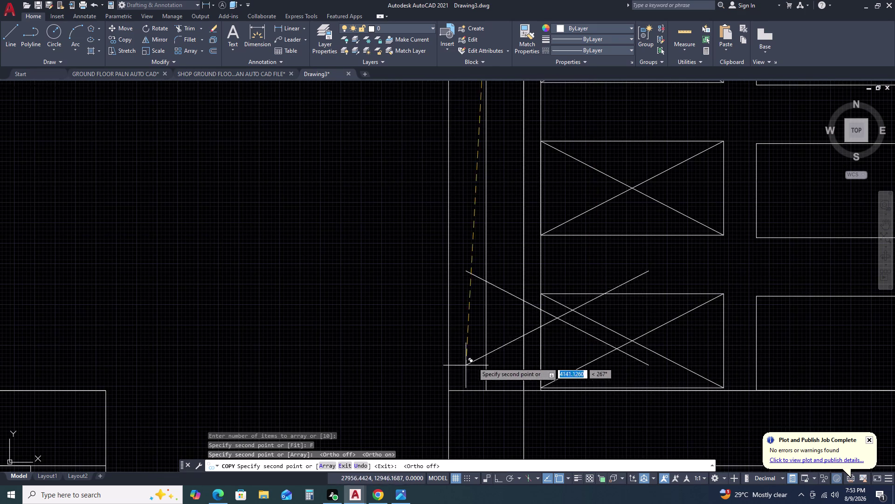
key(Escape)
scroll(down, 3)
scroll(down, 3)
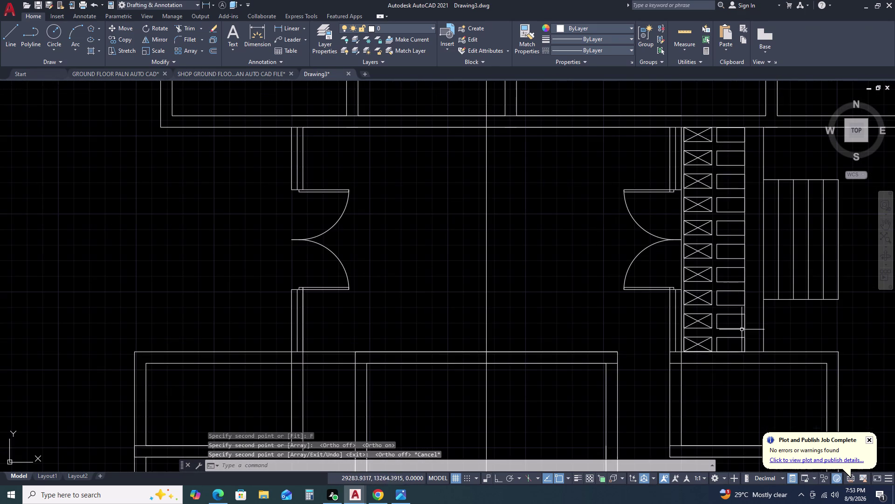
Select all the staircase boxes and start, then abandon, a mirror.
scroll(up, 3)
click(664, 117)
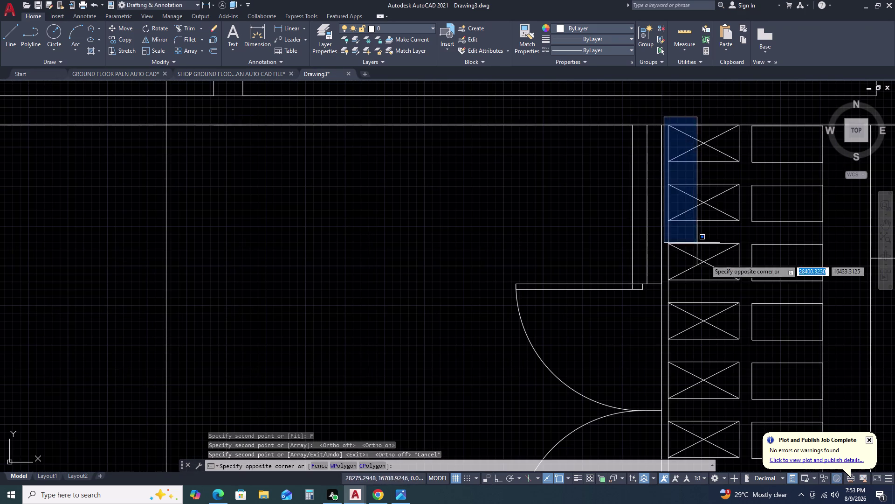
scroll(down, 3)
middle_drag(745, 407, 719, 321)
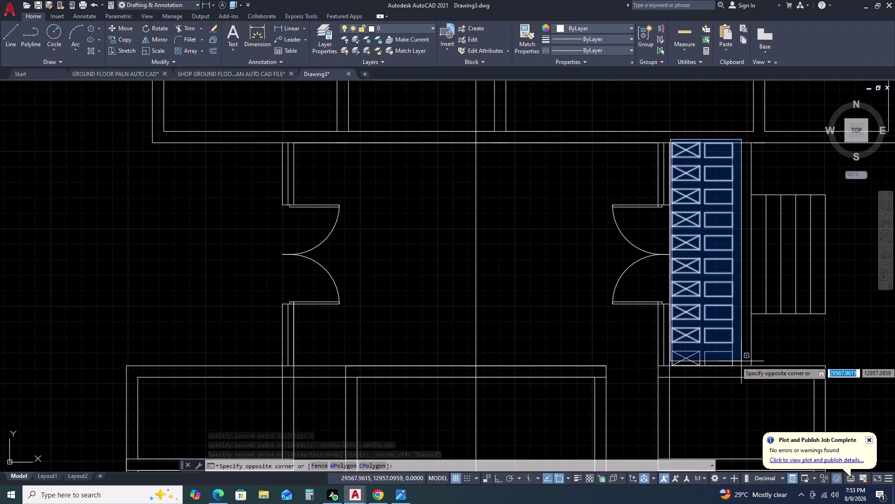
scroll(up, 3)
click(647, 365)
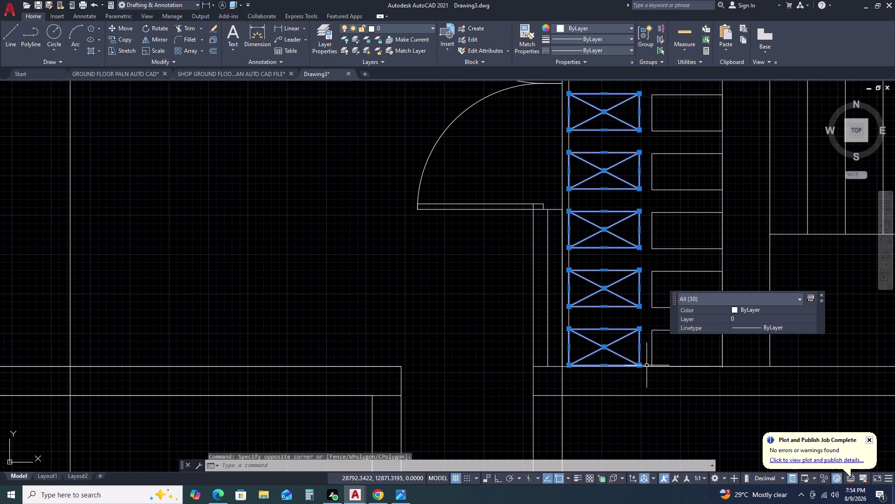
middle_click(630, 244)
middle_drag(621, 279, 608, 319)
key(m)
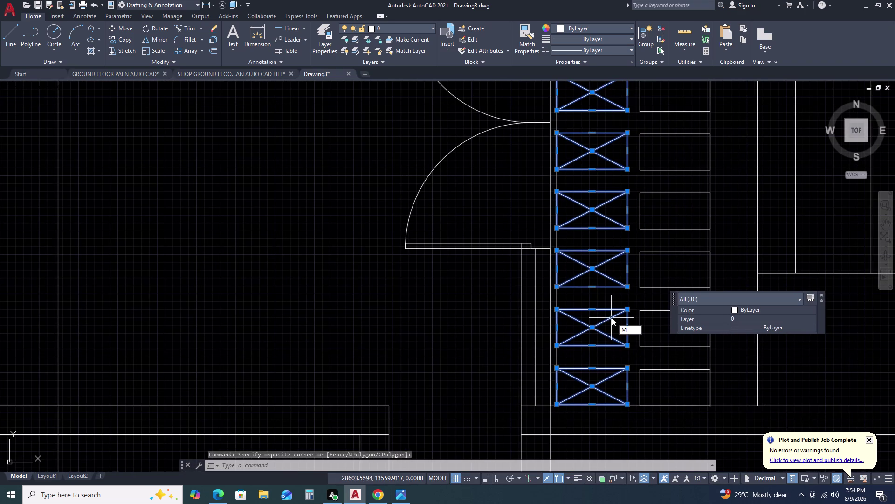
key(i)
key(space)
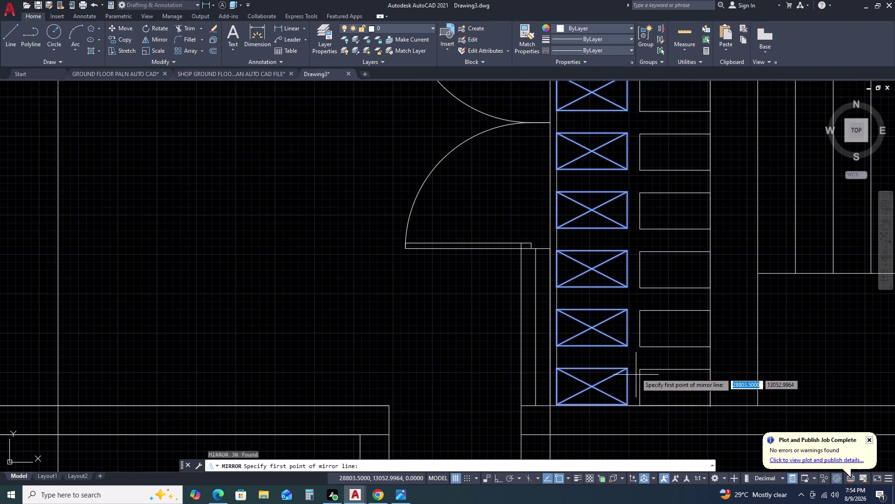
key(Escape)
Copy the top X from its box corner into the right column's top box.
scroll(down, 3)
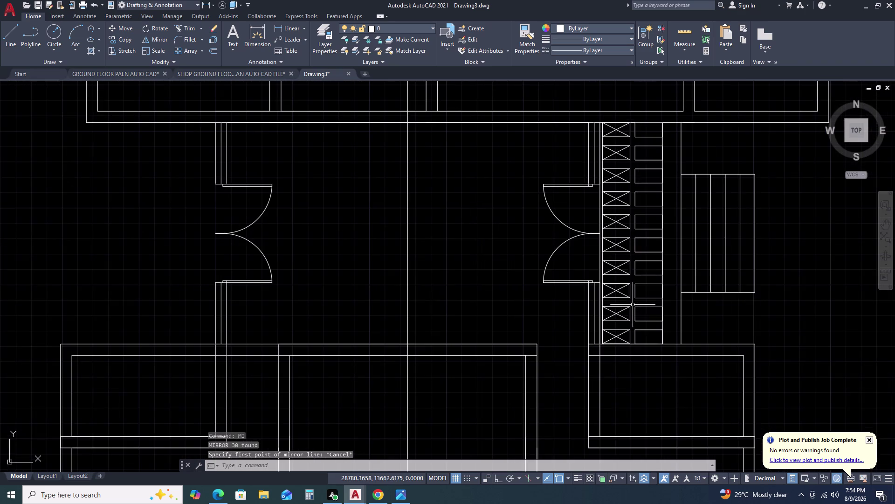
scroll(up, 3)
double_click(610, 164)
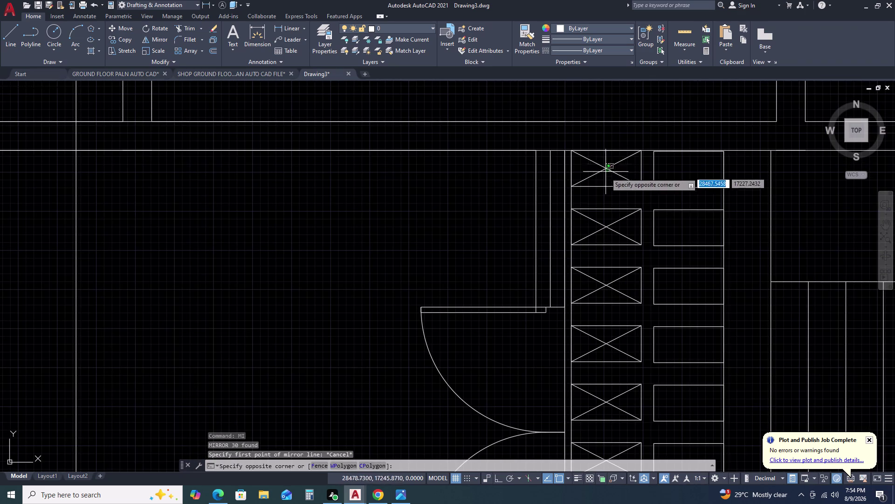
double_click(601, 182)
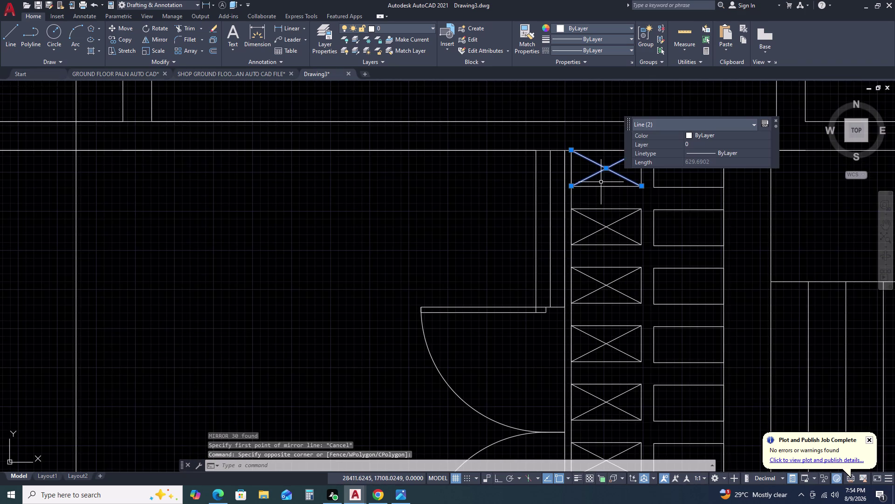
text(CO)
key(space)
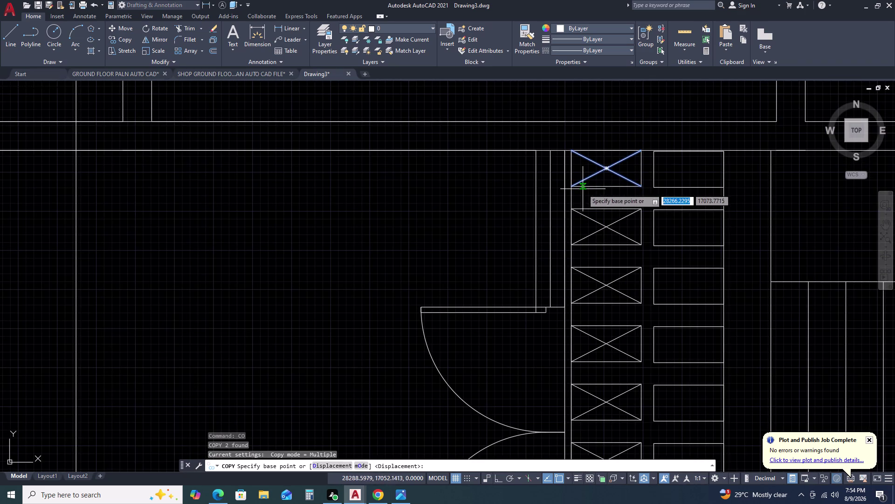
click(572, 186)
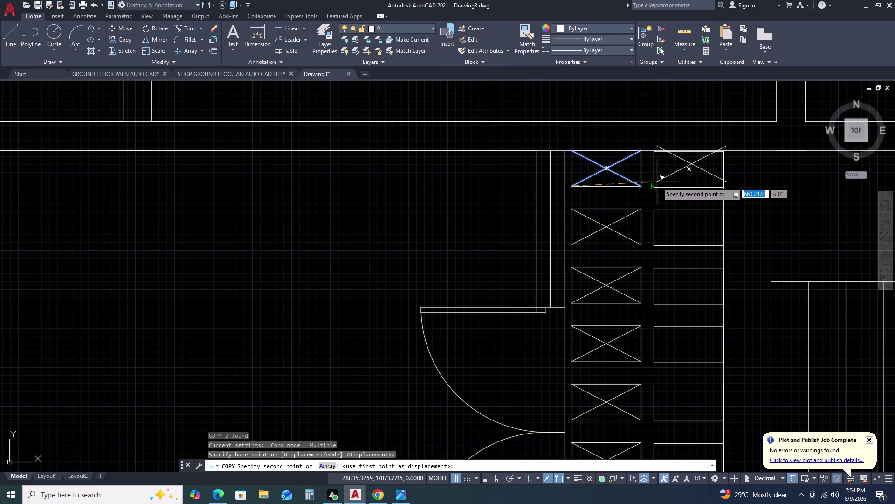
click(654, 186)
key(Escape)
Select the copied X and begin moving it into alignment.
scroll(up, 3)
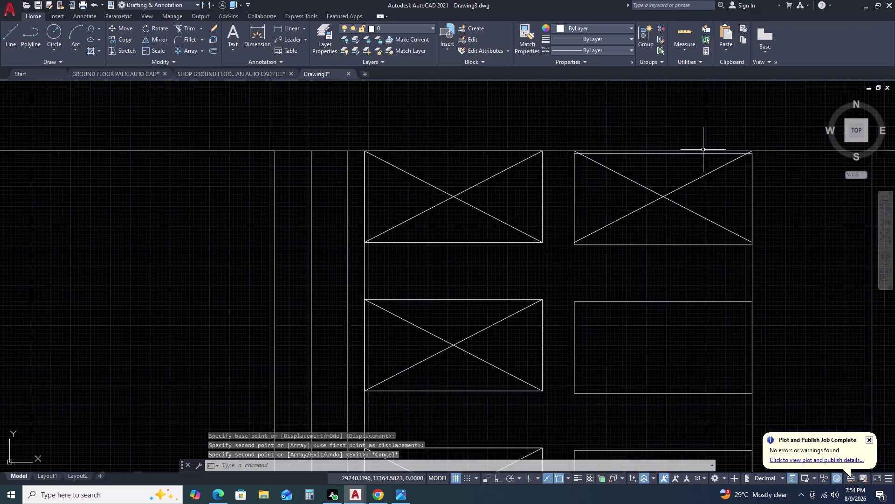
click(702, 185)
click(580, 254)
text(M)
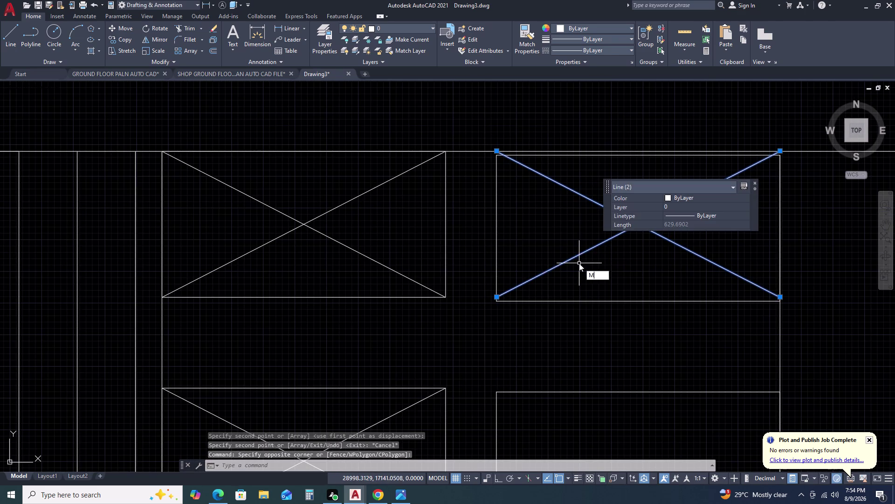
key(space)
Move the X into the top rectangle of the right staircase column.
click(496, 295)
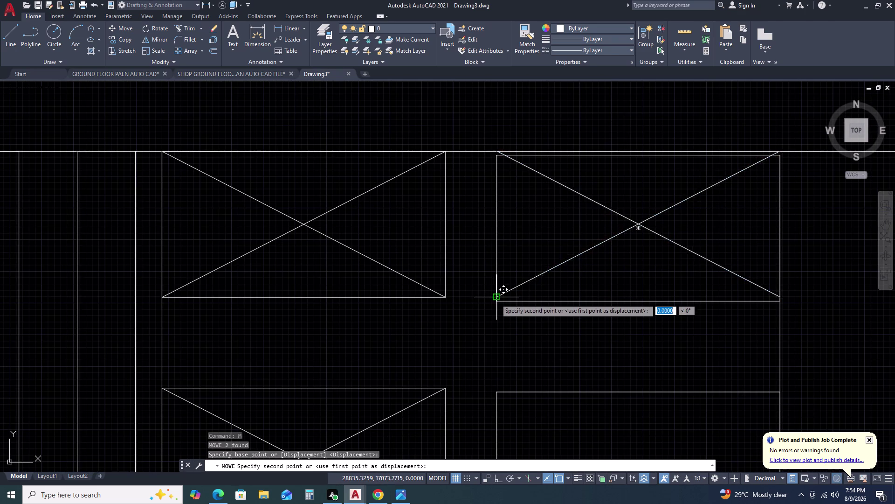
click(496, 302)
key(Escape)
scroll(down, 3)
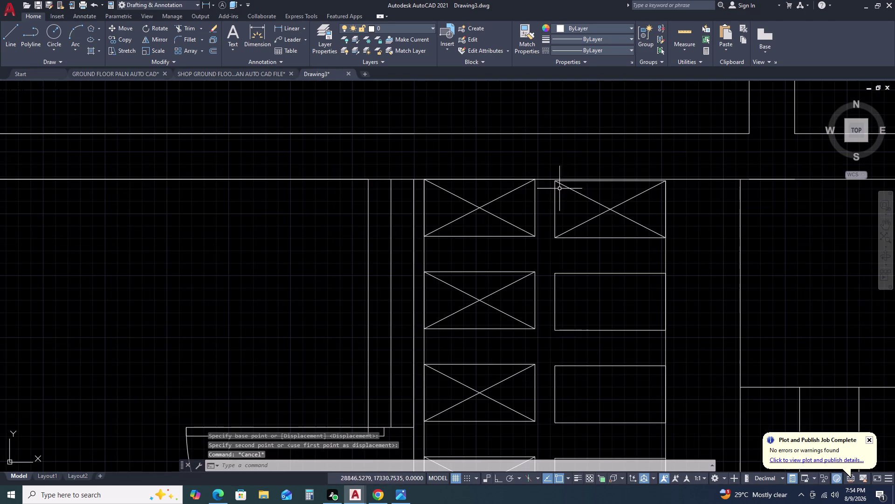
Copy that X as a 10-item fitted array down to the column's bottom box.
click(612, 195)
click(597, 228)
text(C)
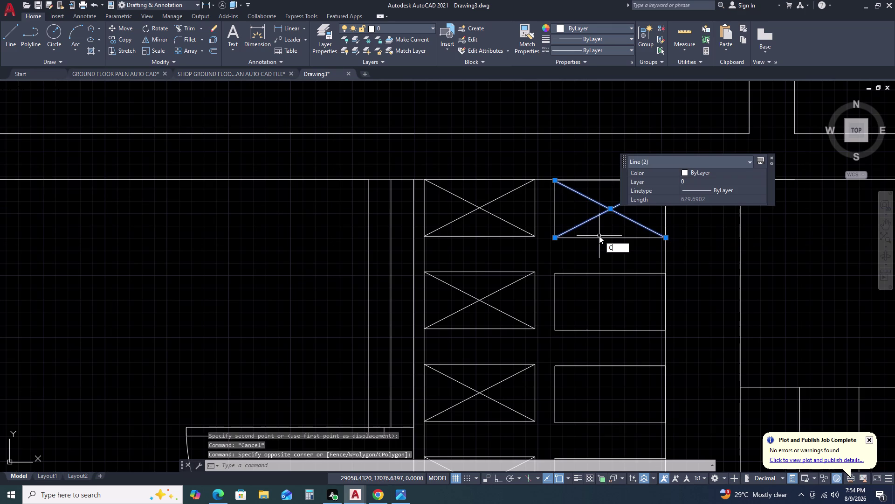
text(O)
key(space)
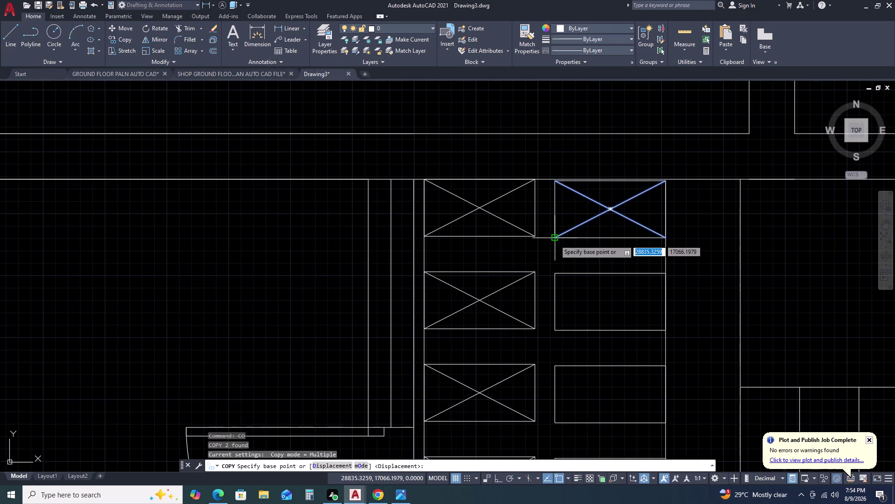
click(555, 240)
text(AR)
key(space)
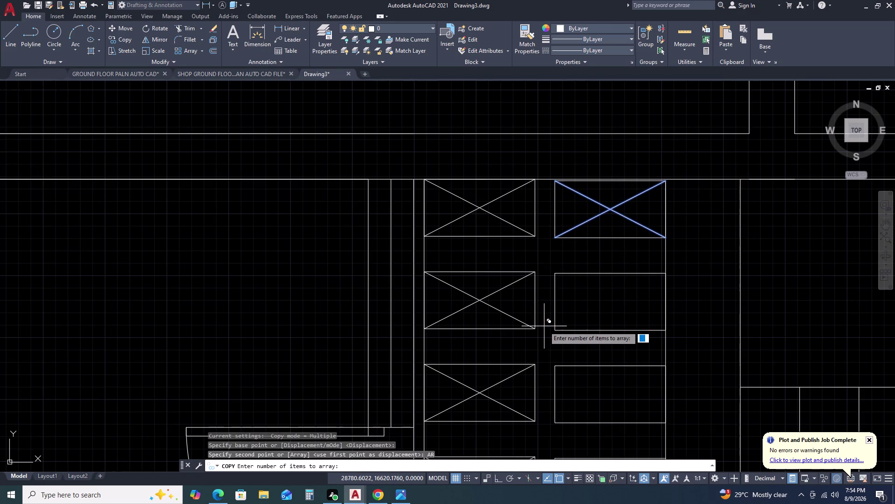
text(10)
key(space)
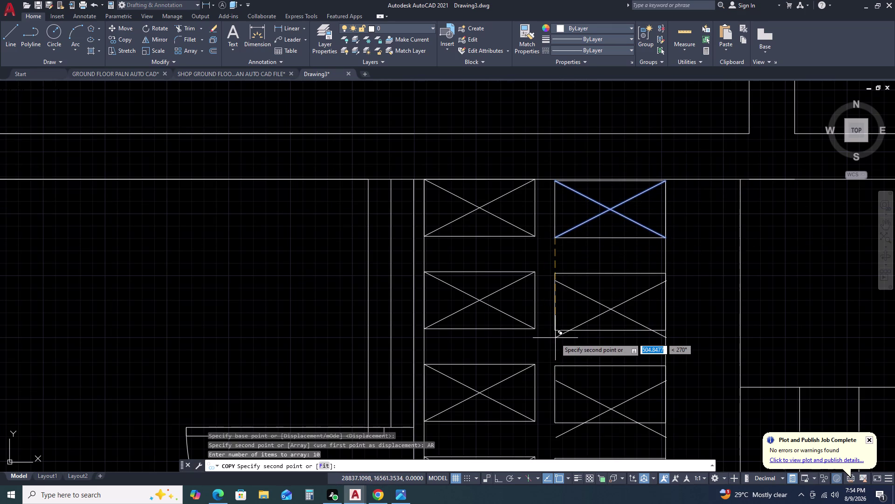
click(322, 466)
scroll(down, 3)
scroll(down, 3)
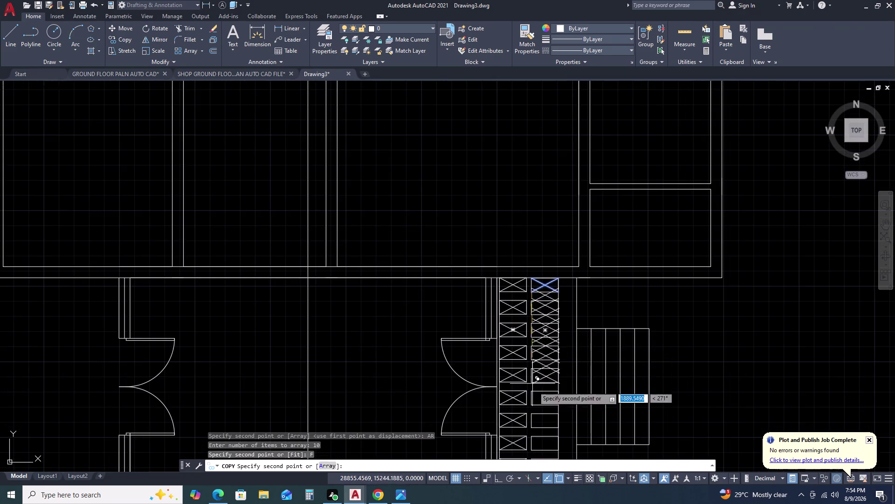
middle_drag(533, 389, 533, 288)
scroll(up, 3)
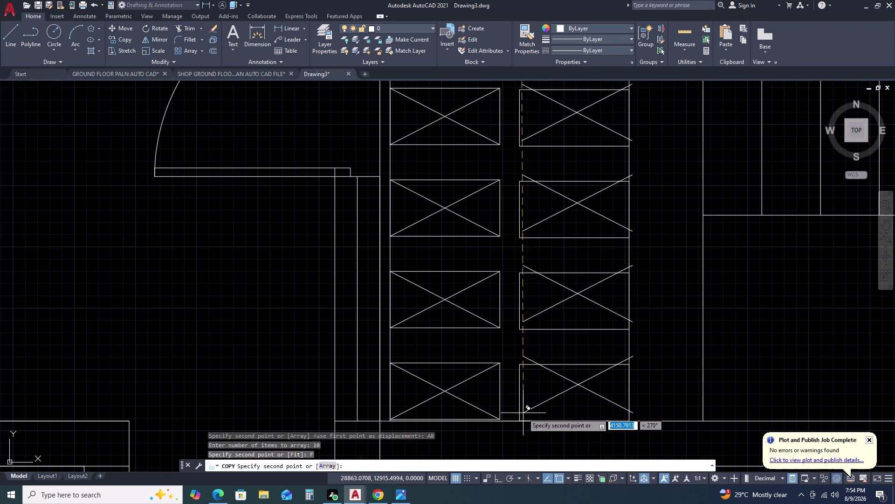
click(522, 420)
key(Escape)
Begin window-selecting the staircase boxes.
scroll(down, 3)
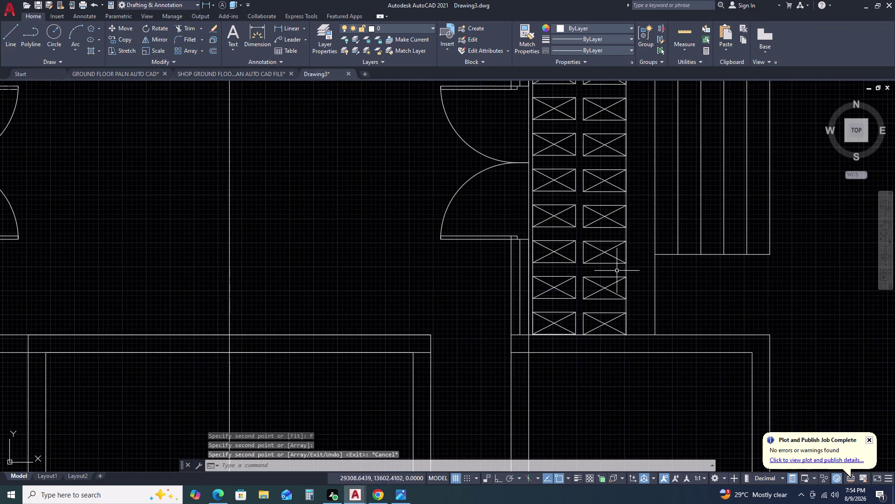
scroll(down, 3)
scroll(up, 3)
click(579, 137)
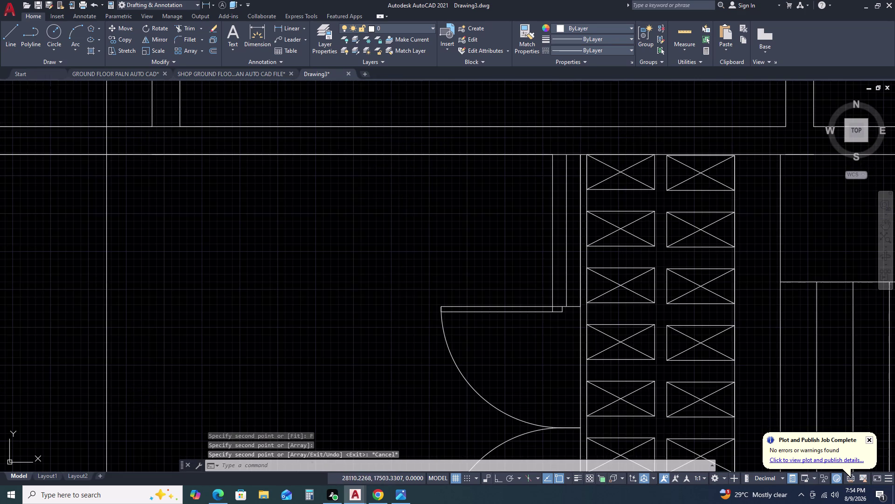
scroll(down, 3)
scroll(up, 3)
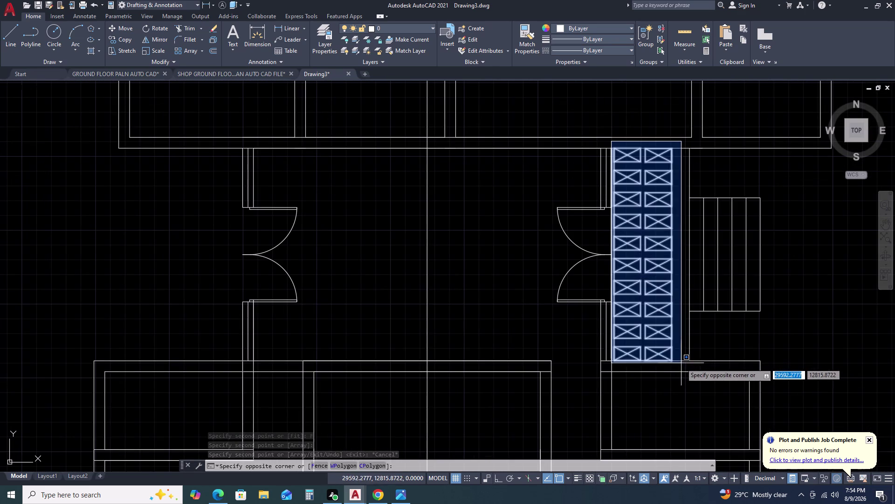
Load the ACAD_ISO02W100 ISO dash linetype through the Linetype Manager.
click(681, 363)
click(599, 48)
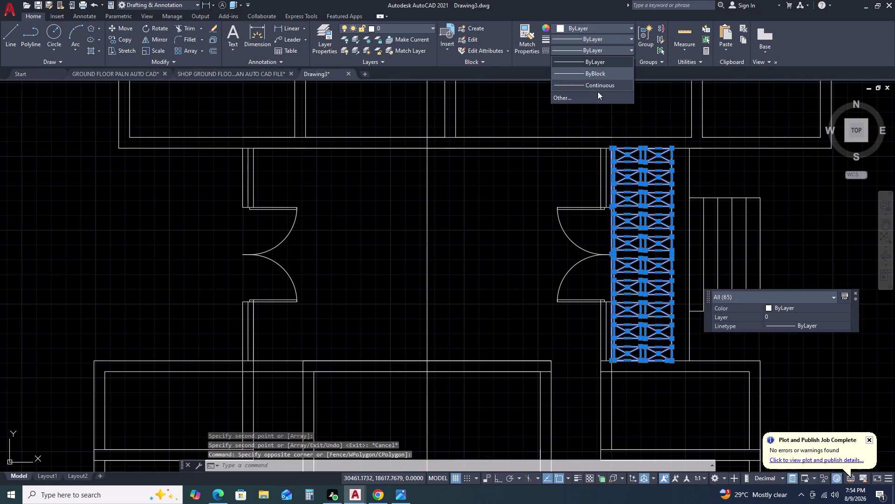
click(593, 95)
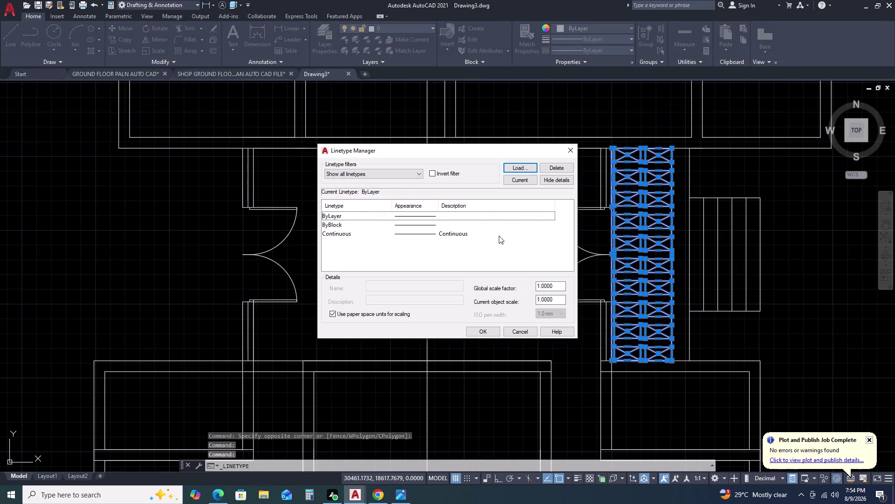
click(519, 167)
click(478, 233)
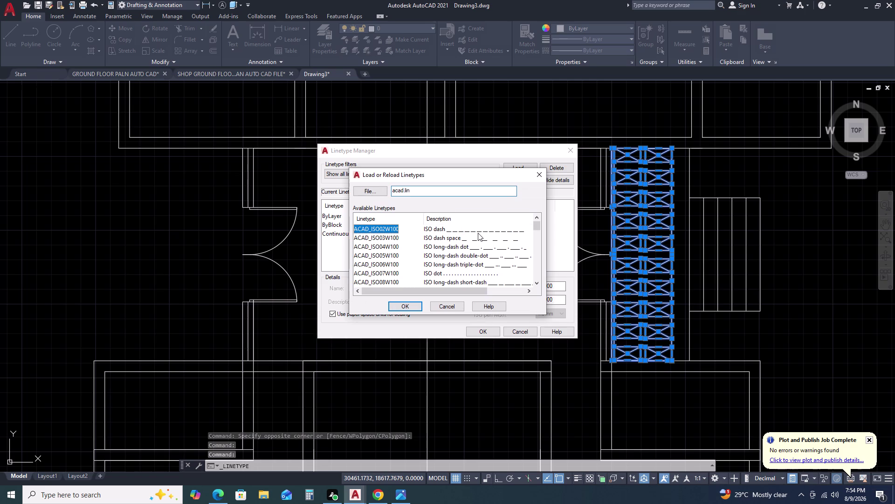
click(403, 307)
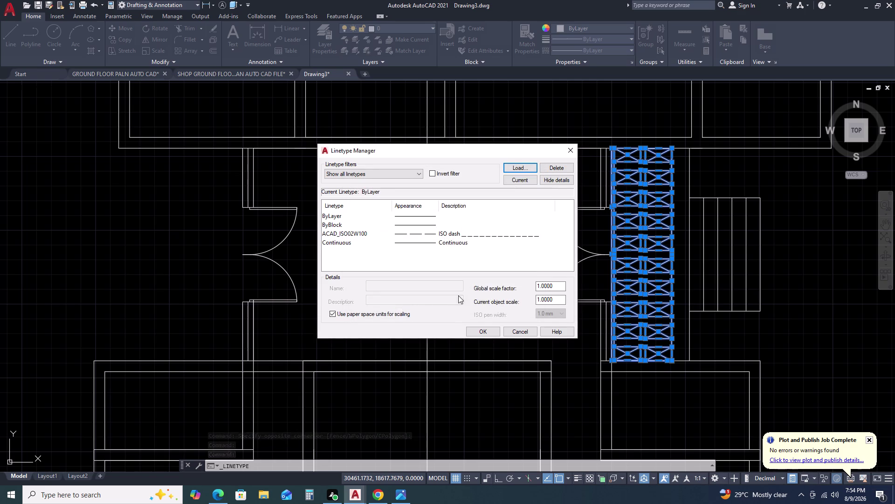
click(425, 230)
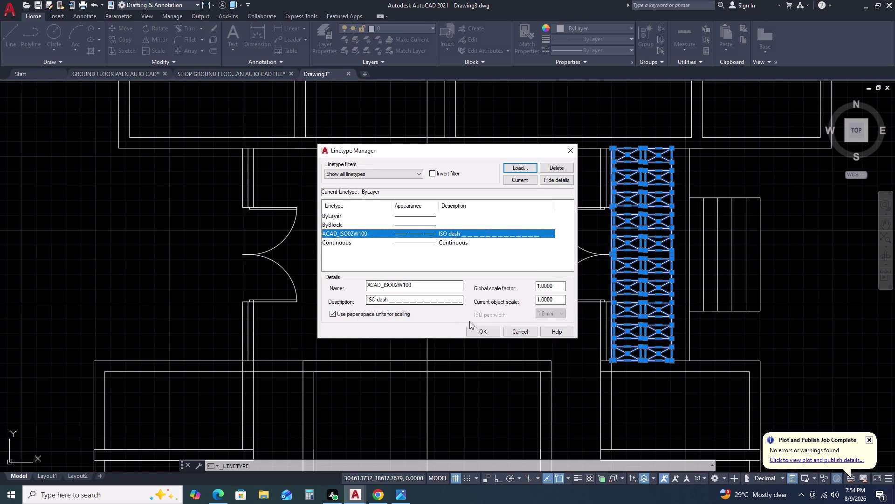
click(479, 332)
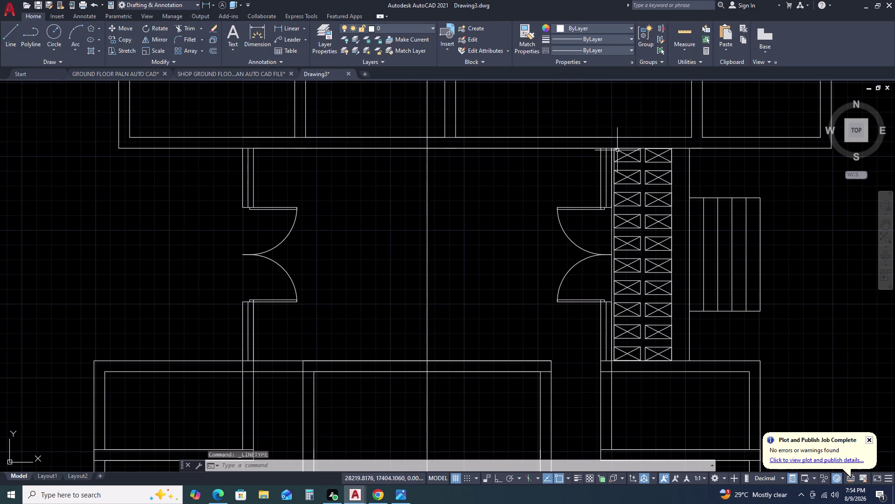
click(610, 142)
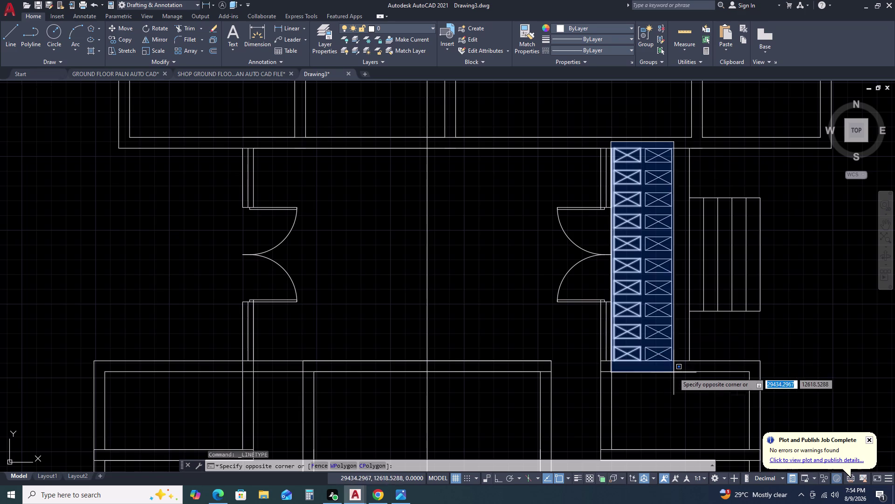
Apply the dashed ACAD_ISO02W100 linetype to the staircase's X-marked boxes.
click(677, 373)
scroll(up, 3)
scroll(up, 3)
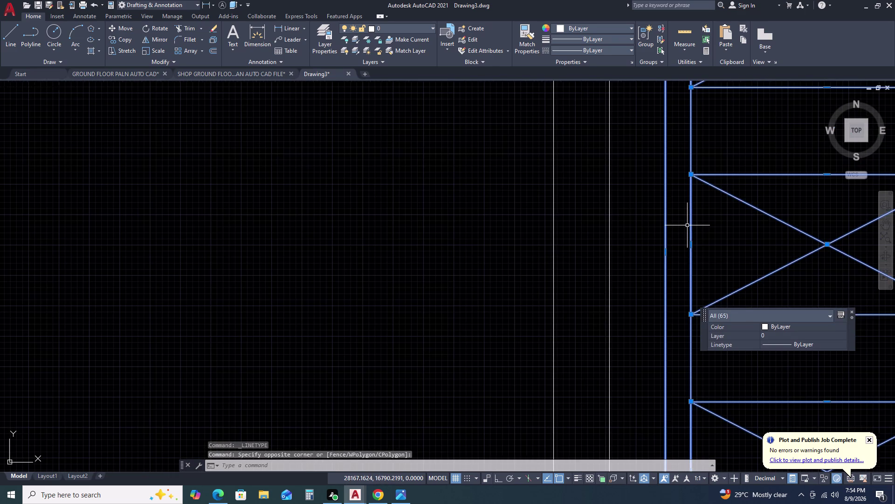
click(680, 195)
click(644, 224)
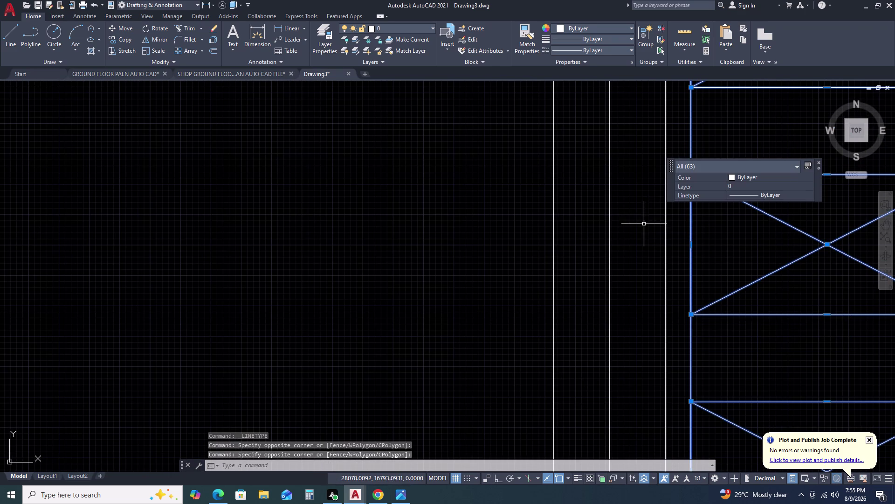
click(605, 51)
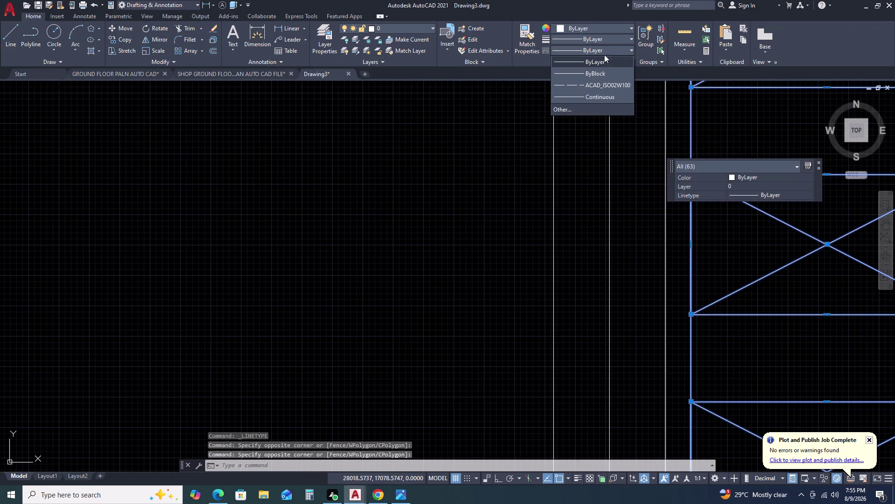
click(599, 83)
scroll(down, 3)
scroll(down, 3)
key(Escape)
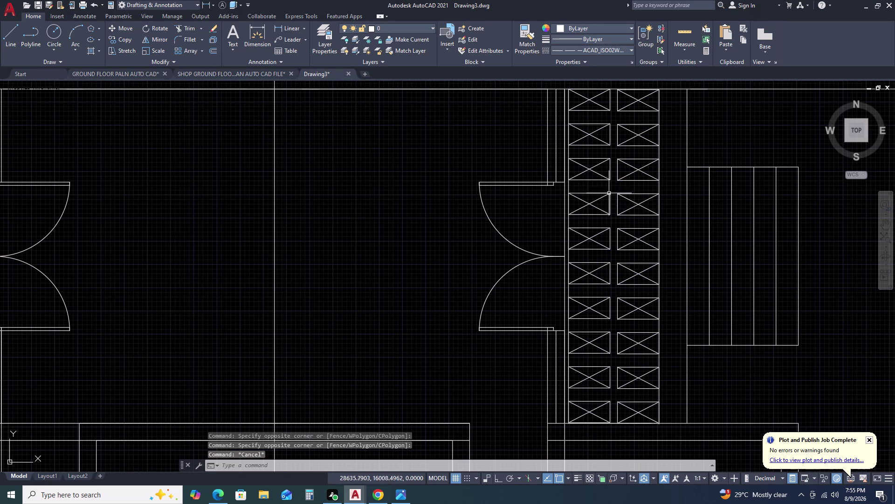
Reselect the 63 staircase objects and show their full properties with PR.
scroll(down, 3)
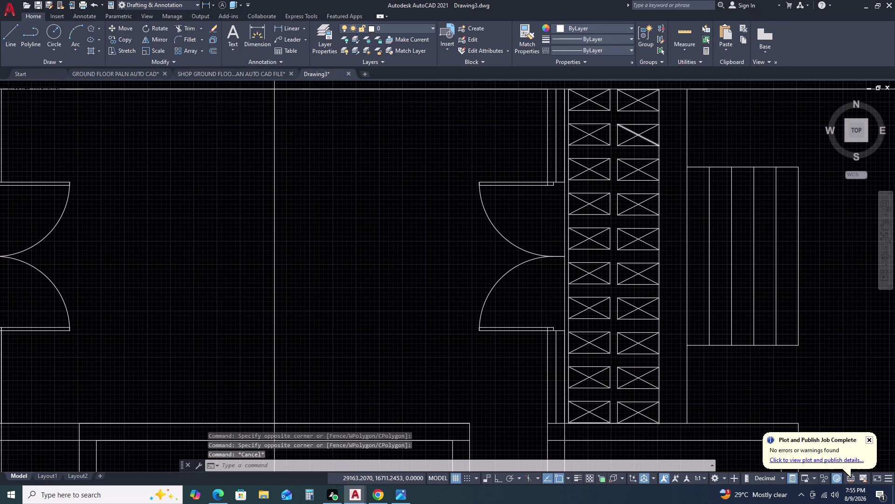
scroll(down, 3)
scroll(up, 3)
click(617, 113)
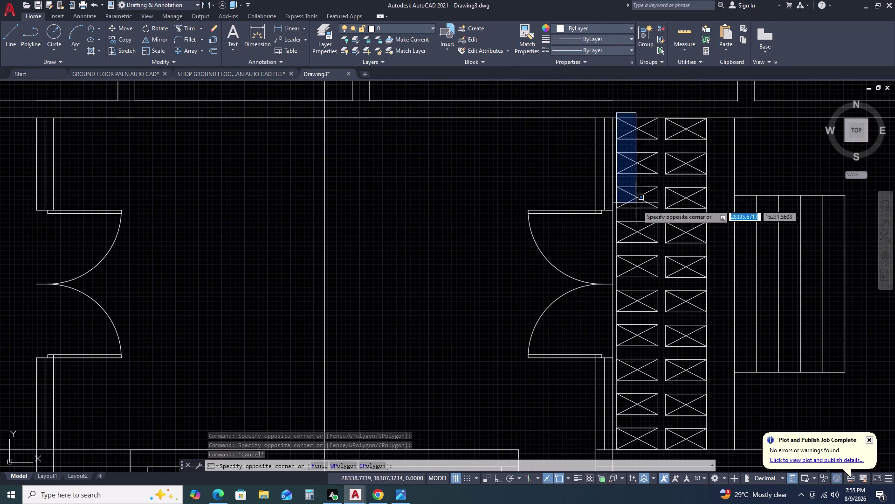
scroll(down, 3)
click(702, 375)
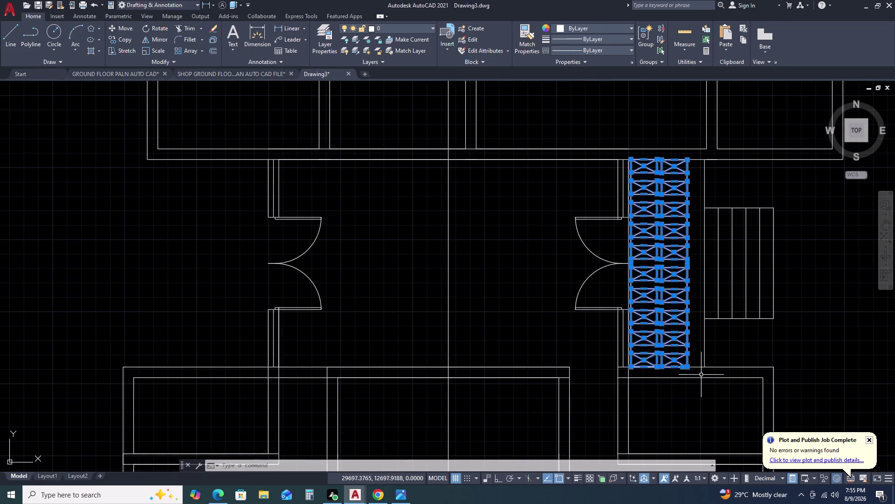
scroll(up, 3)
scroll(up, 3)
scroll(down, 3)
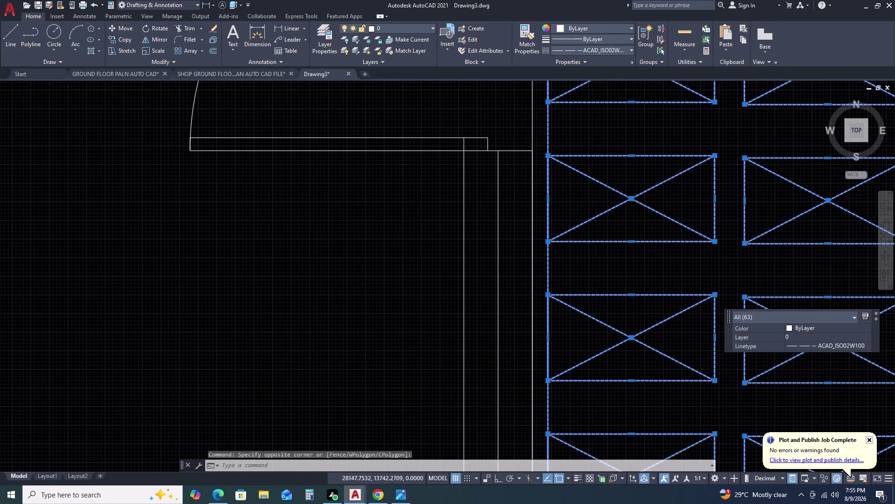
scroll(down, 3)
text(P)
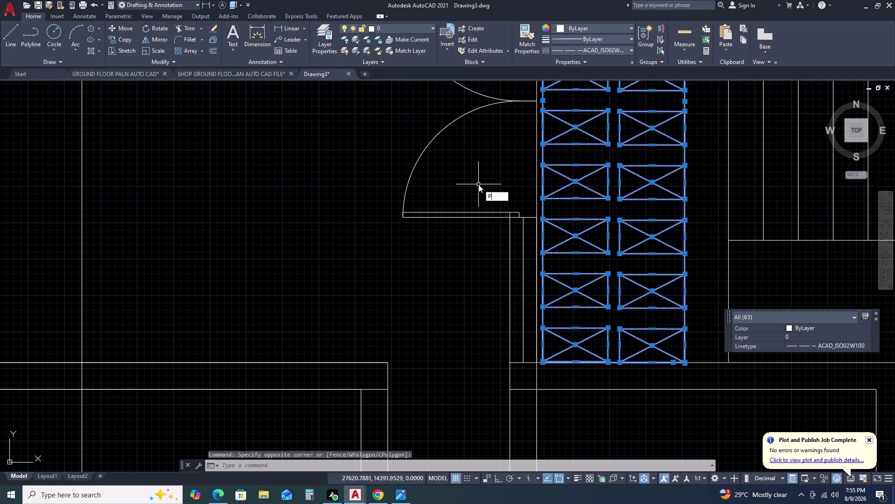
text(R)
key(space)
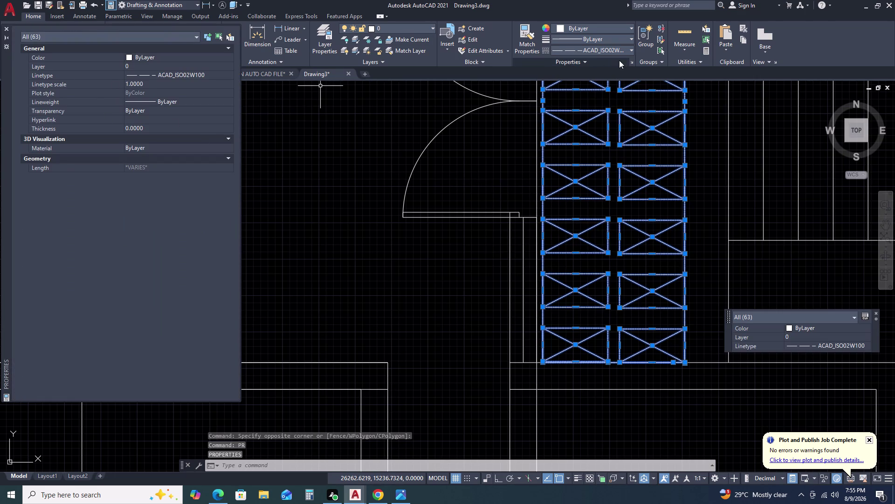
Set the staircase objects' linetype scale to 20, then close Properties and deselect.
click(630, 60)
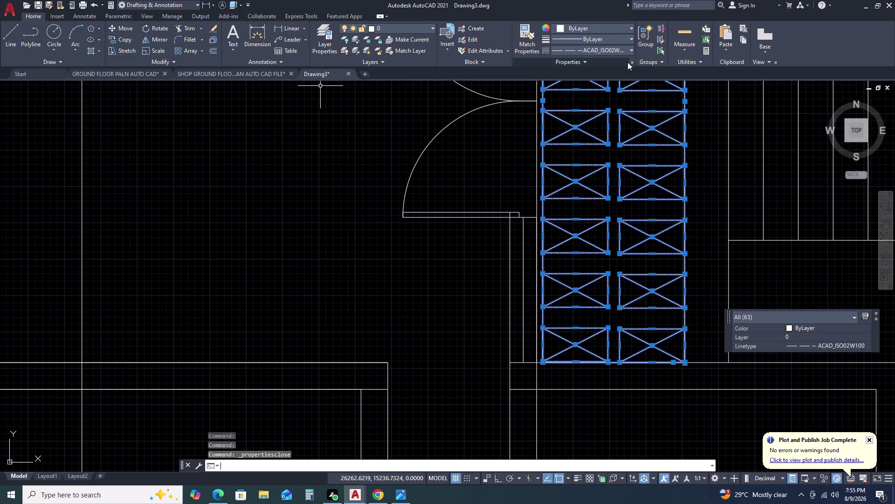
click(634, 59)
click(632, 62)
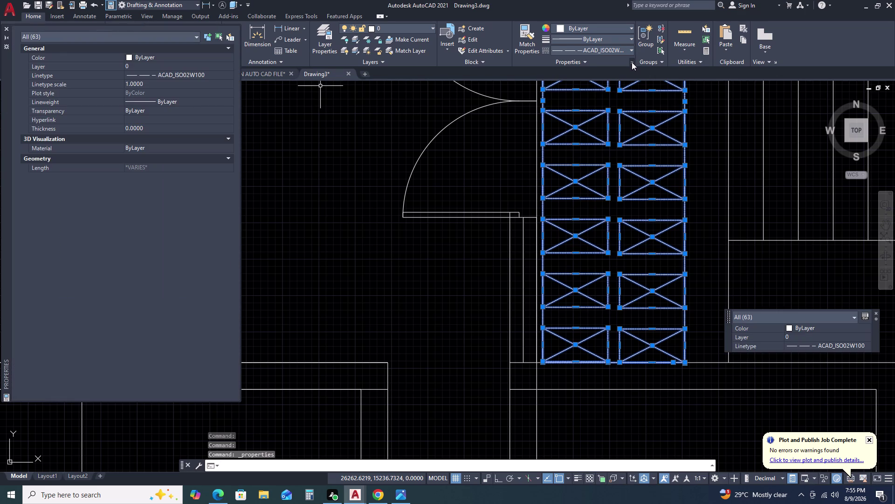
scroll(up, 3)
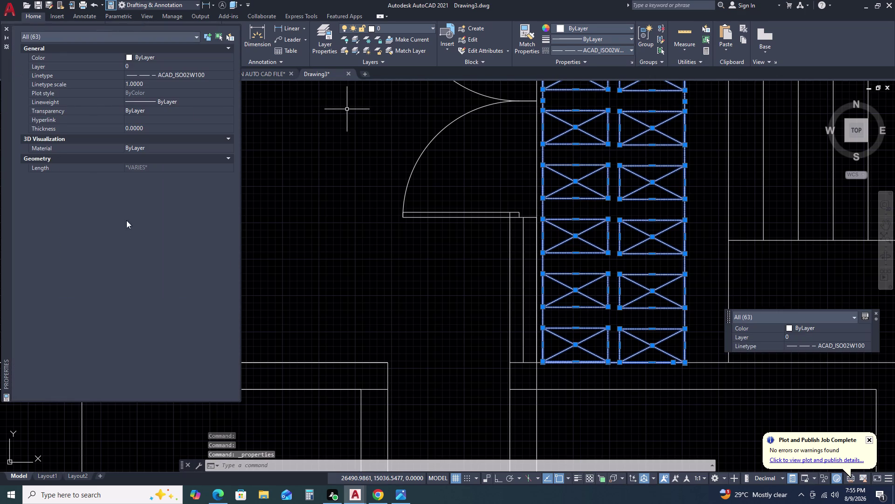
click(146, 80)
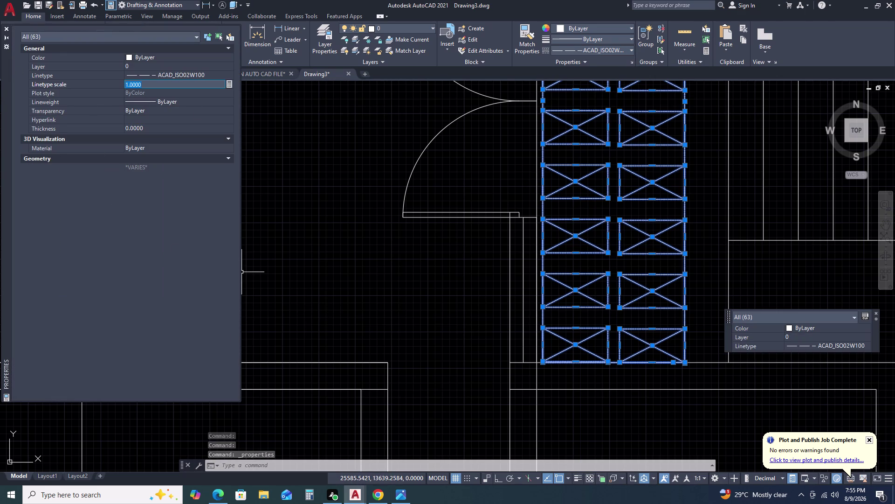
text(20)
key(Return)
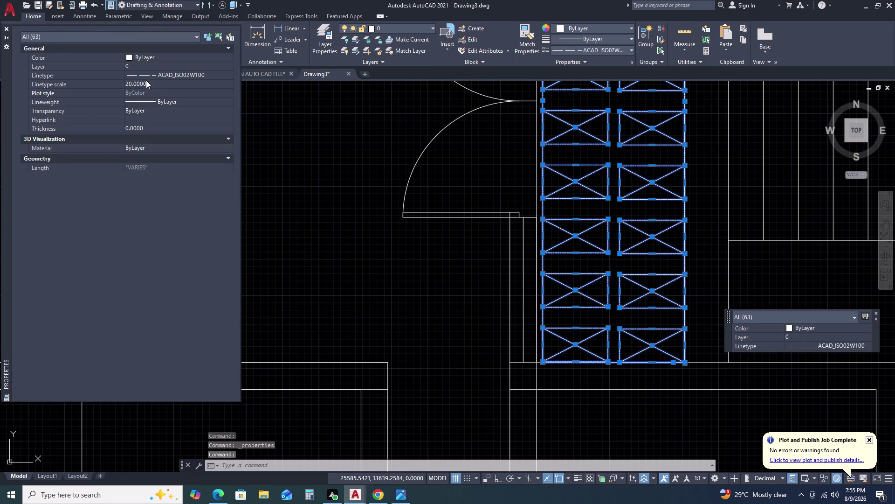
key(Escape)
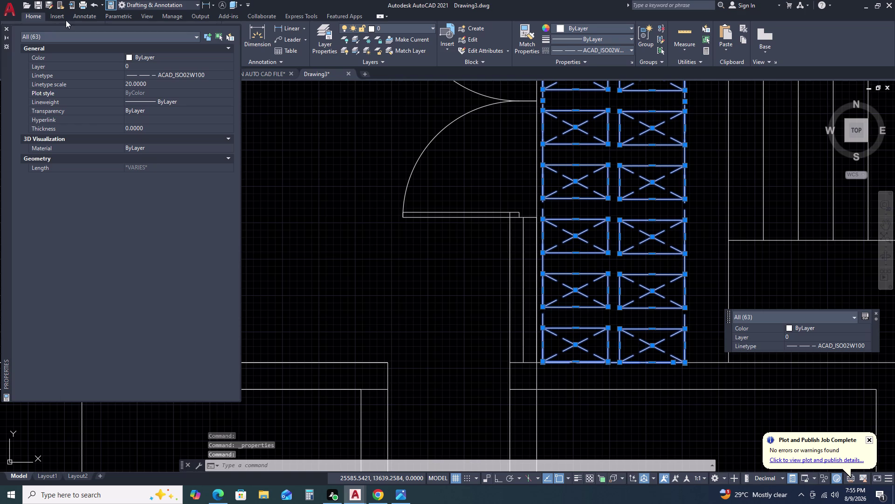
click(8, 31)
key(Escape)
scroll(down, 3)
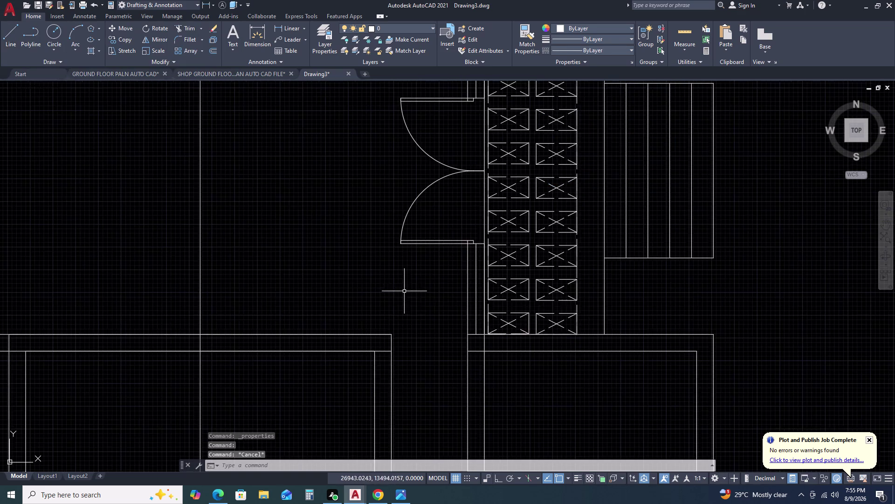
scroll(down, 3)
scroll(up, 3)
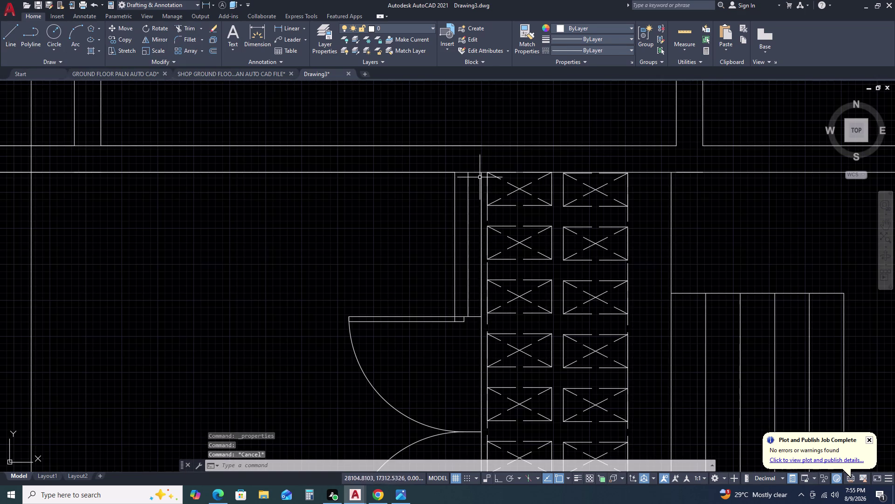
Window-select the right staircase boxes together with their steps.
click(485, 164)
scroll(down, 3)
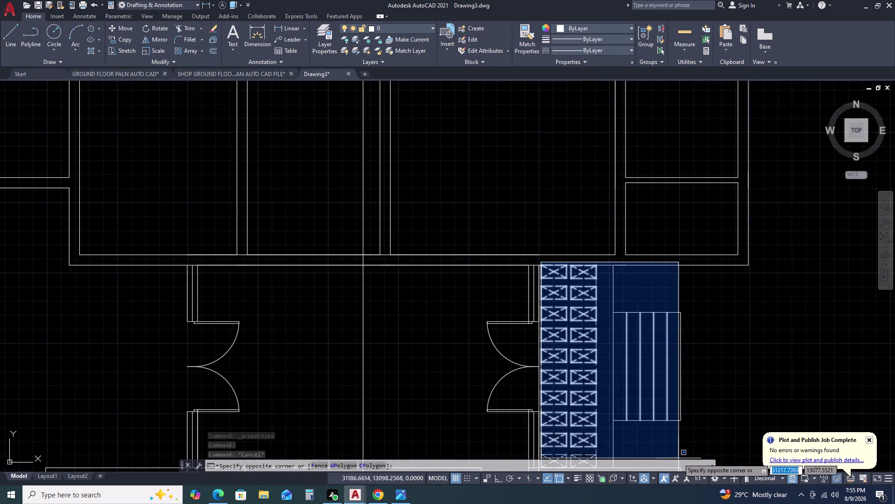
middle_drag(679, 458, 654, 385)
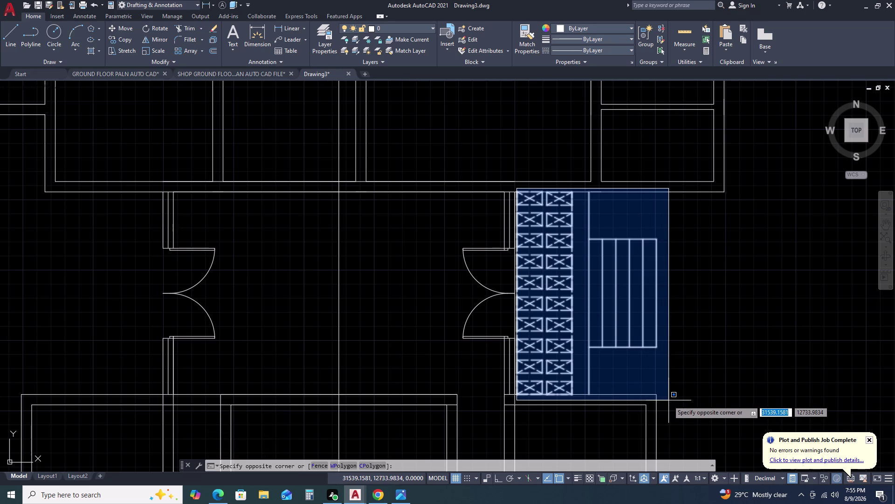
click(662, 397)
Mirror them with MI across the vertical centre line, keeping the originals.
text(M)
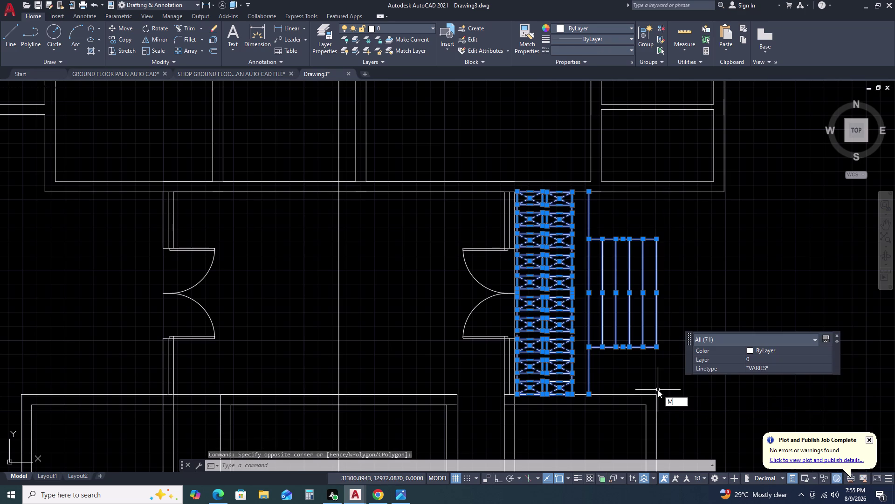
text(I)
key(space)
scroll(down, 3)
scroll(up, 3)
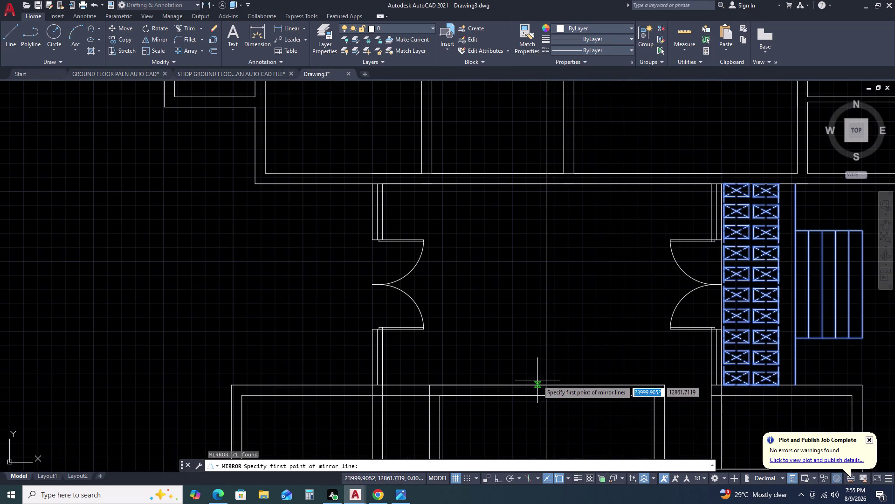
drag(547, 386, 547, 375)
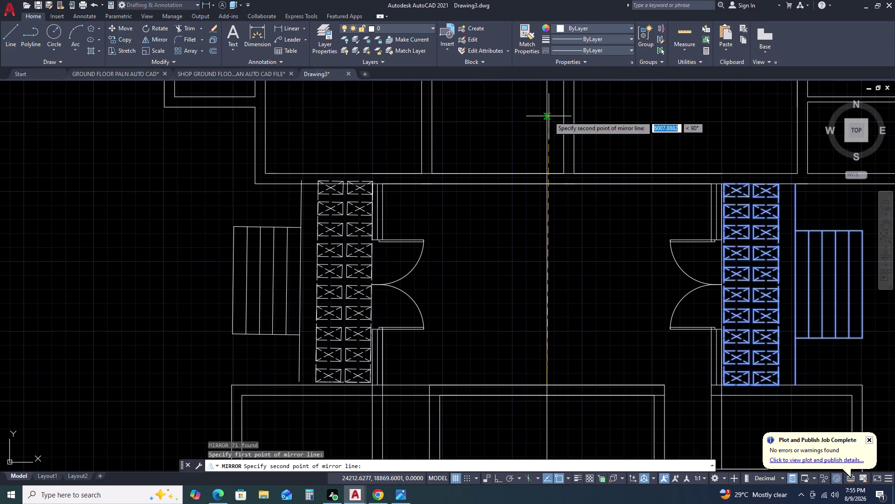
key(F8)
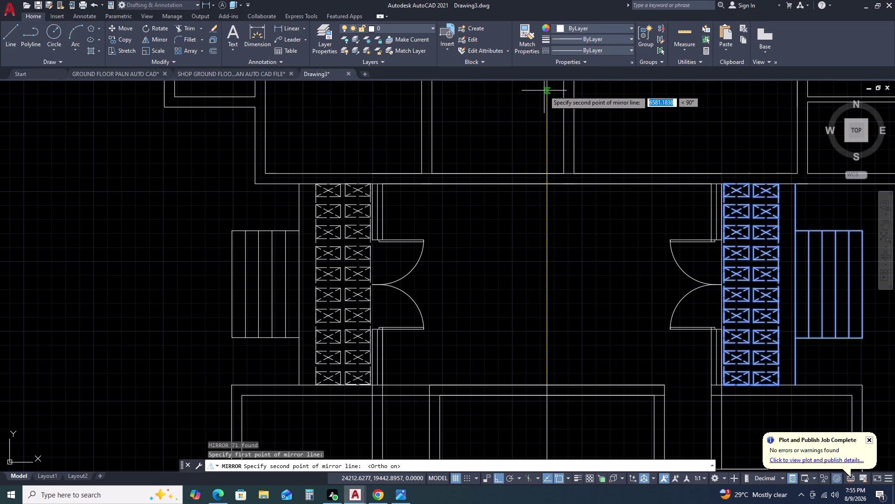
click(544, 91)
click(557, 122)
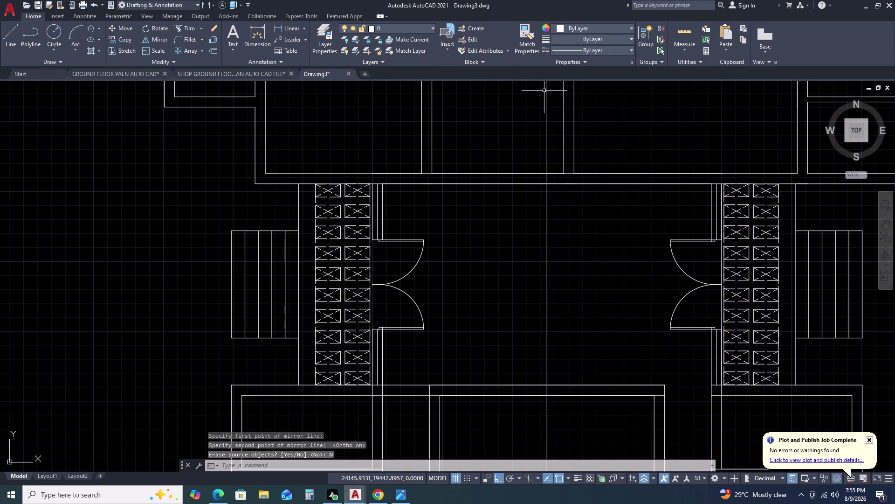
key(Escape)
scroll(down, 3)
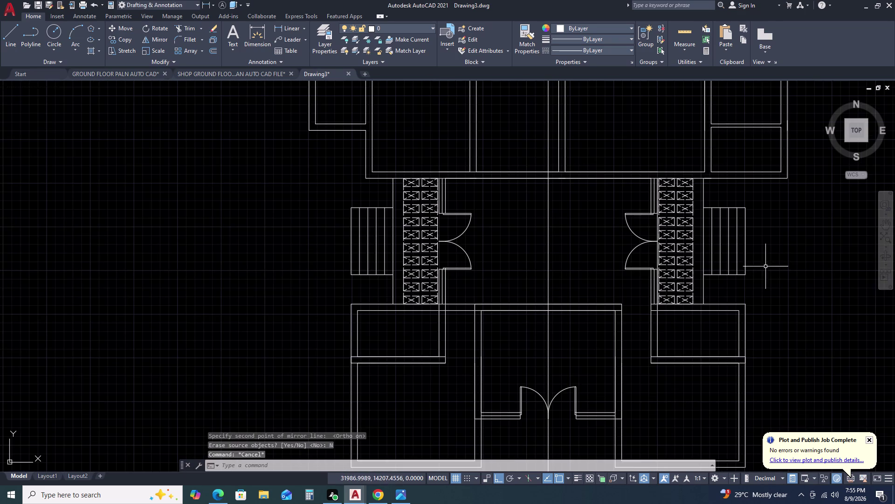
middle_drag(766, 267, 717, 199)
scroll(down, 3)
Erase the vertical construction line running through the floor plan.
middle_drag(600, 353, 602, 234)
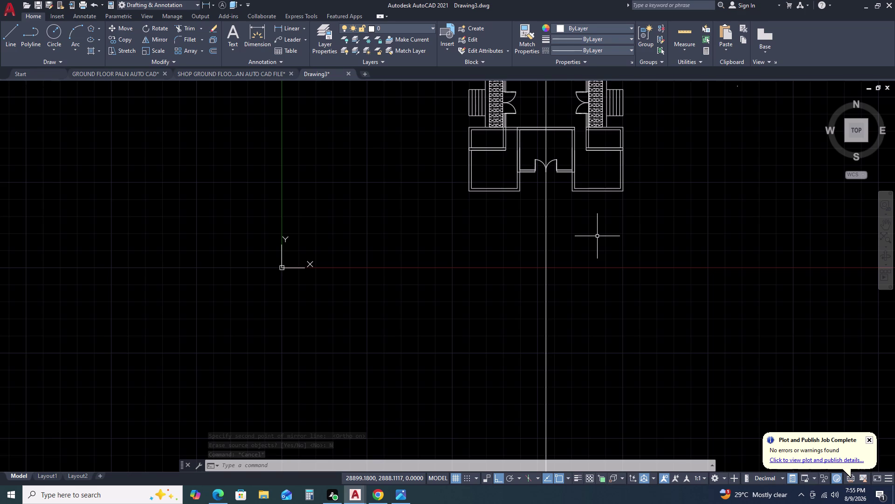
scroll(down, 3)
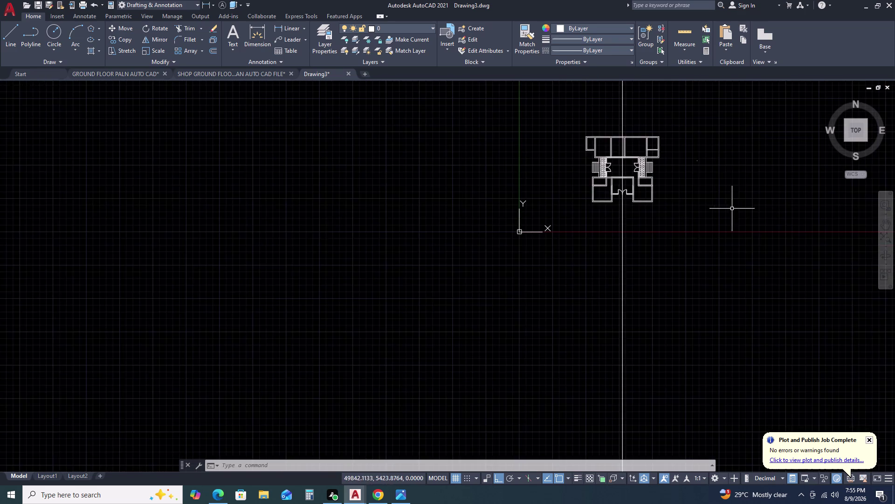
middle_drag(733, 209, 606, 243)
scroll(up, 3)
drag(504, 272, 498, 272)
click(315, 308)
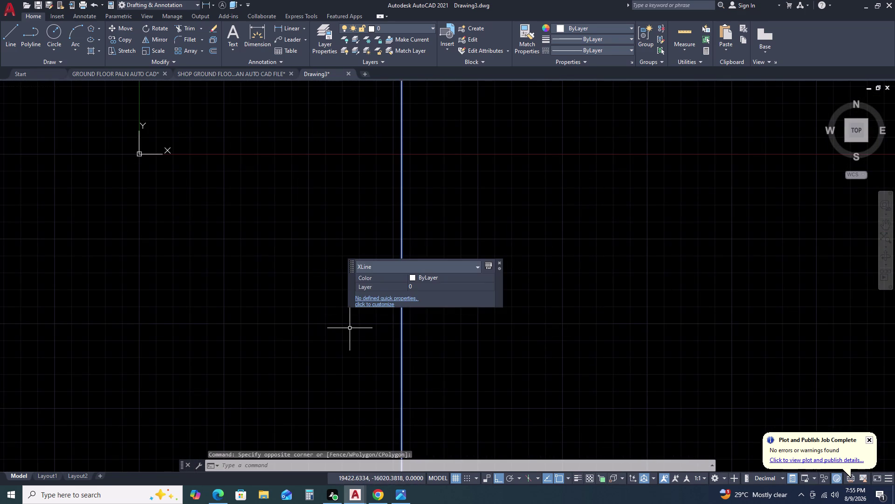
key(Delete)
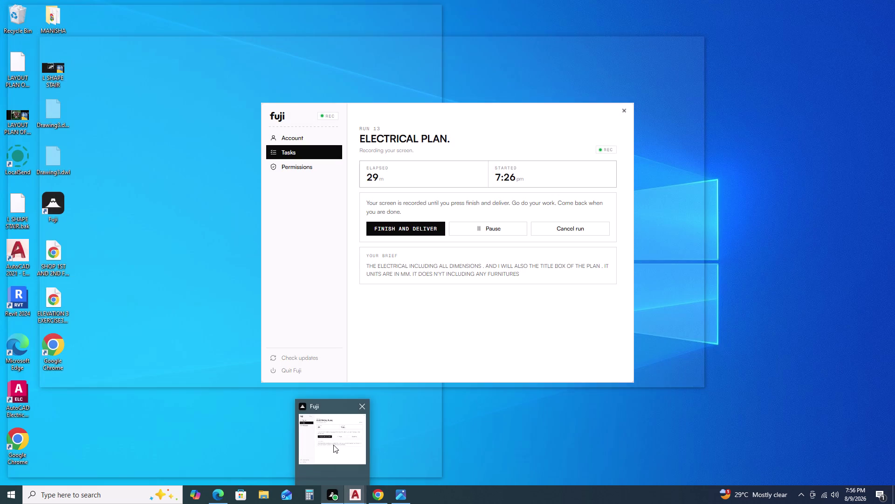
scroll(down, 3)
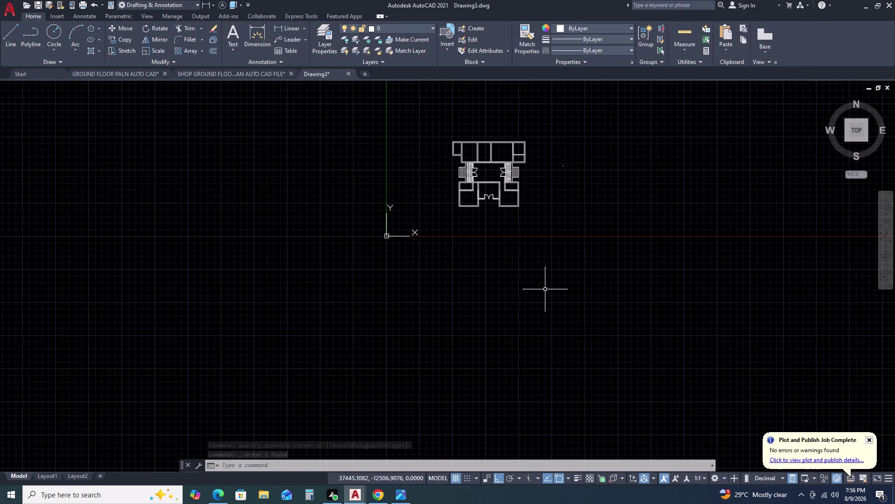
Select the floor plan's top edge line.
scroll(up, 3)
scroll(up, 3)
scroll(down, 3)
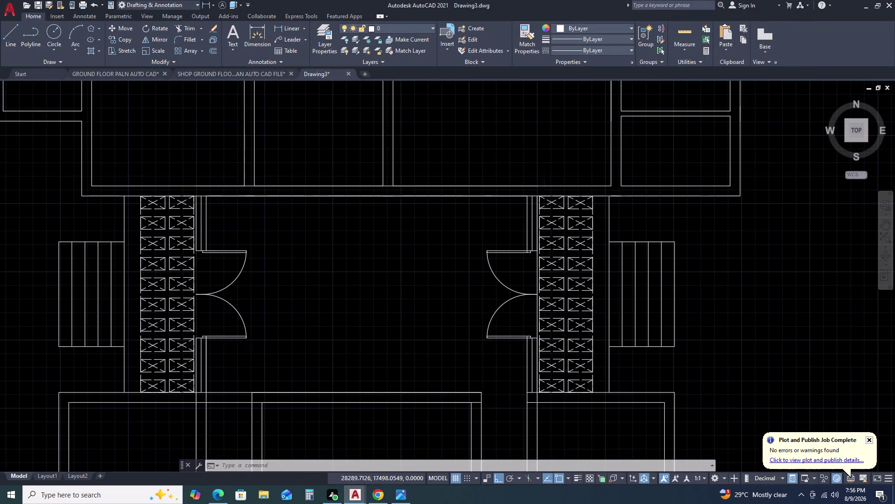
scroll(down, 3)
scroll(down, 3)
scroll(up, 3)
click(579, 150)
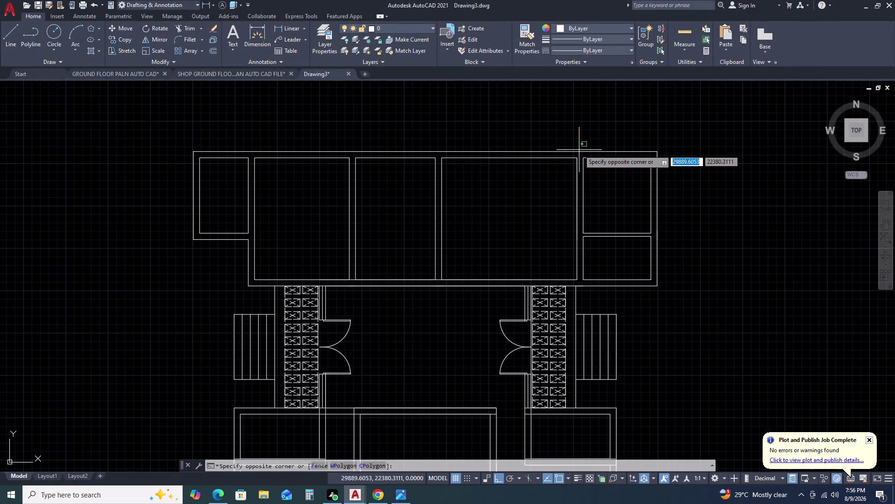
click(547, 153)
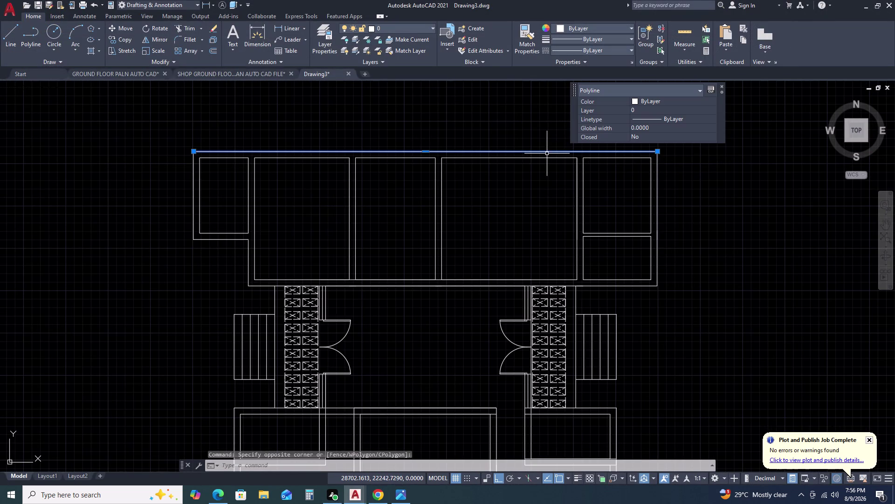
Offset the top edge upward twice at 1000 spacing.
text(O)
key(space)
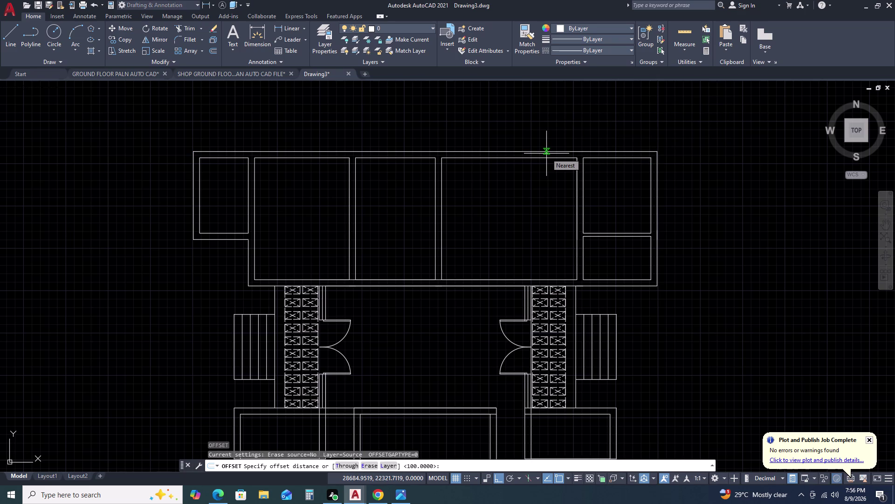
text(1000)
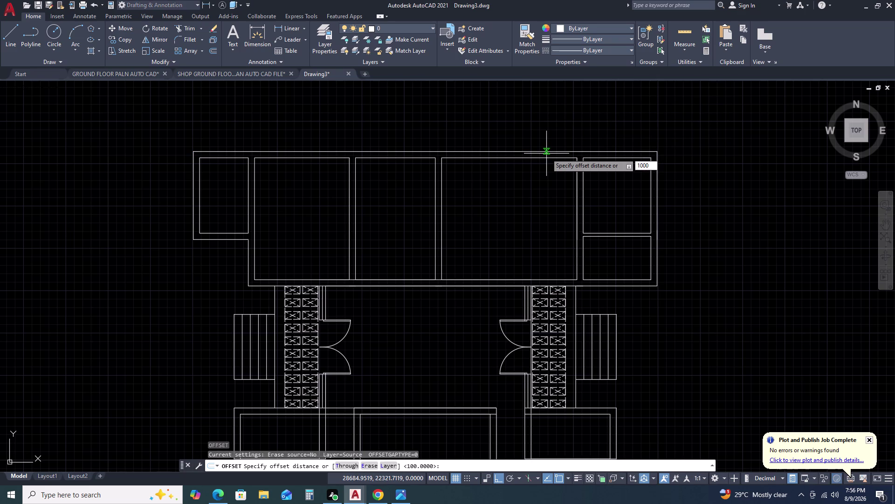
key(space)
click(560, 102)
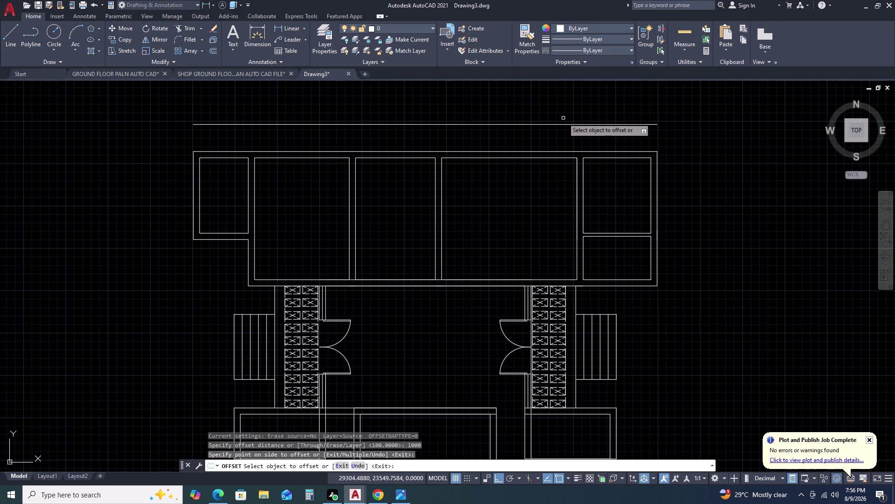
click(565, 124)
click(566, 104)
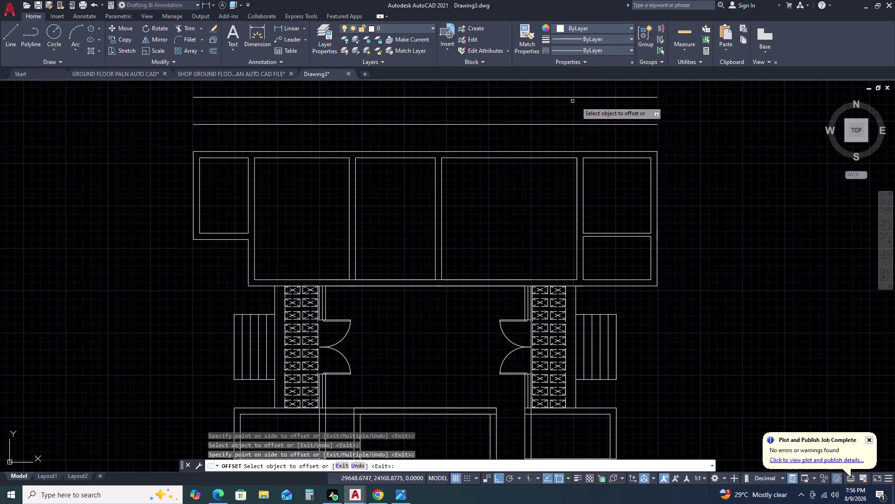
key(Escape)
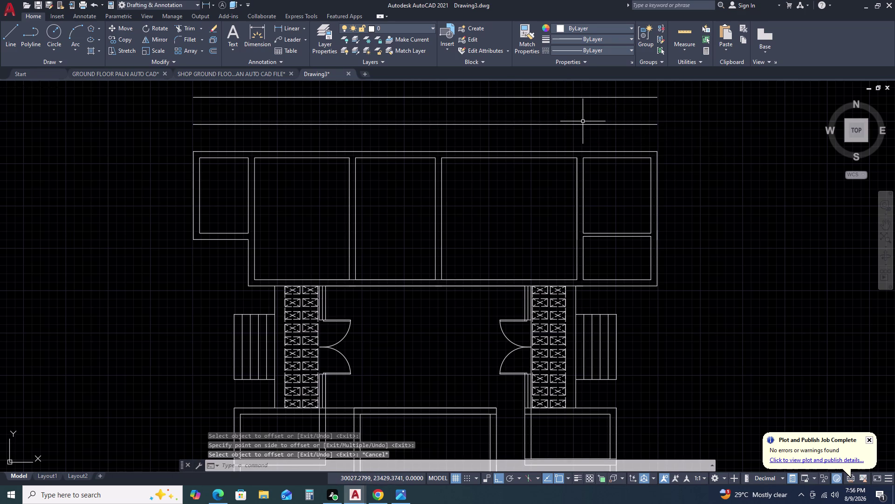
scroll(down, 3)
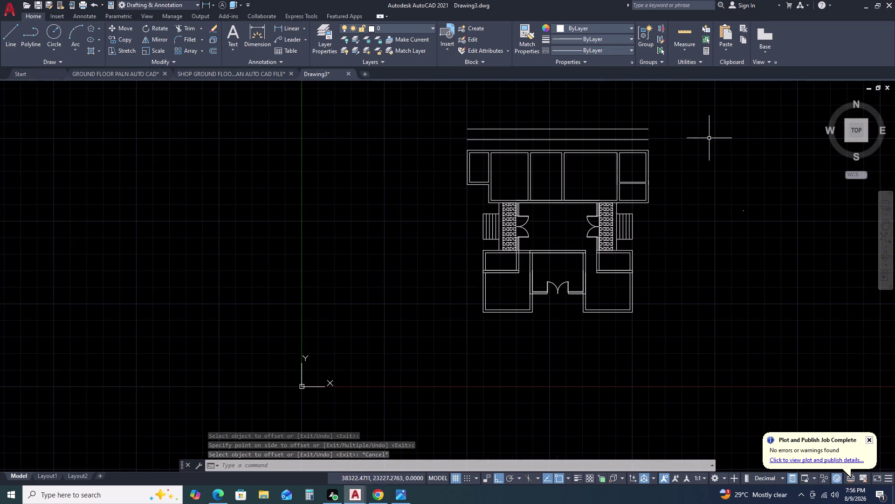
Start a line at the top offset line's right end, extending 1000 to the right.
middle_click(710, 137)
middle_drag(709, 144, 700, 168)
scroll(up, 3)
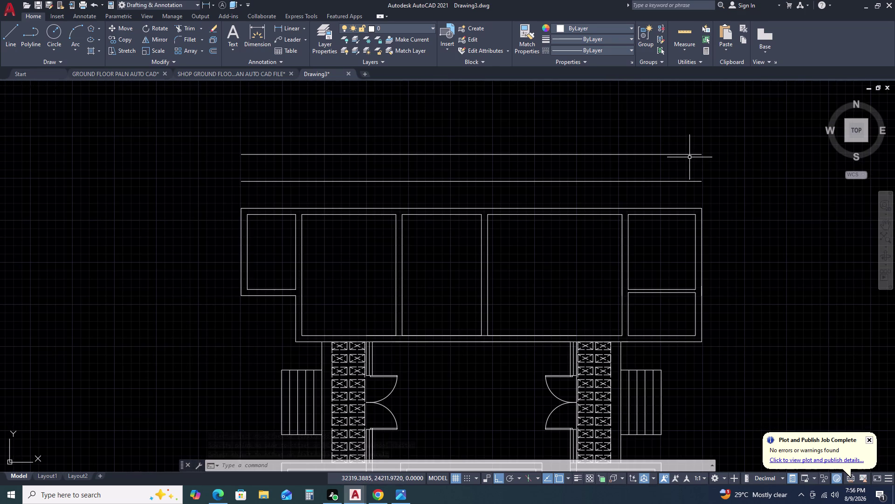
text(L)
key(space)
click(703, 153)
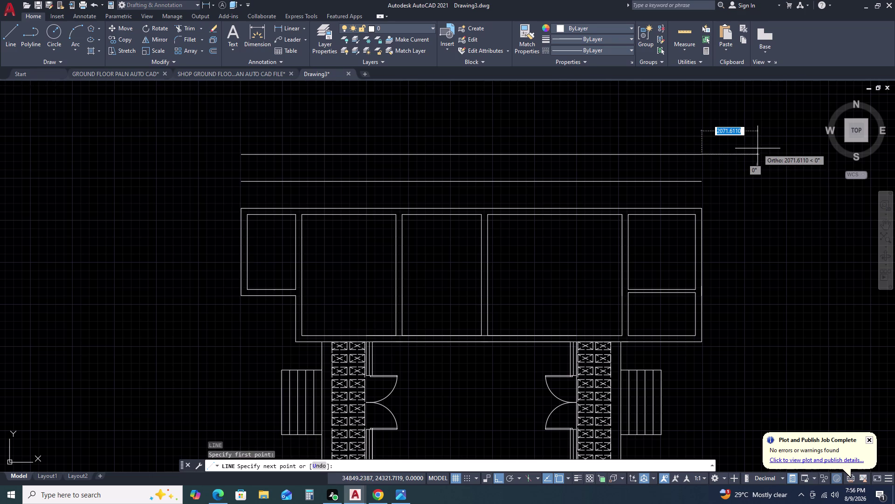
text(1000)
key(space)
Continue the line 1000 downward, then down to the plan's middle edge.
scroll(down, 3)
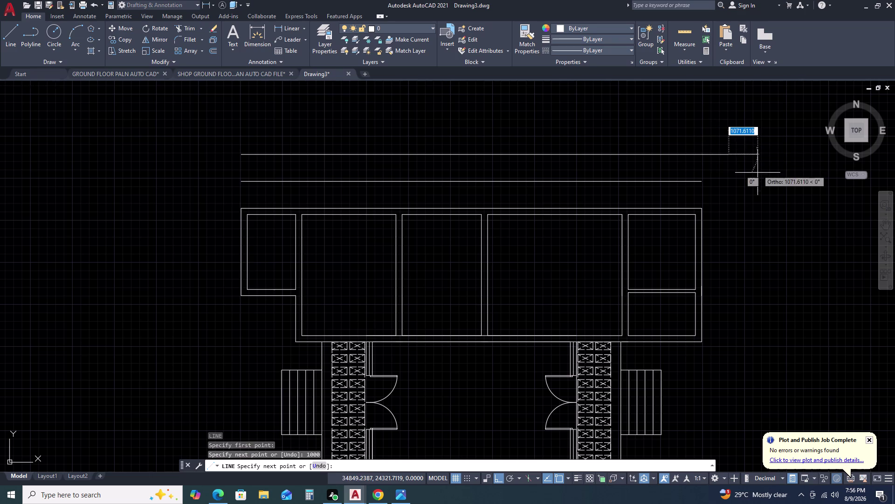
scroll(down, 3)
middle_drag(762, 252, 734, 176)
scroll(up, 3)
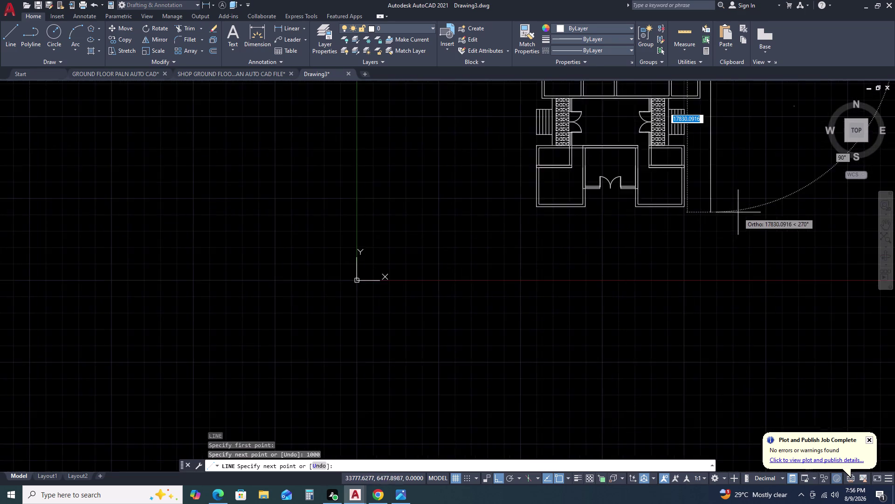
scroll(up, 3)
middle_drag(716, 124, 717, 279)
scroll(up, 3)
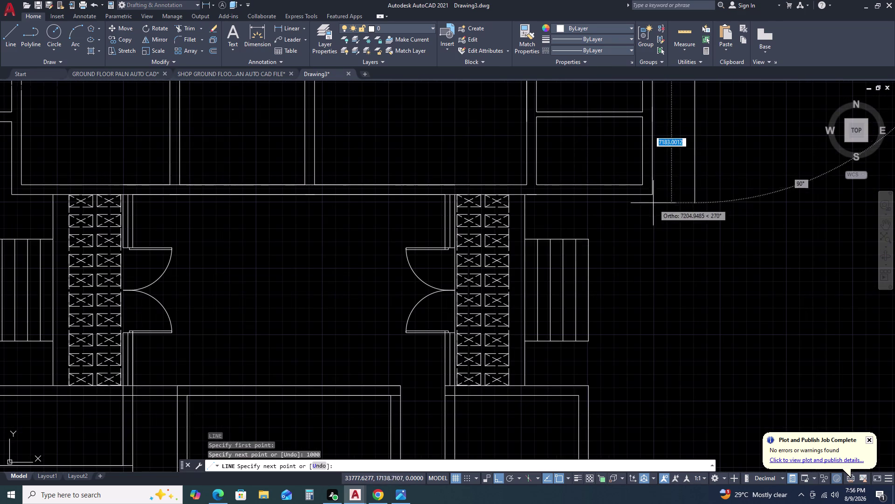
scroll(down, 3)
middle_drag(734, 197, 735, 202)
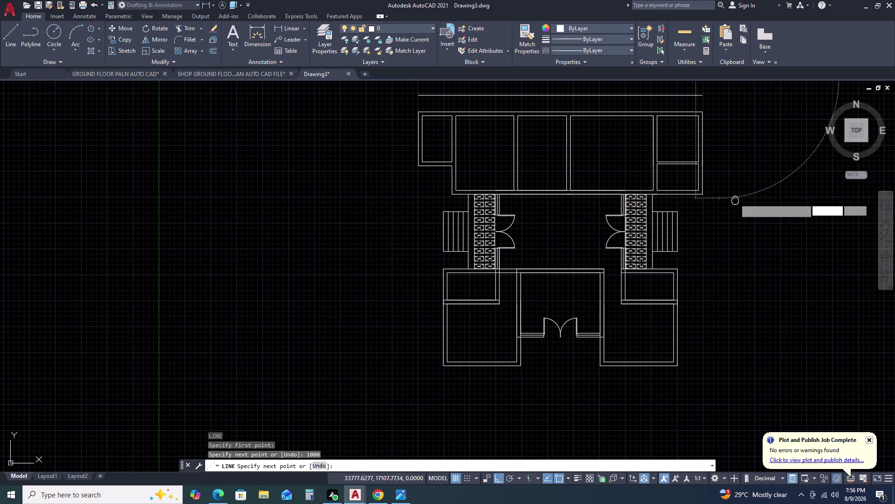
middle_drag(735, 202, 728, 249)
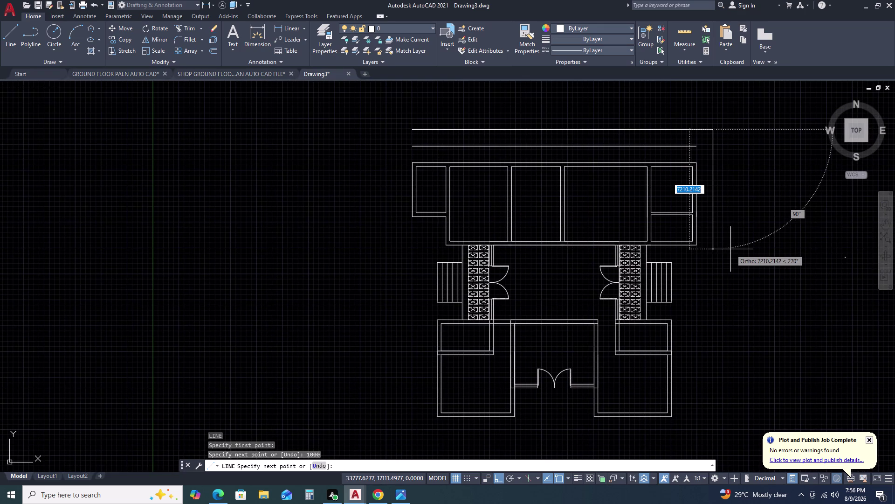
text(100)
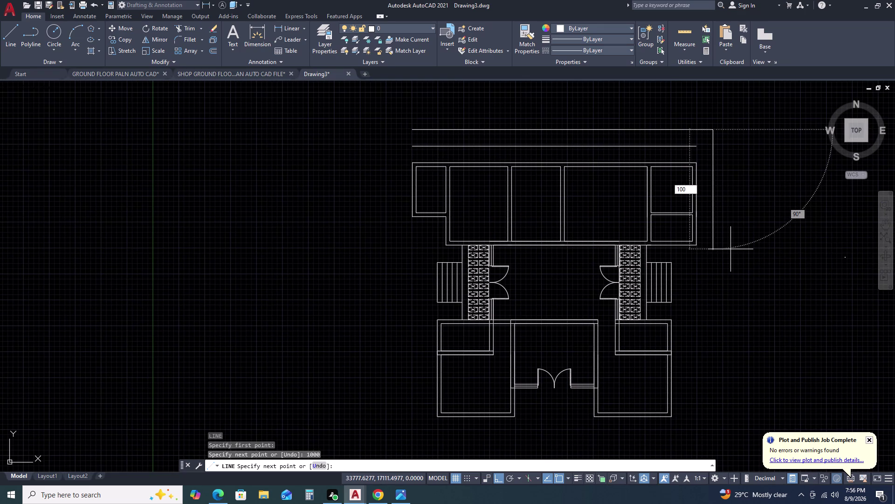
key(0)
key(space)
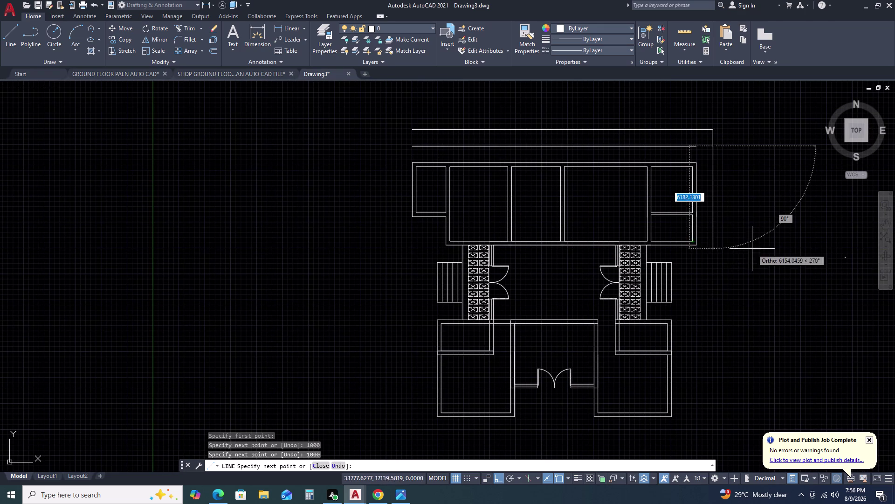
scroll(up, 3)
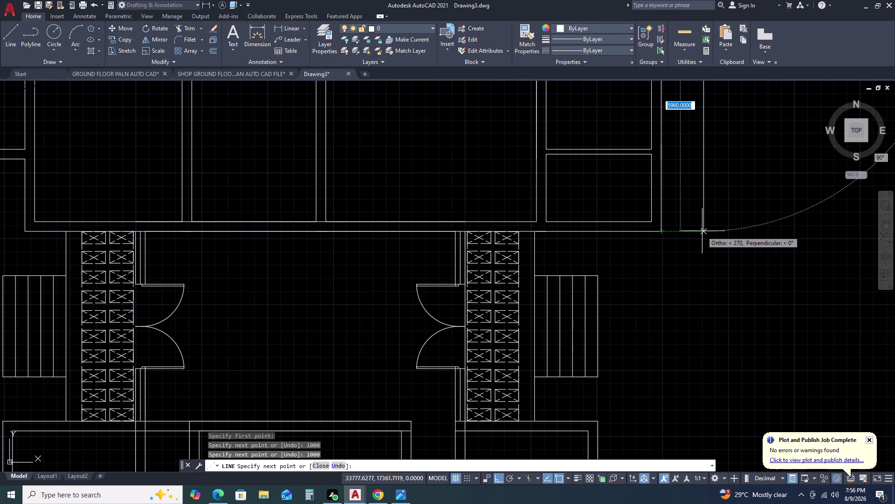
click(705, 231)
Turn the line 1000 inward to meet the wall line's end.
scroll(down, 3)
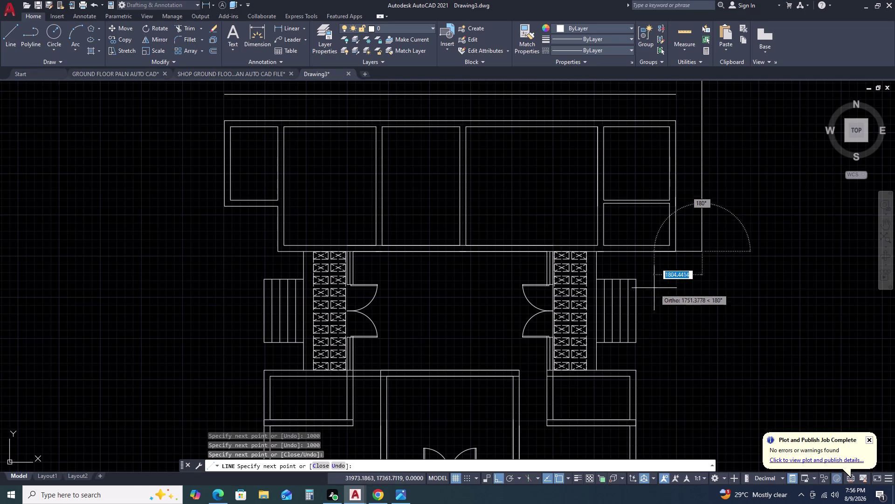
text(100)
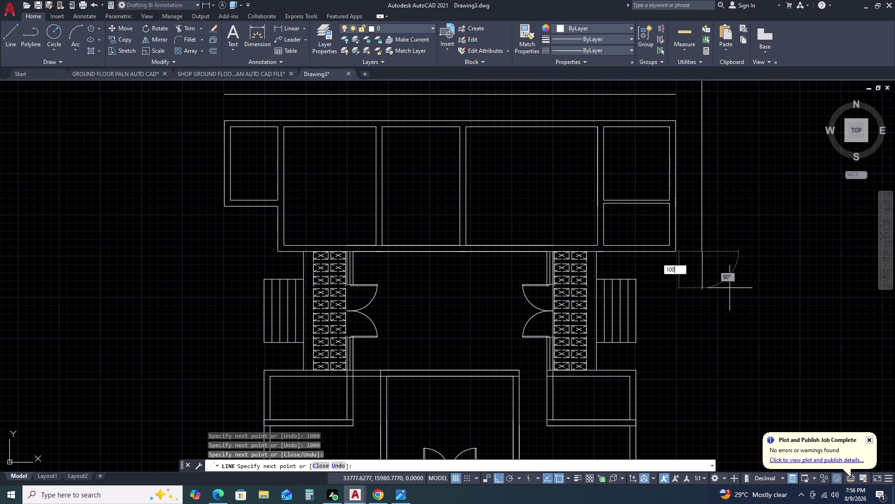
text(0)
key(space)
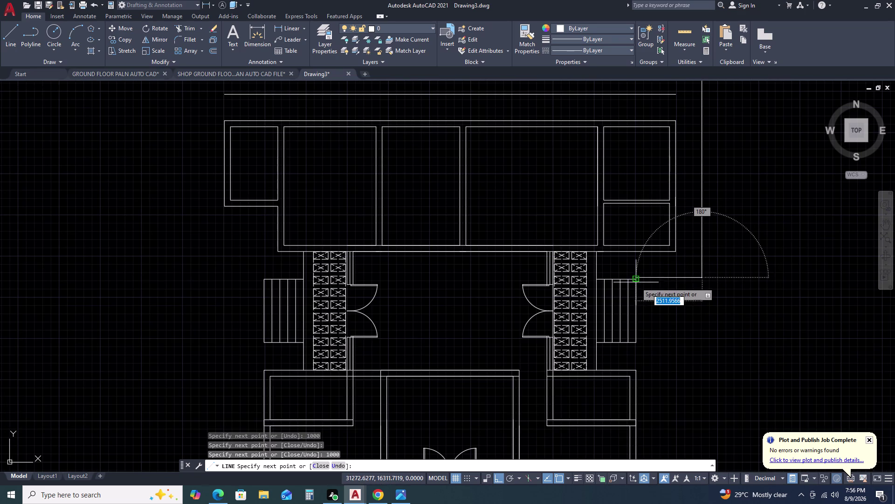
scroll(up, 3)
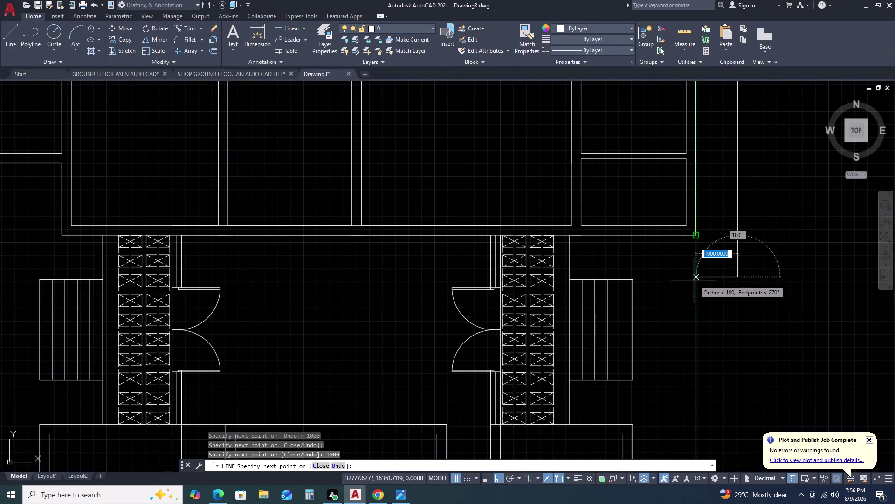
click(697, 277)
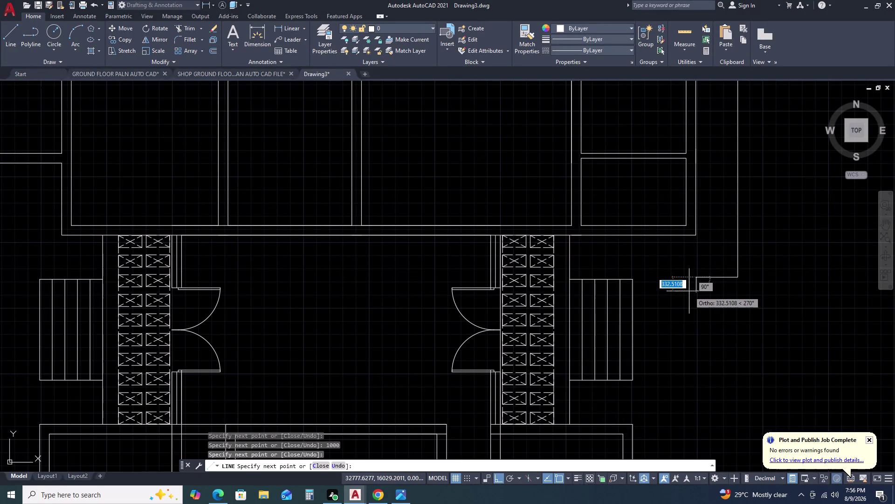
Run the line down to the plan's bottom level, then 1000 further down.
scroll(down, 3)
middle_drag(689, 418, 679, 317)
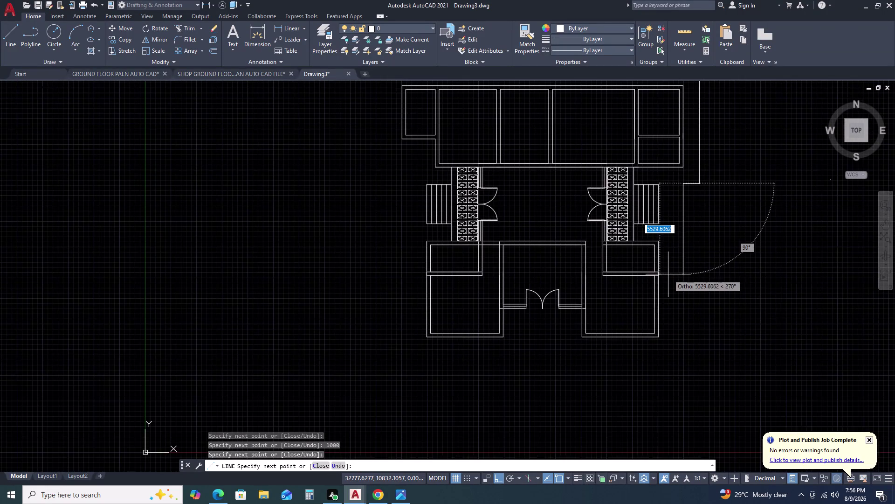
scroll(down, 3)
scroll(up, 3)
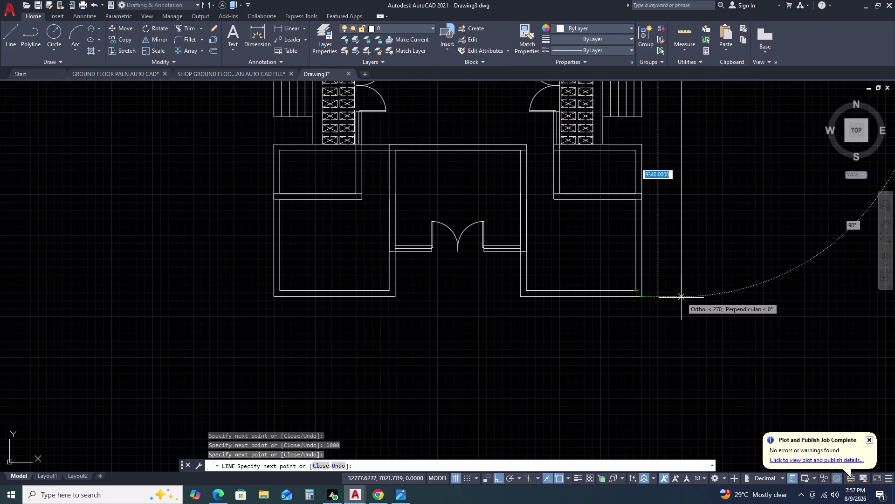
click(681, 297)
text(10)
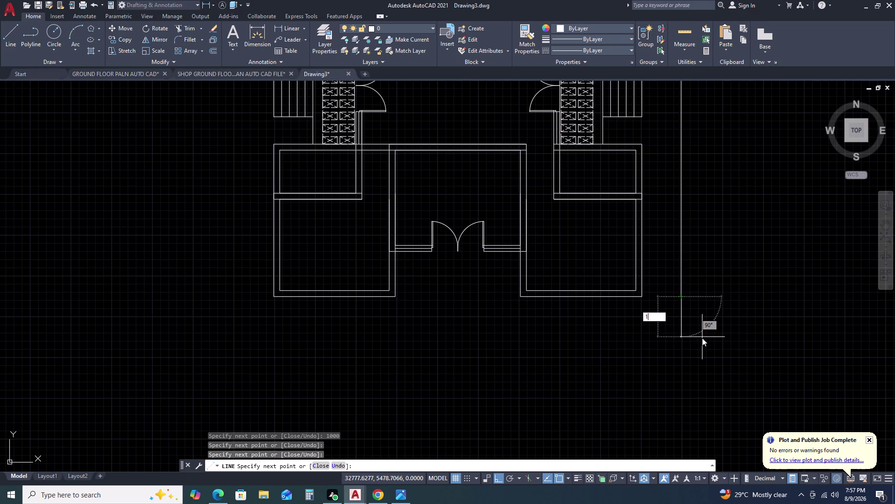
key(0)
text(0)
key(space)
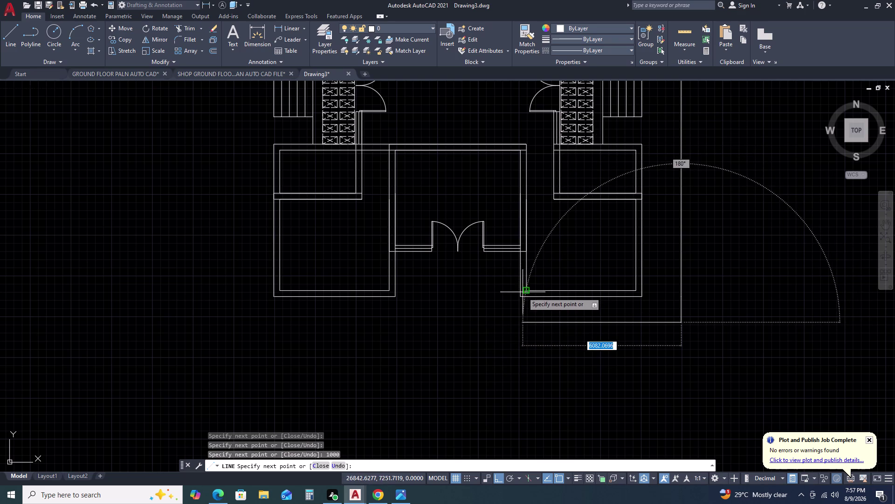
Run the bottom leg left under the plan and end the line.
click(522, 324)
scroll(down, 3)
middle_drag(532, 411, 524, 296)
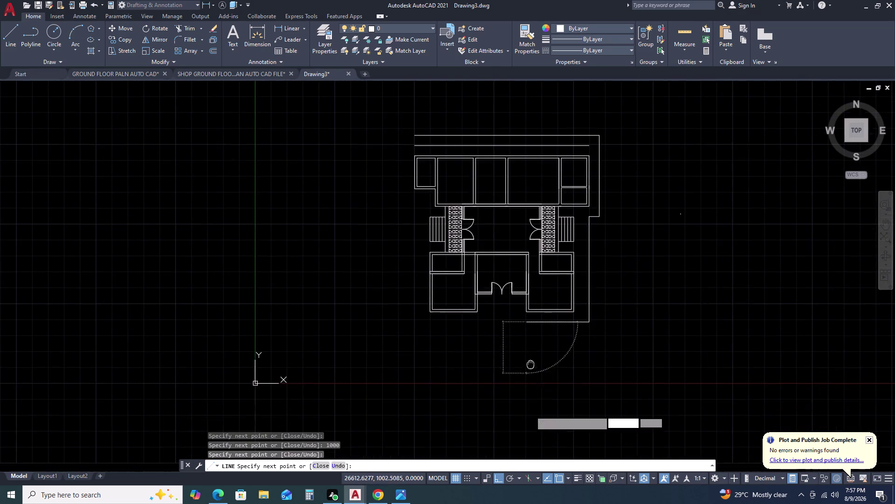
middle_drag(524, 297, 524, 292)
key(Escape)
scroll(down, 3)
scroll(up, 3)
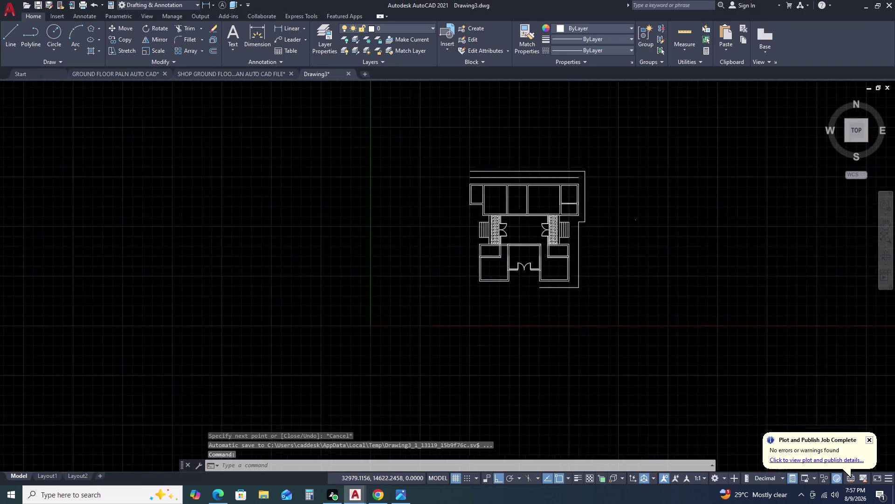
scroll(up, 3)
click(578, 217)
key(Escape)
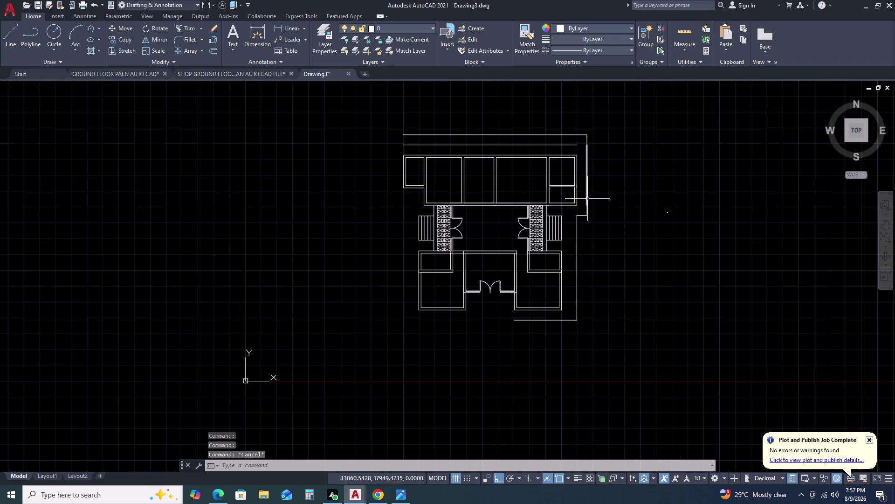
click(587, 199)
click(586, 211)
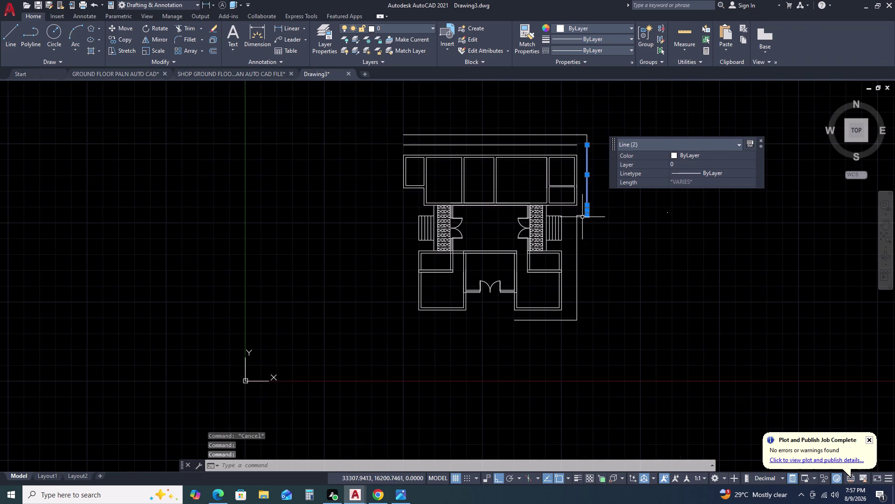
click(582, 217)
click(574, 242)
scroll(up, 3)
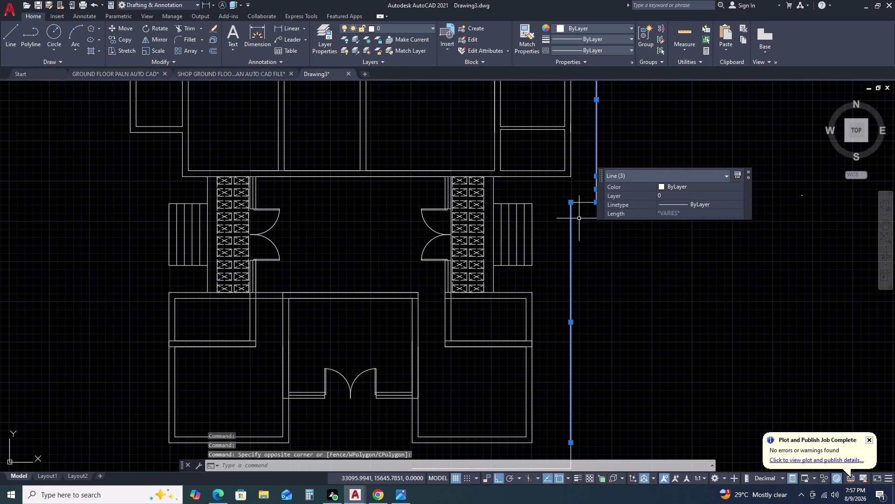
click(584, 195)
click(575, 216)
scroll(down, 3)
scroll(up, 3)
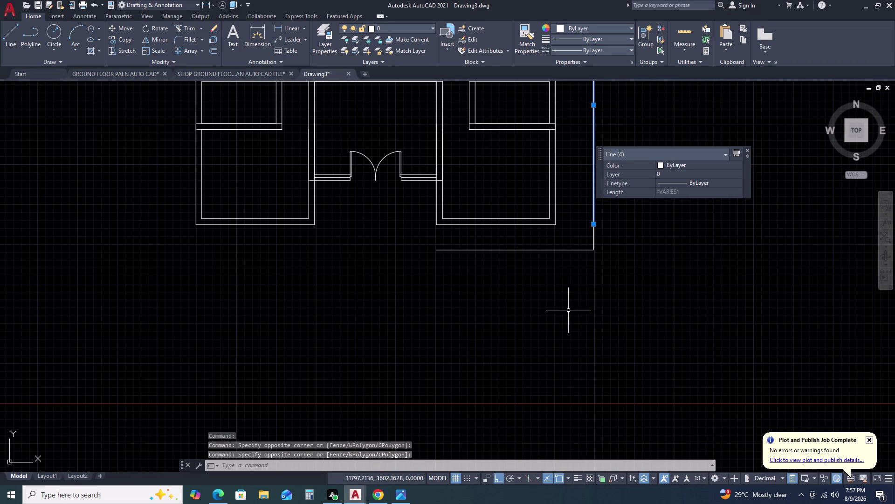
click(567, 282)
click(532, 245)
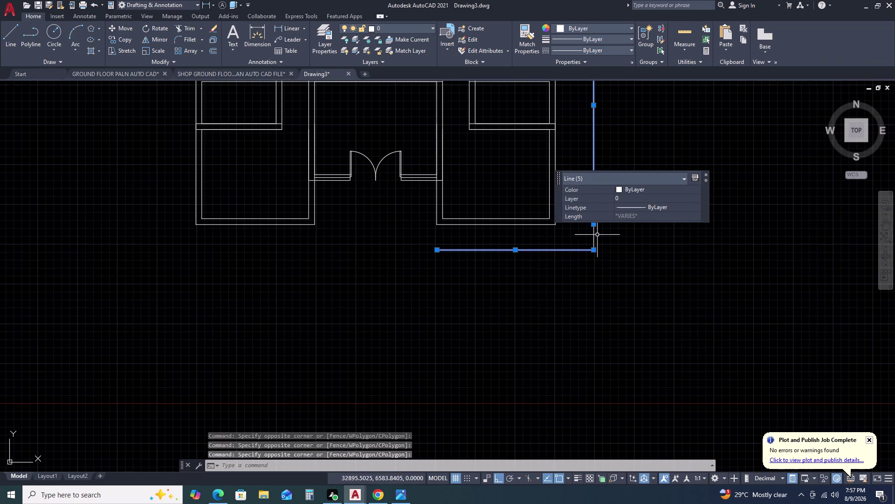
click(597, 235)
click(574, 244)
scroll(down, 3)
middle_click(630, 284)
middle_drag(631, 295, 614, 357)
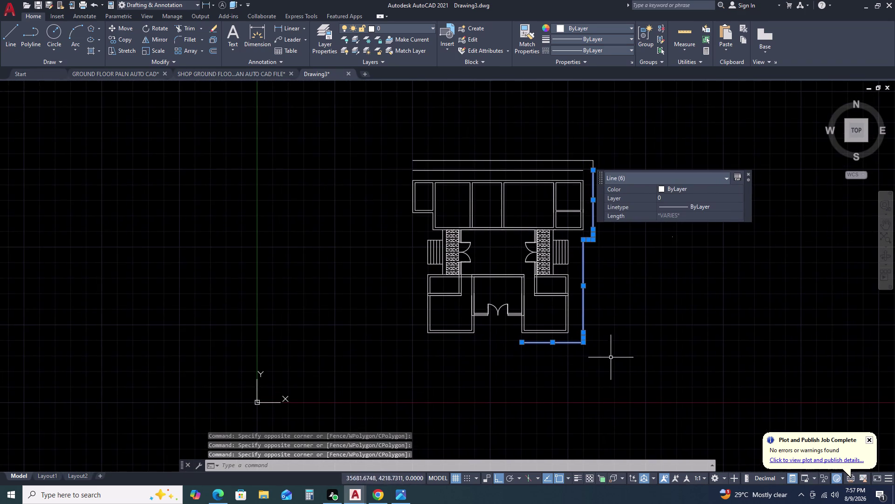
middle_click(573, 177)
middle_drag(574, 178, 559, 208)
key(Escape)
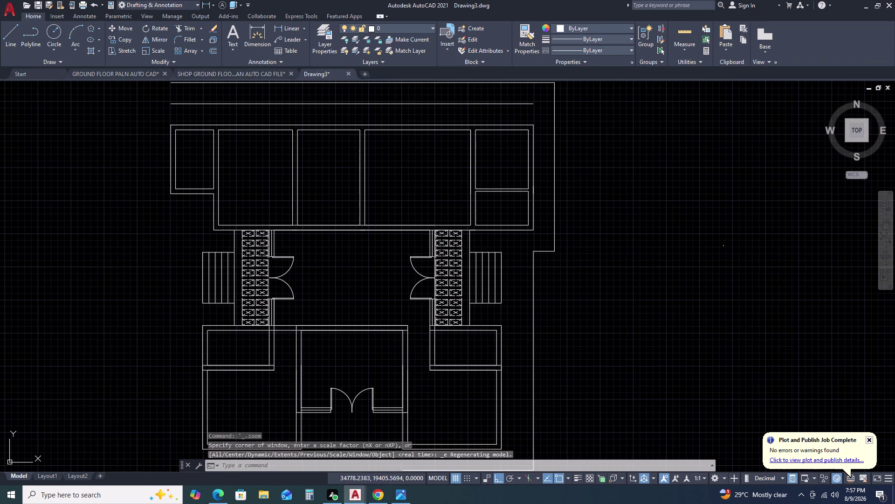
key(Escape)
key(Escape)
scroll(down, 3)
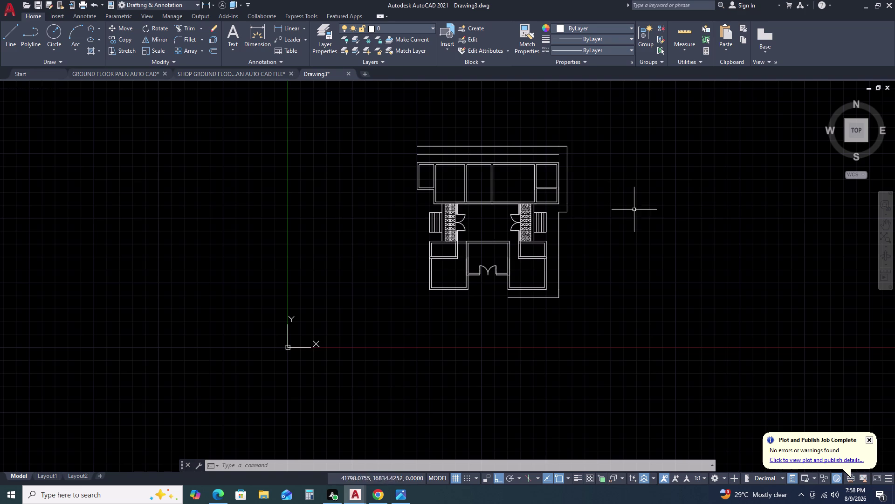
scroll(up, 3)
scroll(up, 3)
scroll(down, 3)
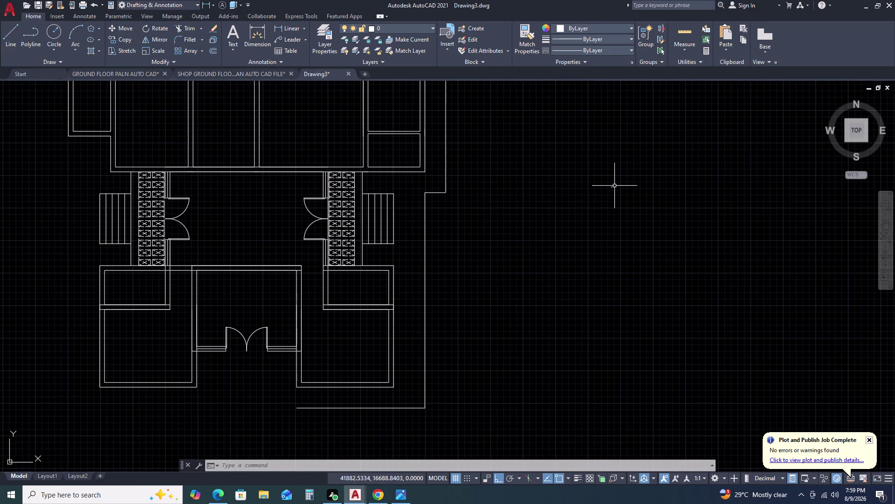
scroll(down, 3)
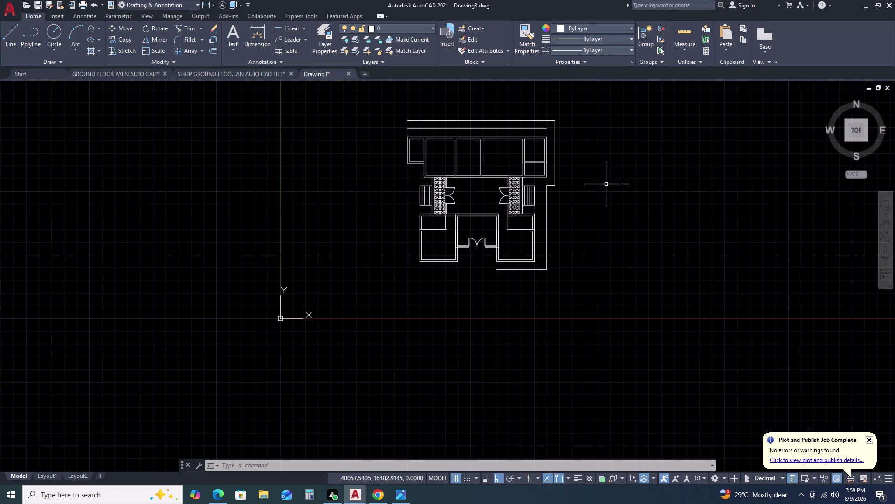
scroll(up, 3)
scroll(down, 3)
scroll(up, 3)
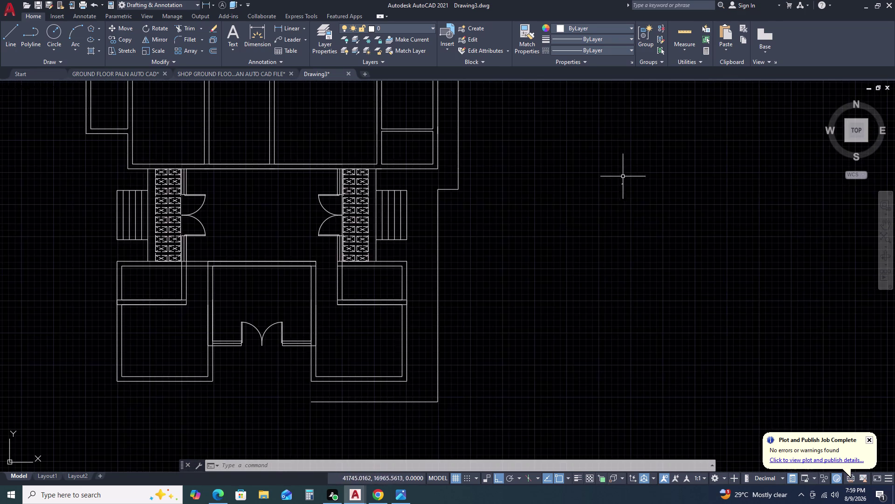
scroll(down, 3)
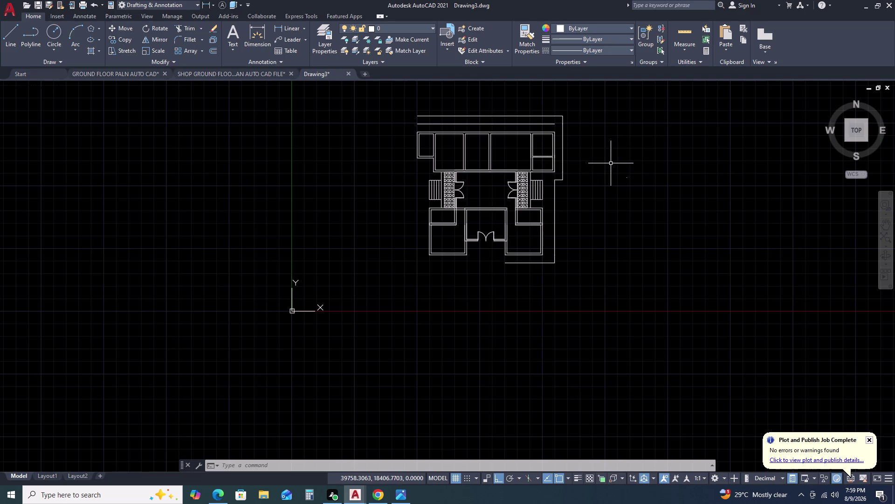